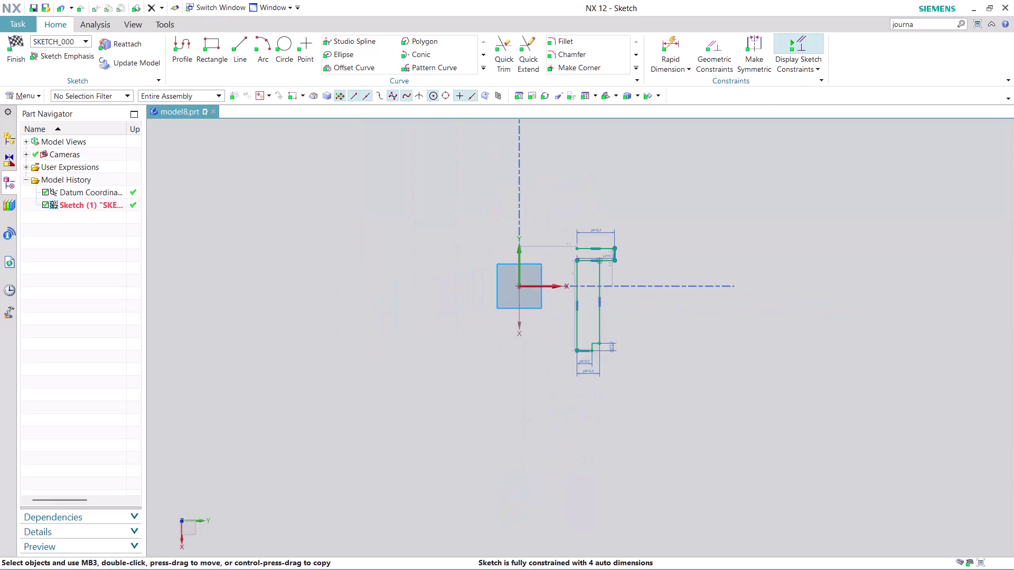
Start the Arc command from the Home tab's Curve group.
scroll(up, 3)
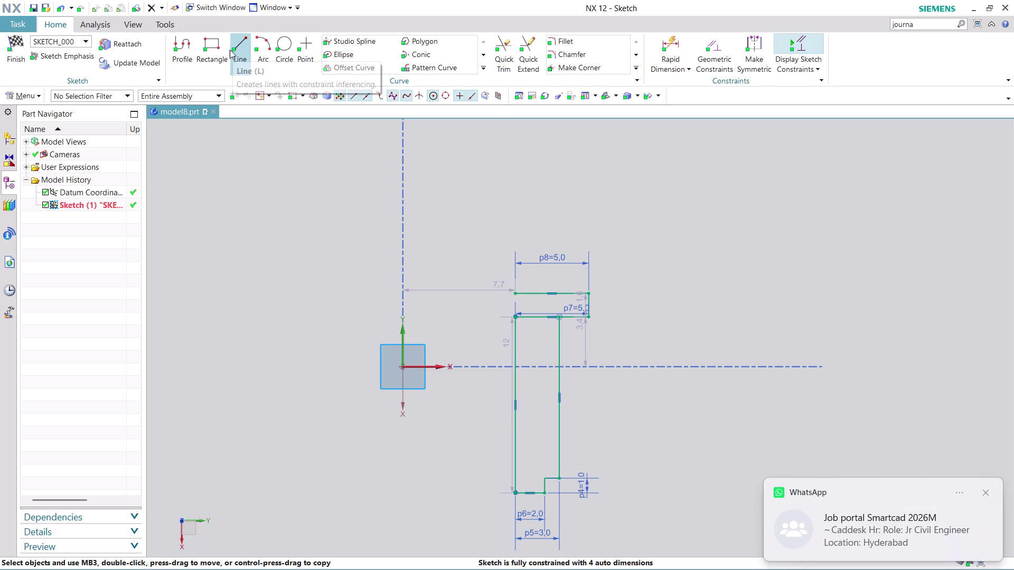
click(264, 38)
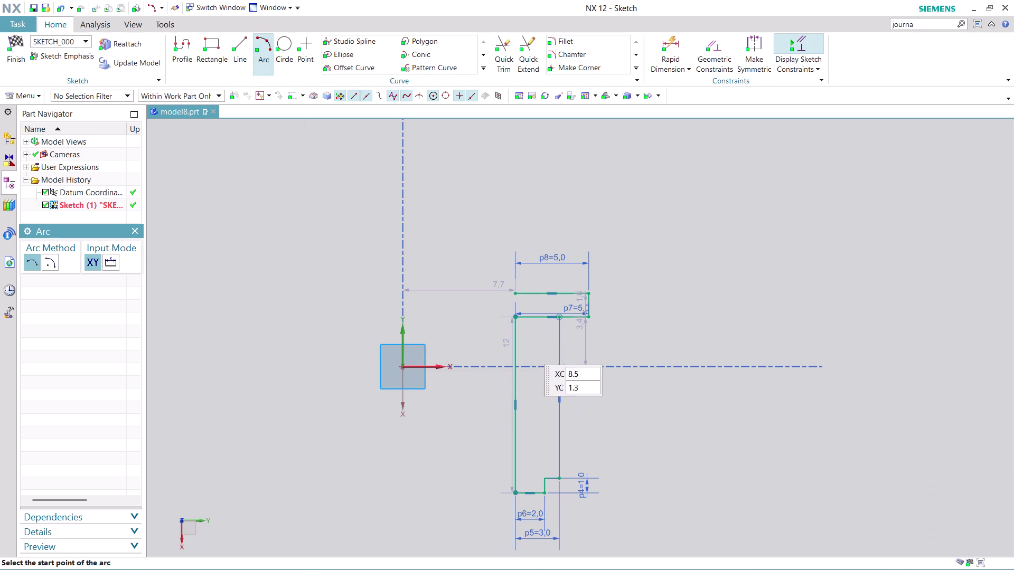
scroll(up, 3)
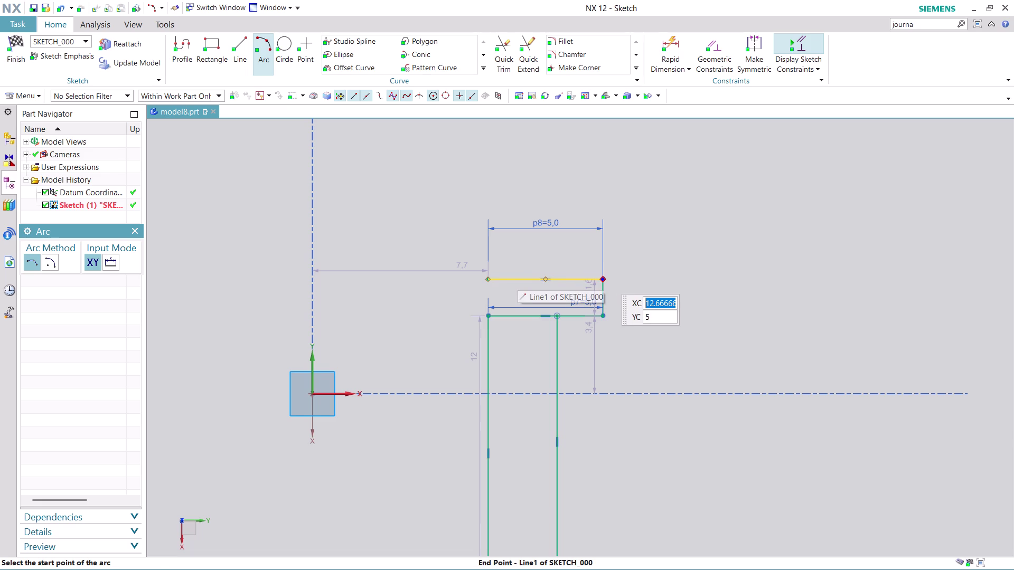
click(604, 276)
click(656, 291)
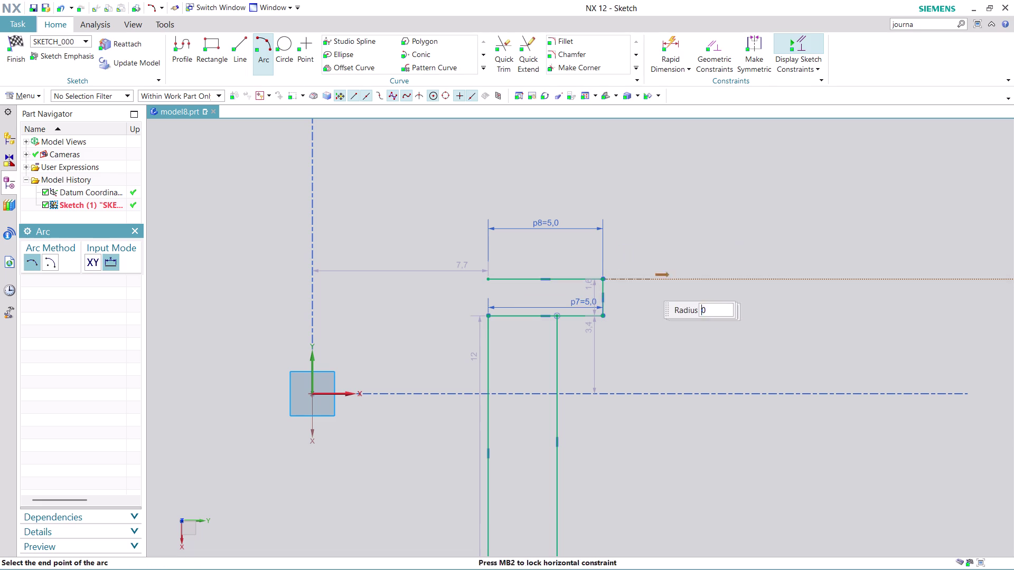
click(488, 278)
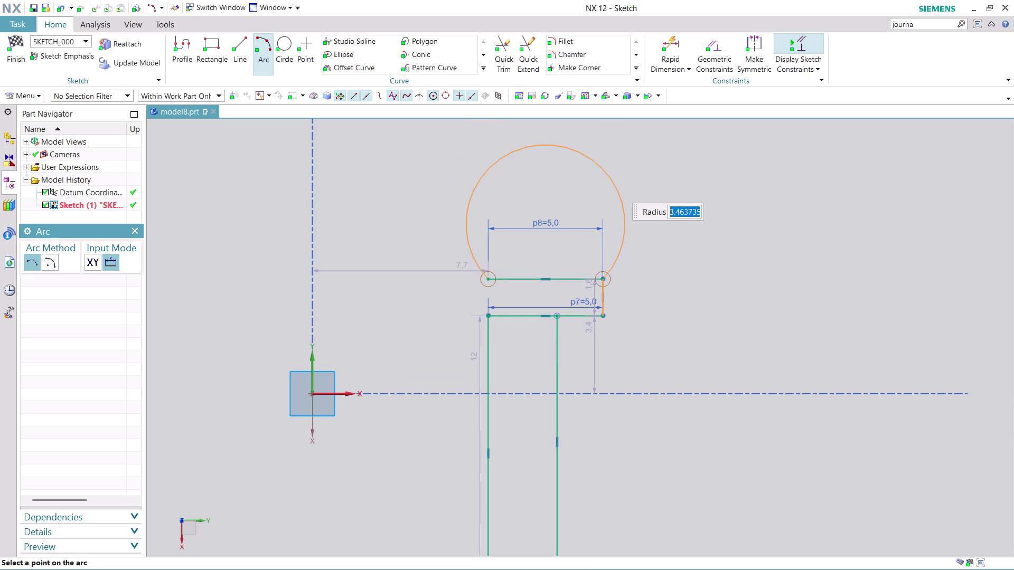
key(6)
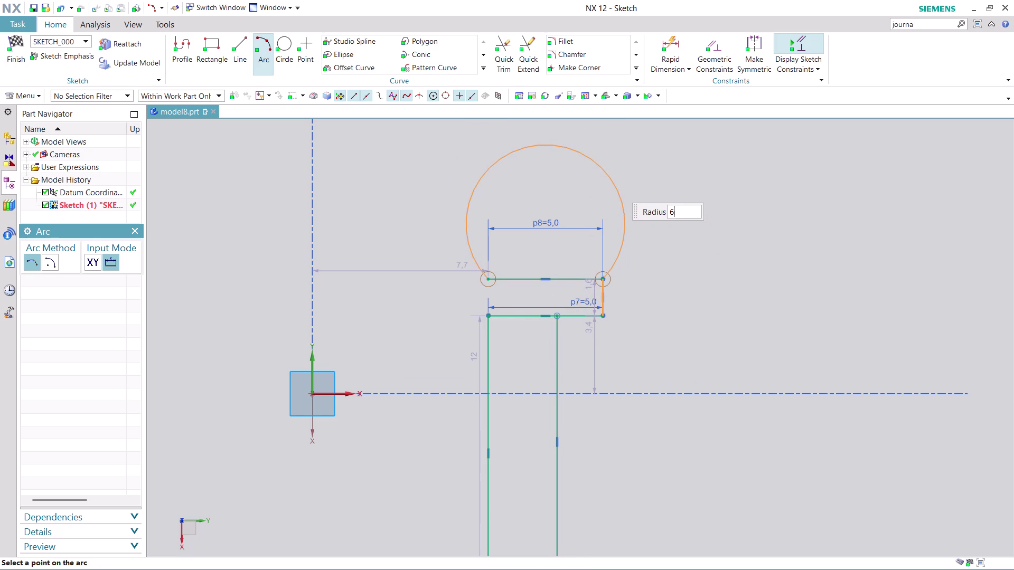
key(Return)
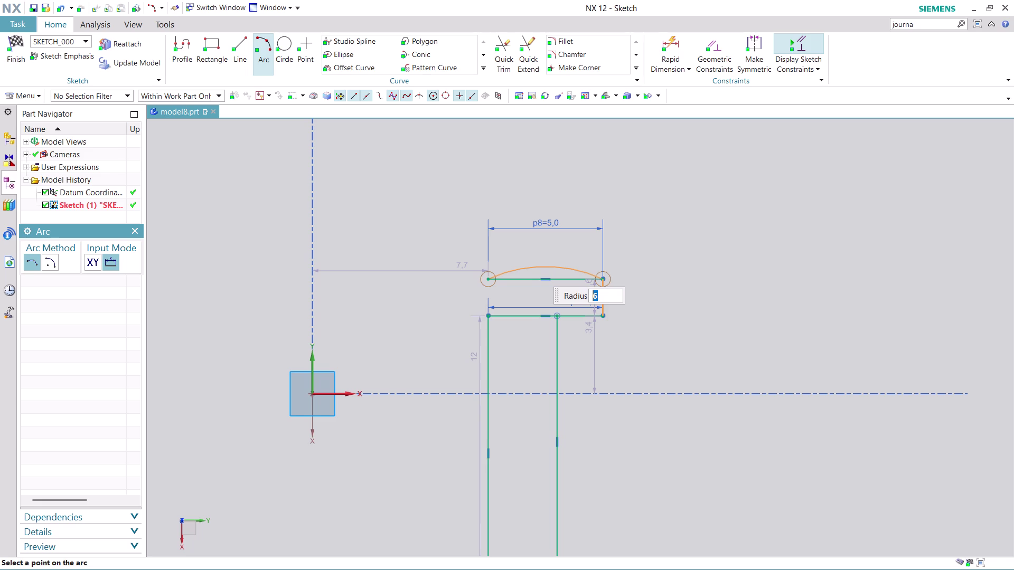
key(Escape)
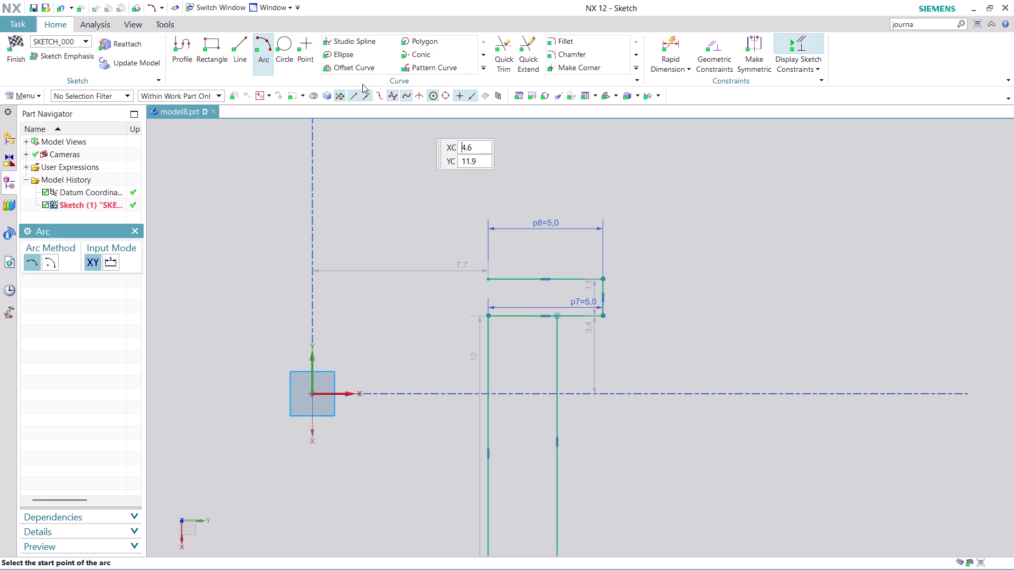
Place a 12 mm diameter circle to the right of the stepped profile.
click(280, 42)
click(769, 241)
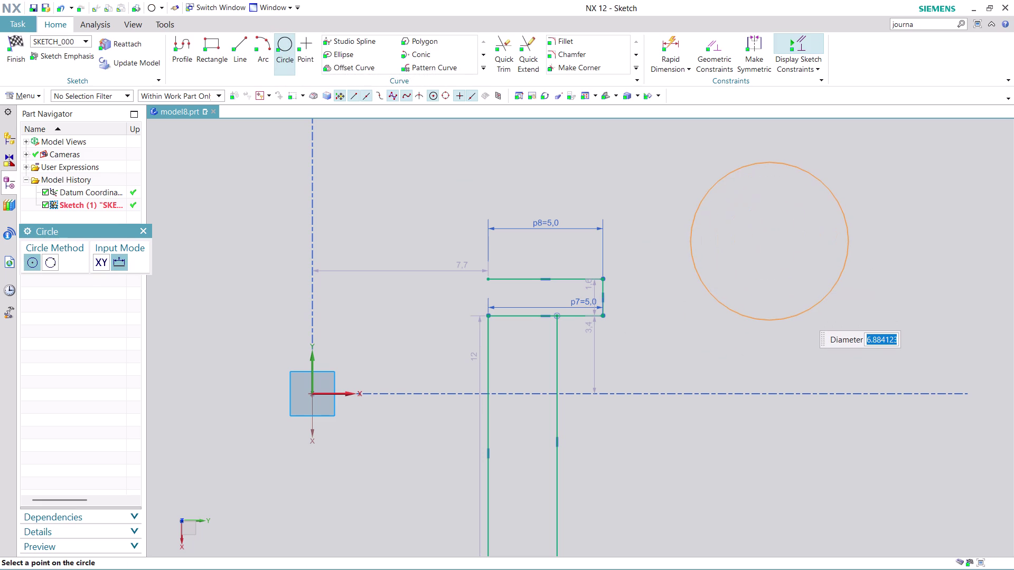
text(12)
key(Return)
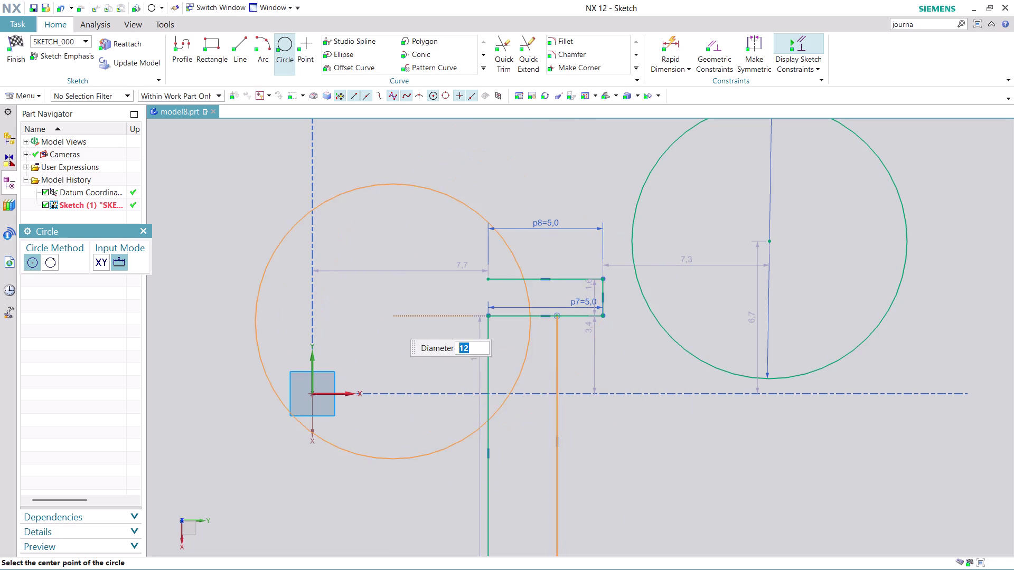
Exit the circle tool and undo the circle from the shortcut menu.
key(Escape)
right_click(681, 350)
key(Escape)
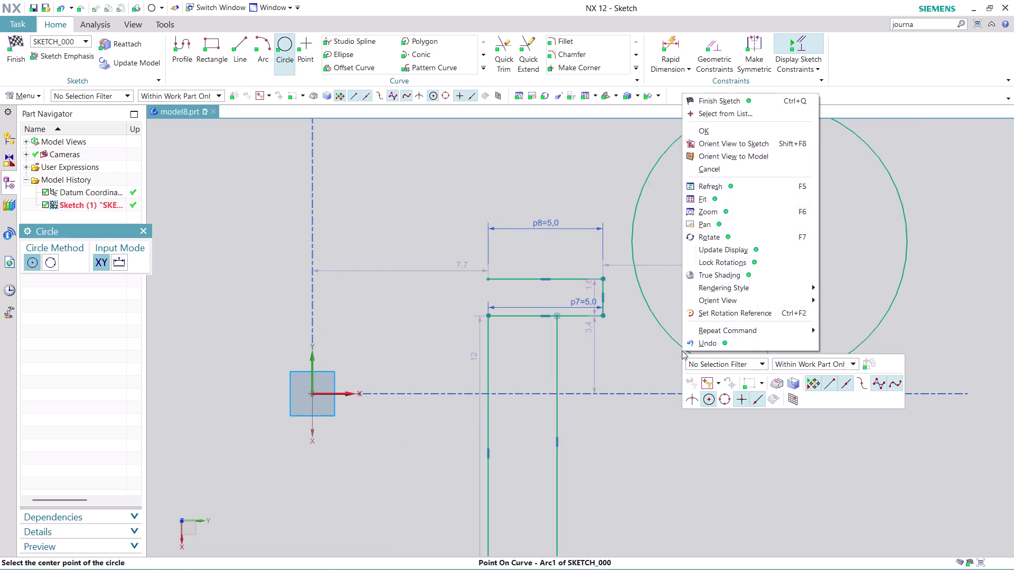
key(Escape)
right_click(681, 351)
click(709, 297)
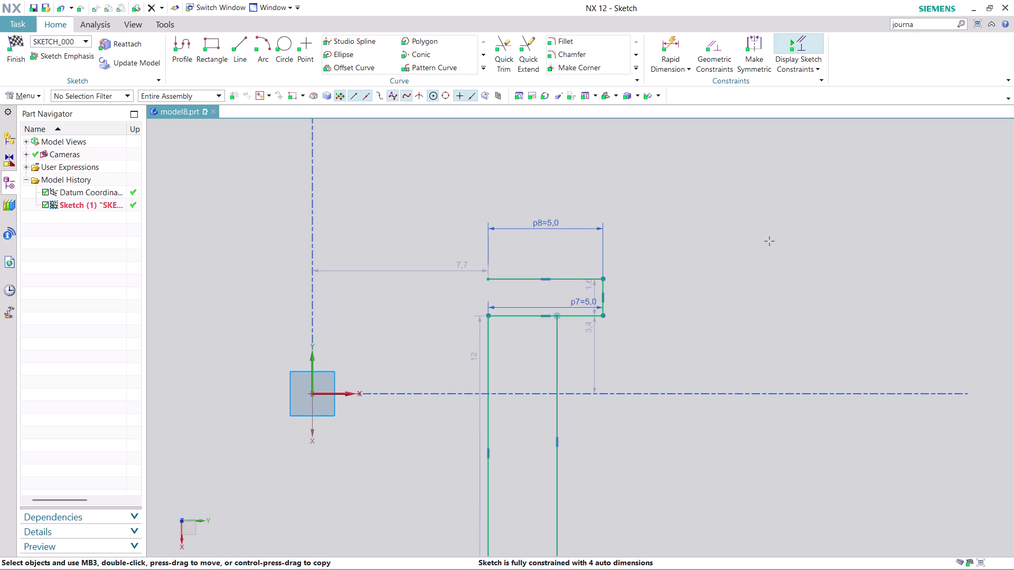
Add a Rapid Dimension between the two profile edges, placed to the right.
scroll(down, 3)
scroll(up, 3)
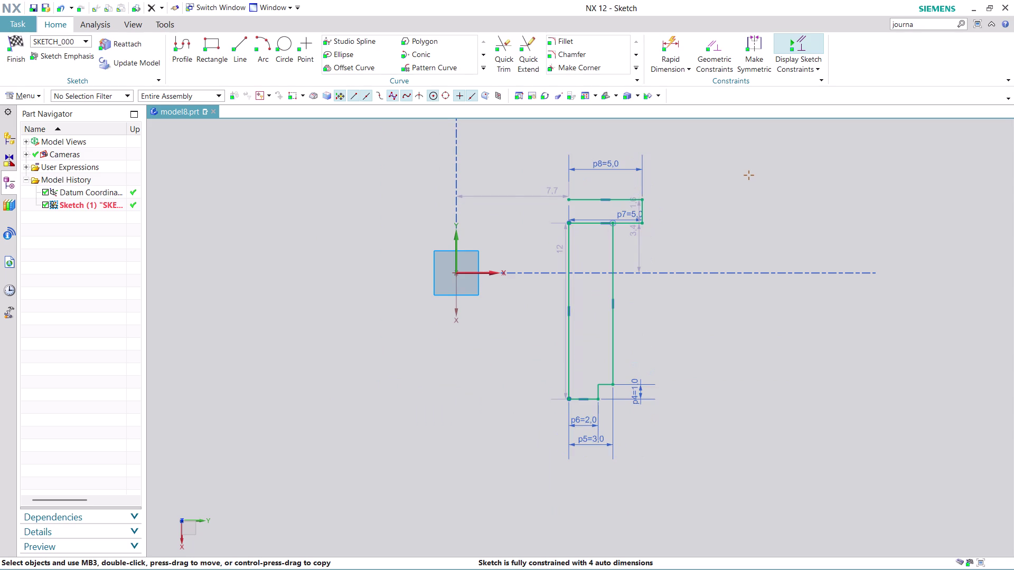
scroll(up, 3)
click(674, 39)
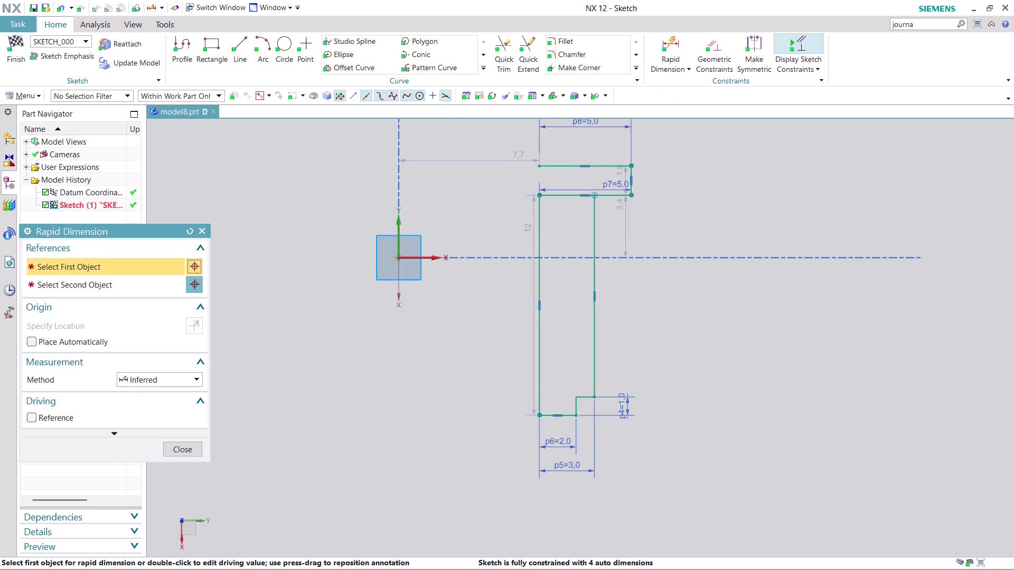
scroll(up, 3)
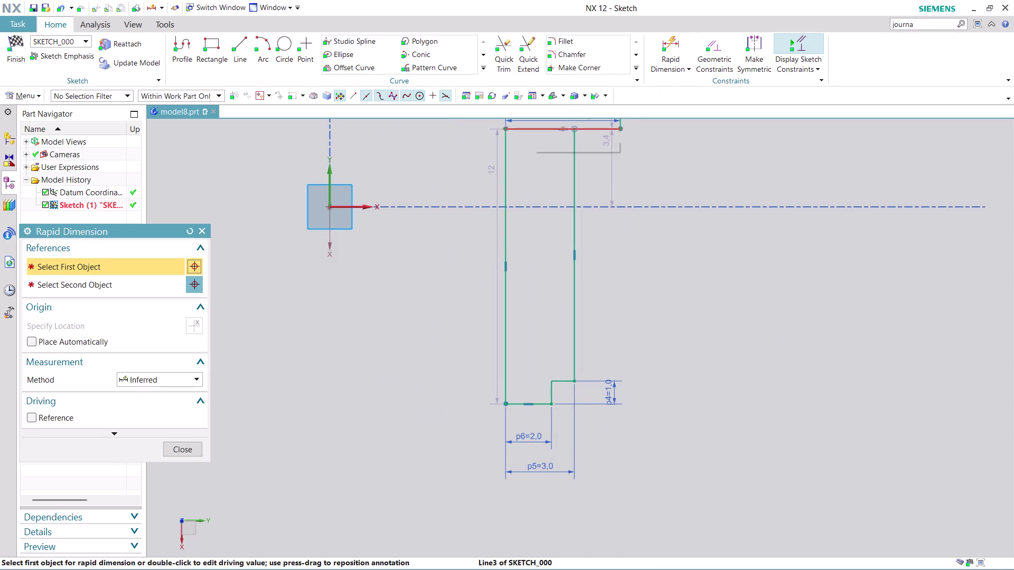
click(533, 125)
scroll(up, 3)
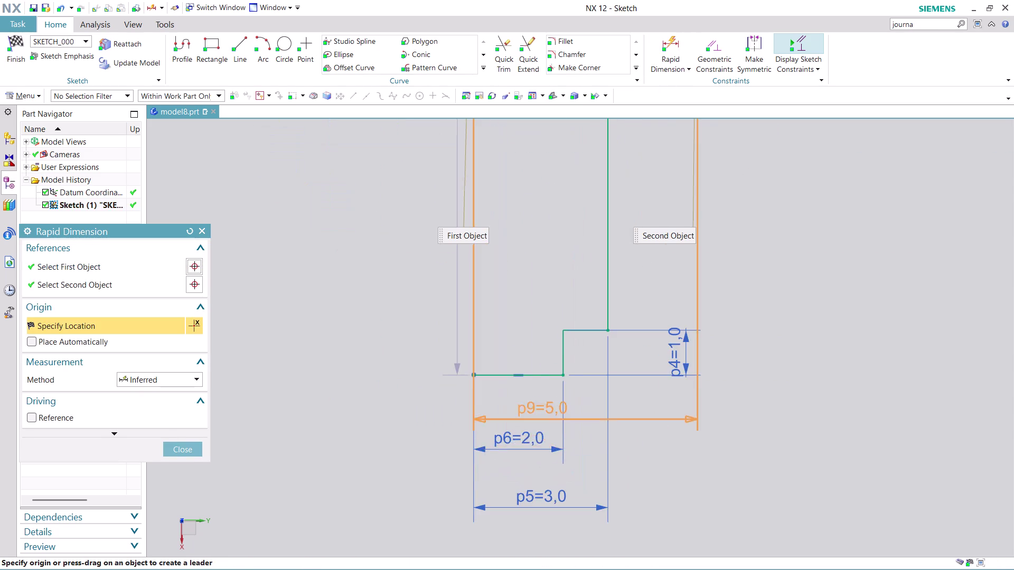
click(550, 376)
click(840, 291)
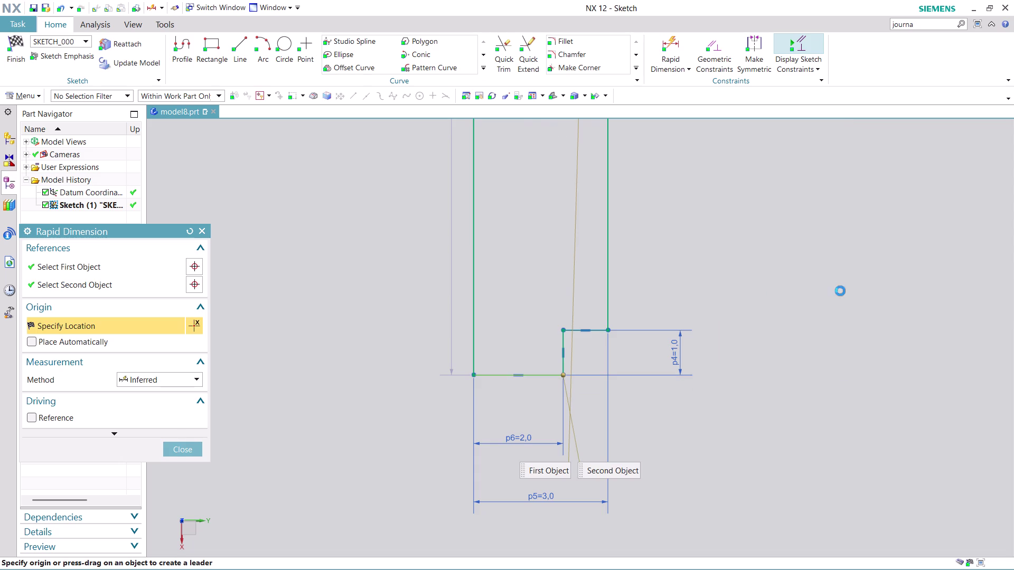
Accept 12 as the height value and bring up the new dimension's options.
scroll(down, 3)
scroll(down, 3)
scroll(up, 3)
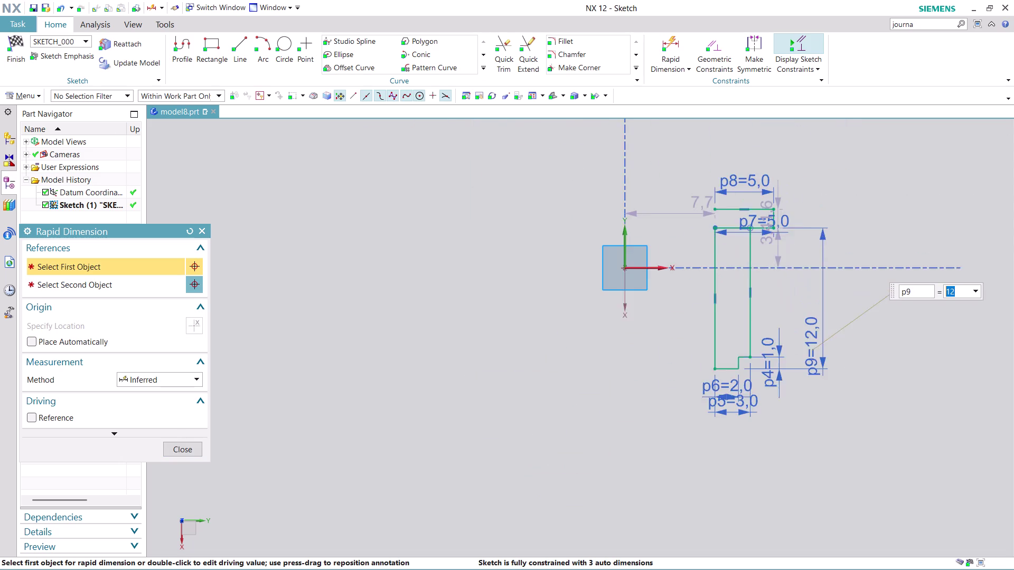
scroll(up, 3)
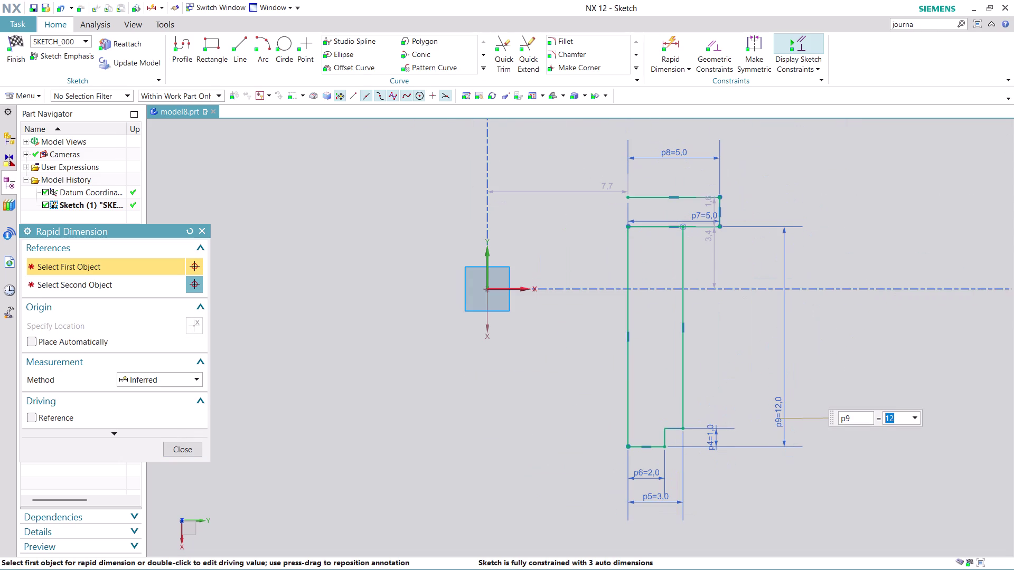
key(Escape)
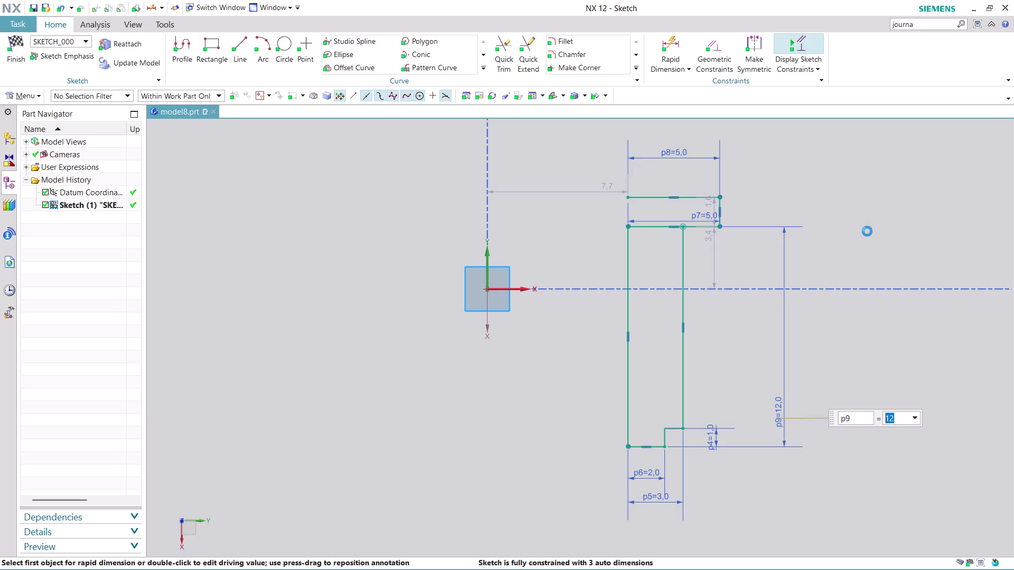
right_click(784, 415)
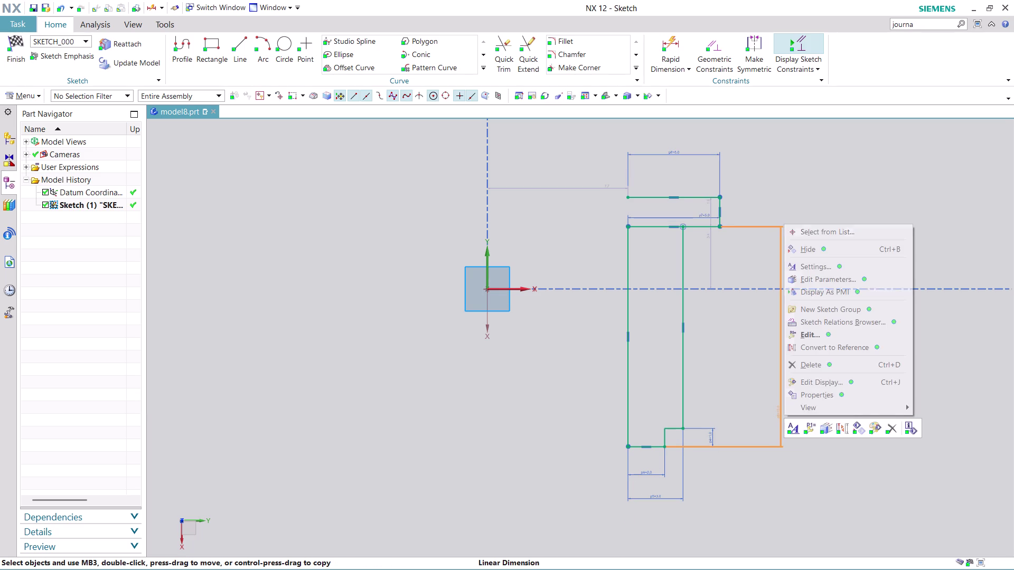
Replace the 12 height dimension with a 7 dimension to the short step line.
click(818, 366)
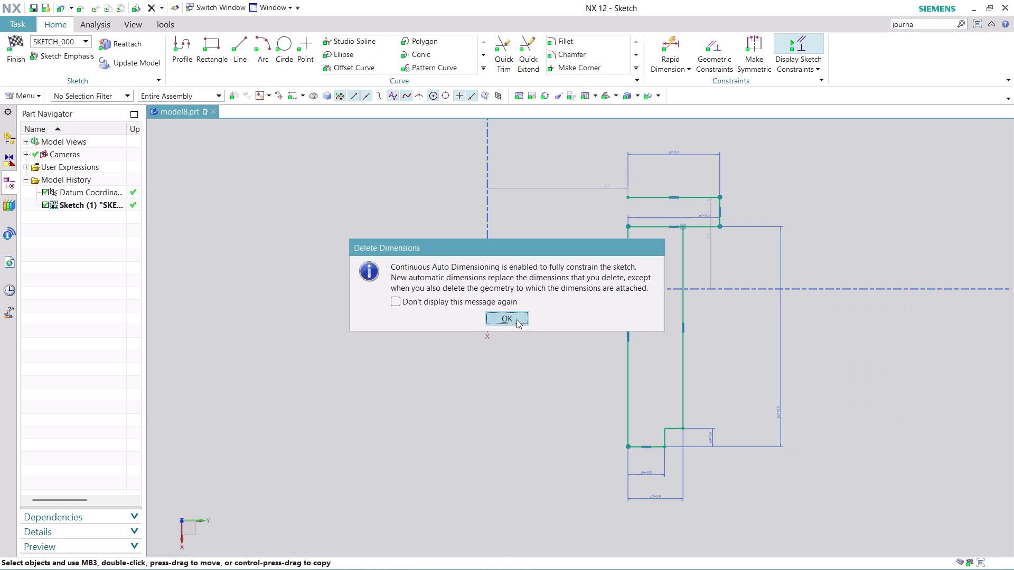
click(514, 315)
click(666, 44)
scroll(up, 3)
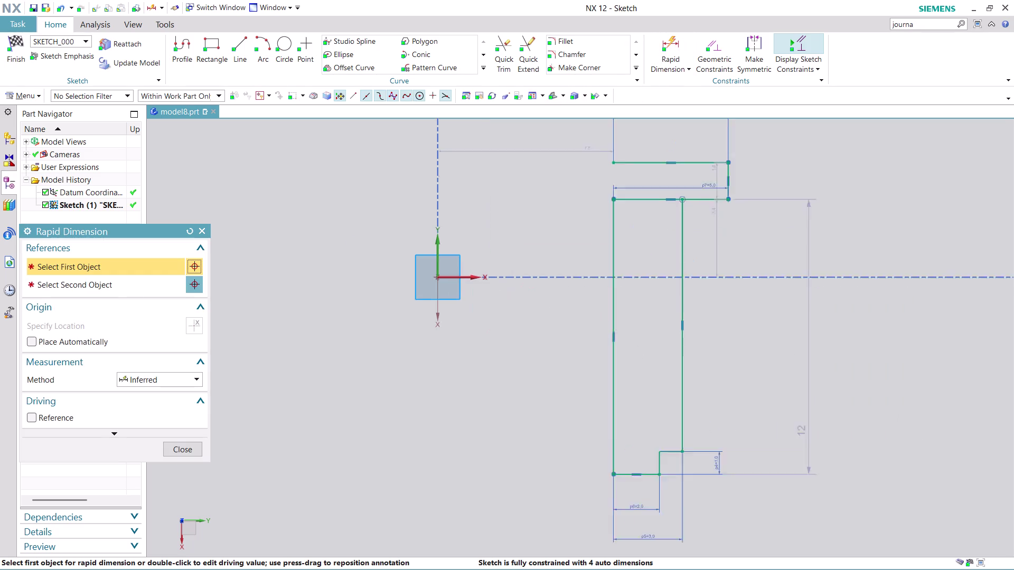
scroll(up, 3)
click(640, 165)
scroll(down, 3)
scroll(up, 3)
scroll(up, 3)
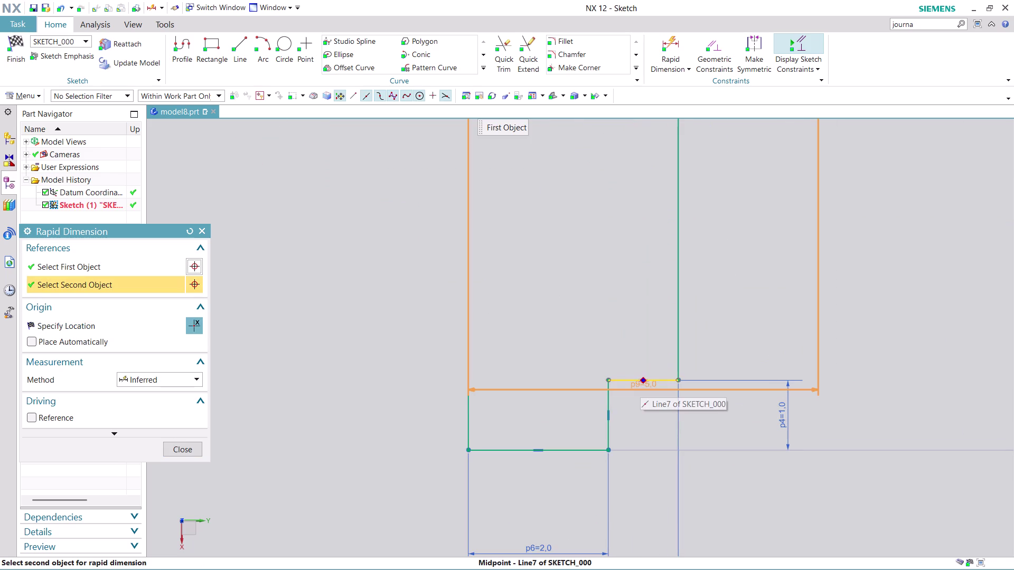
click(662, 380)
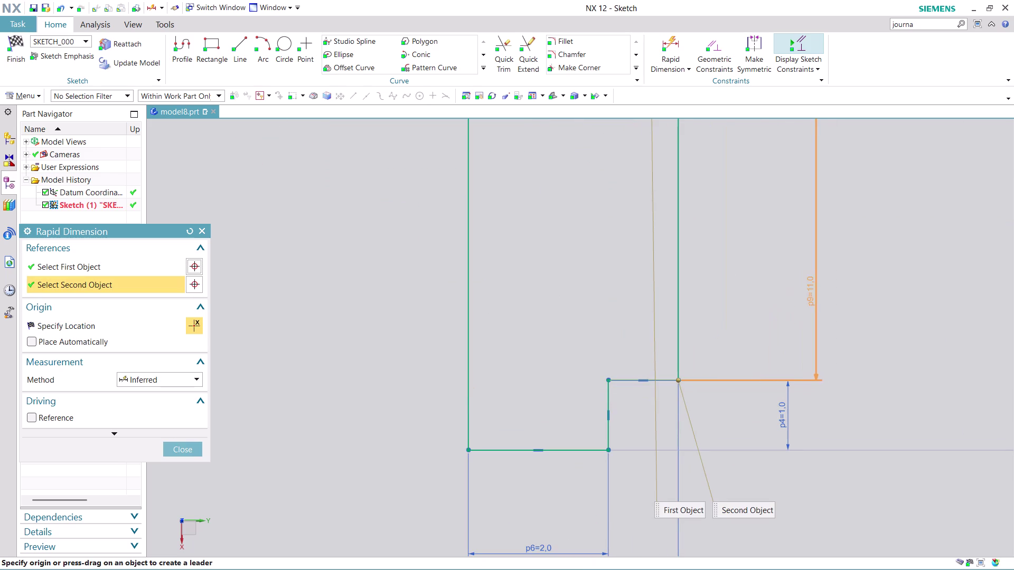
click(824, 236)
scroll(down, 3)
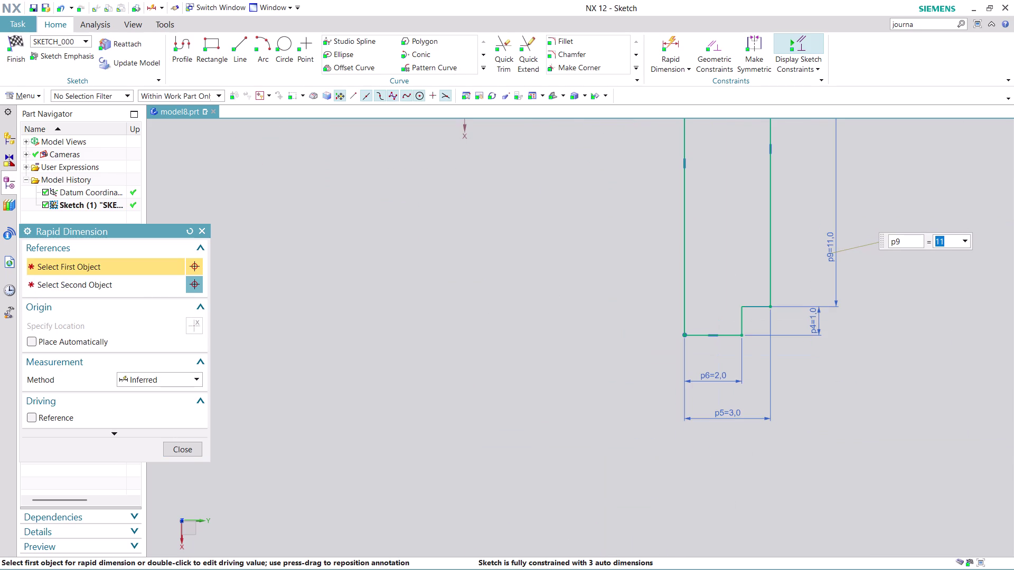
key(7)
key(Return)
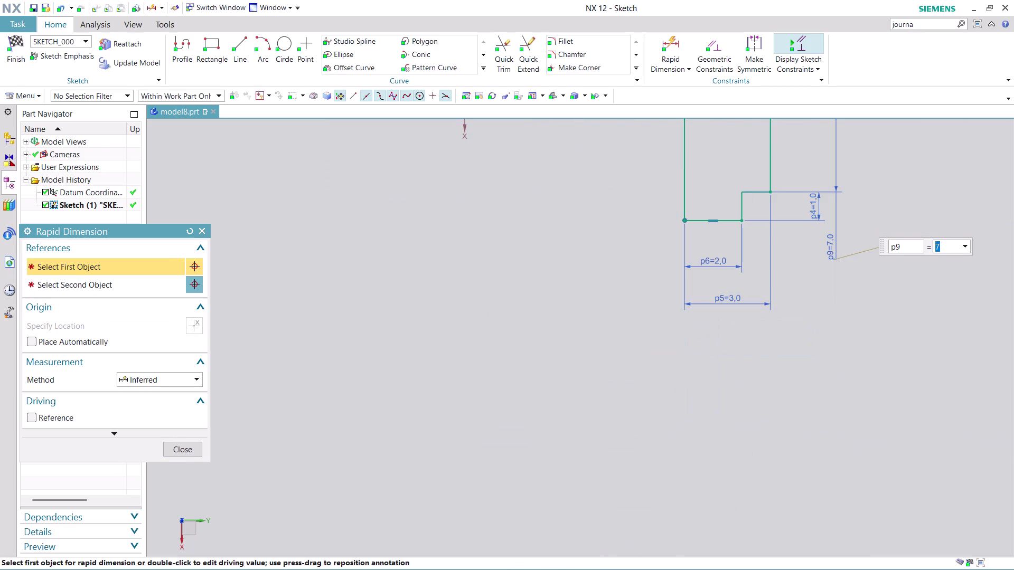
Zoom around to review the fully constrained, dimensioned profile.
scroll(down, 3)
scroll(up, 3)
scroll(up, 3)
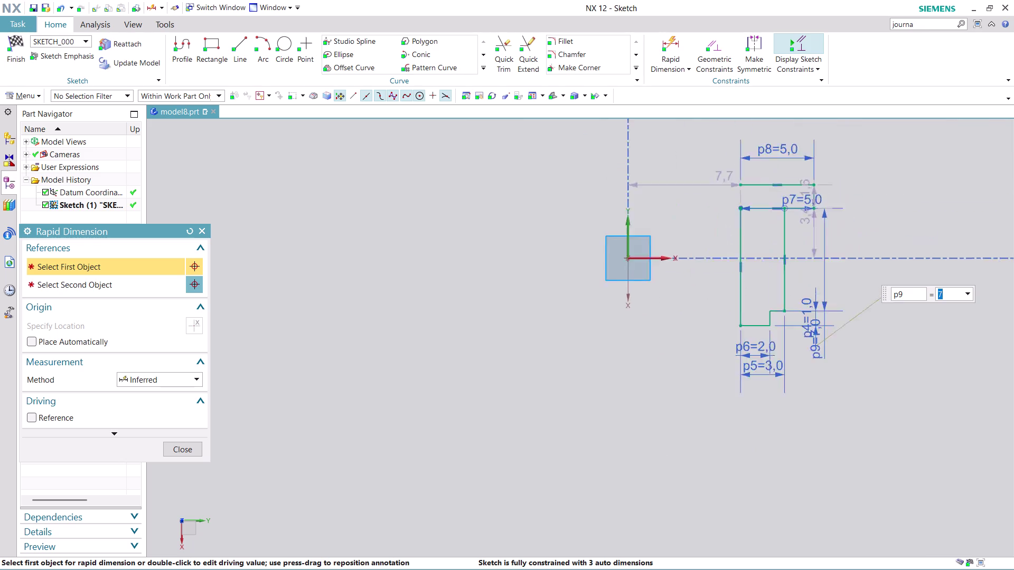
scroll(up, 3)
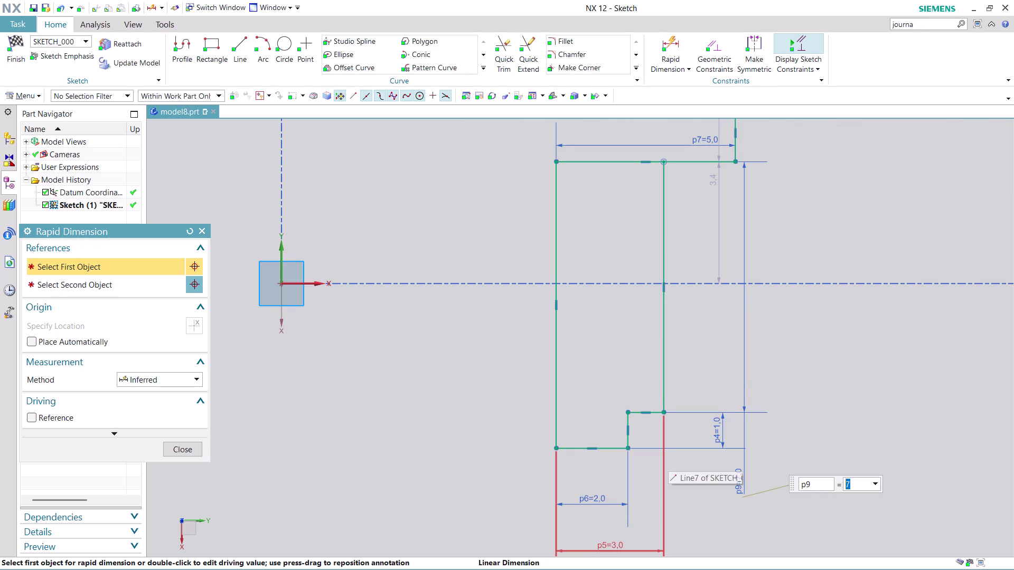
scroll(down, 3)
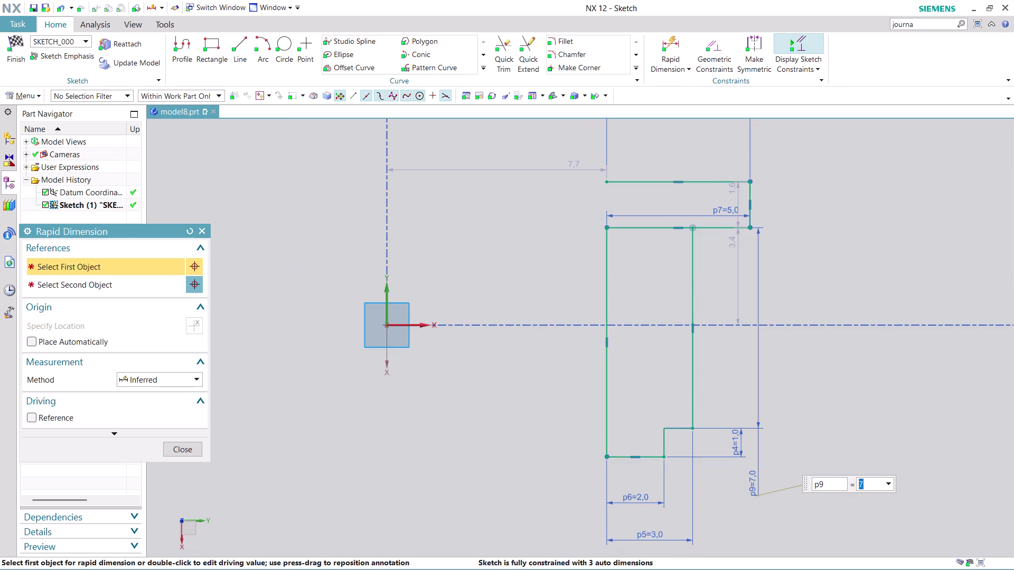
click(191, 451)
scroll(down, 3)
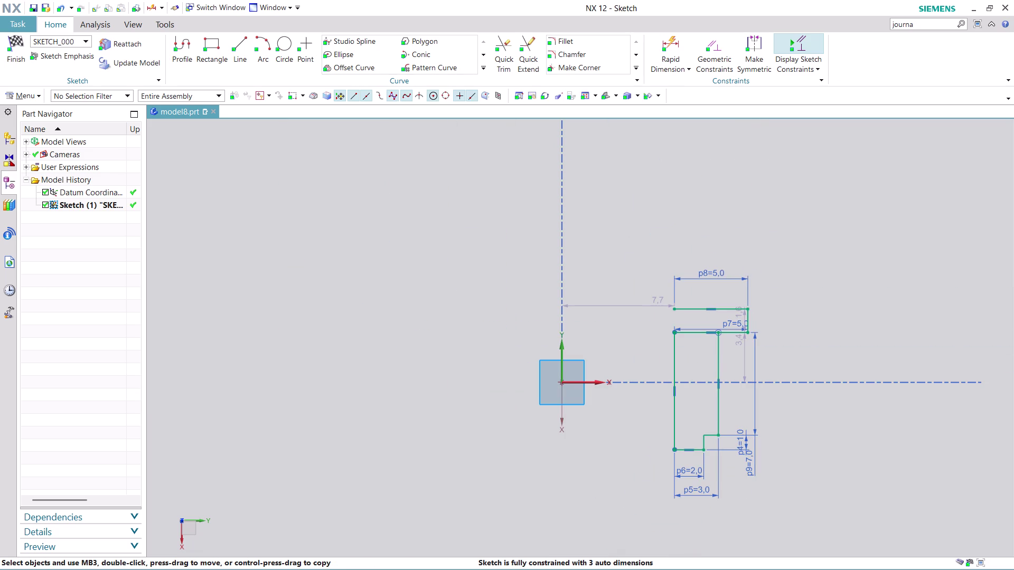
Keep the 1.0 bottom step height as driving dimension p4 with value 1.
scroll(up, 3)
double_click(770, 382)
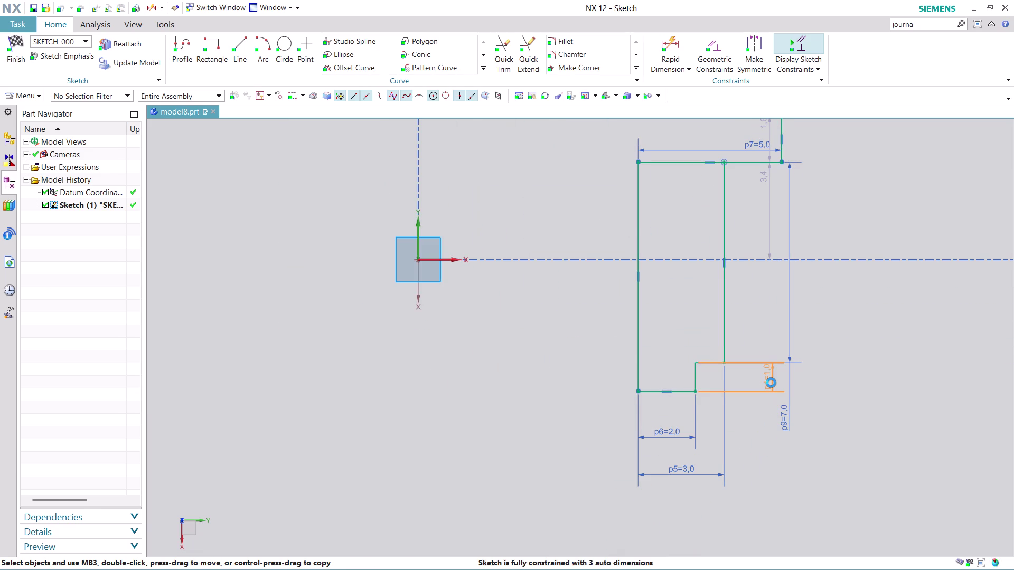
key(1)
key(Return)
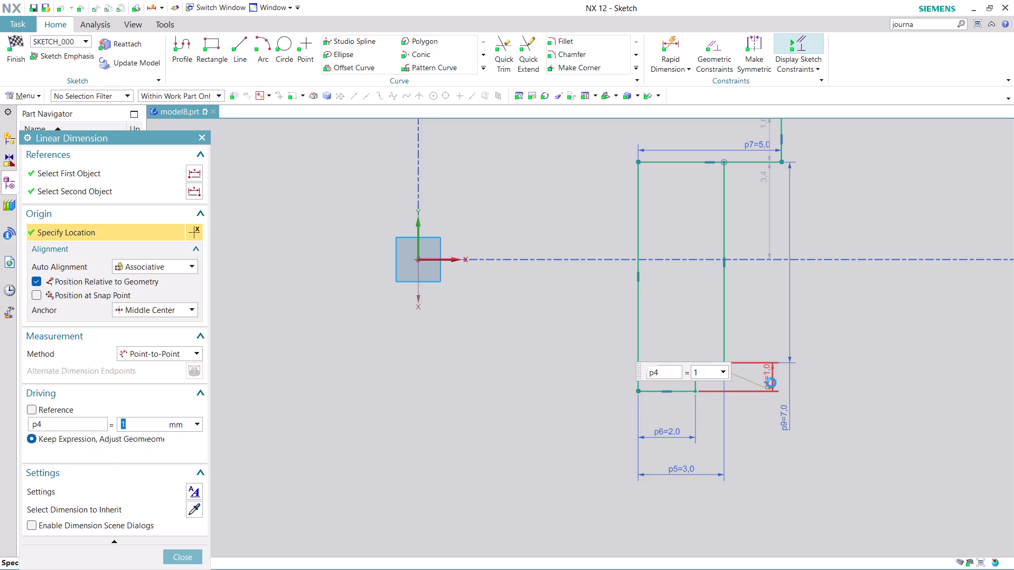
click(184, 563)
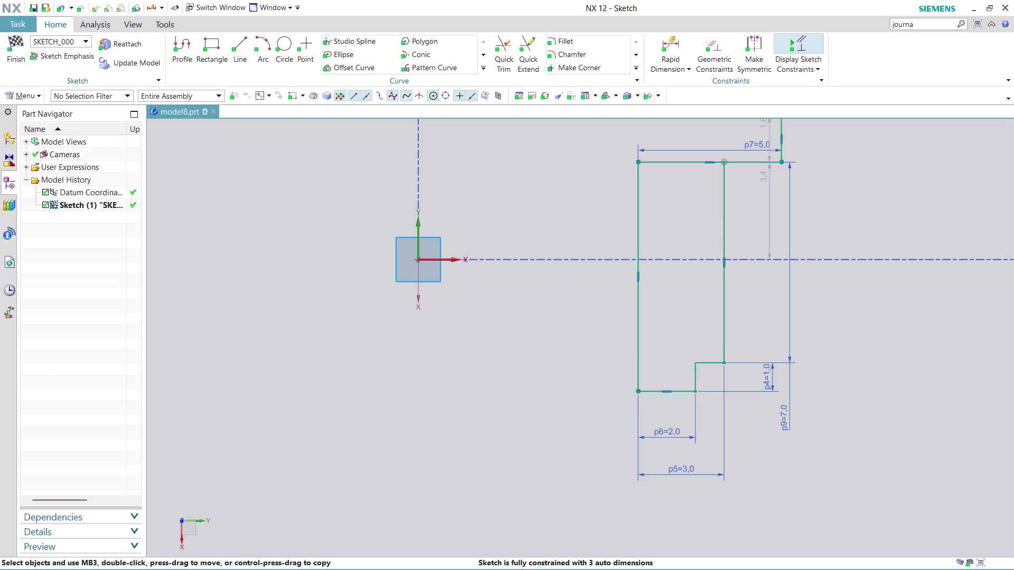
scroll(down, 3)
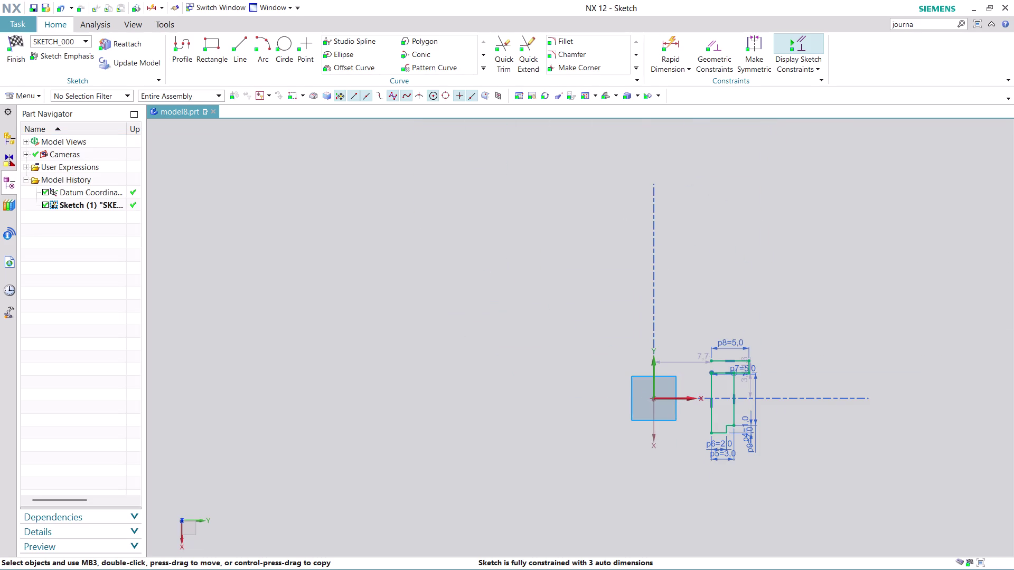
scroll(up, 3)
scroll(up, 3)
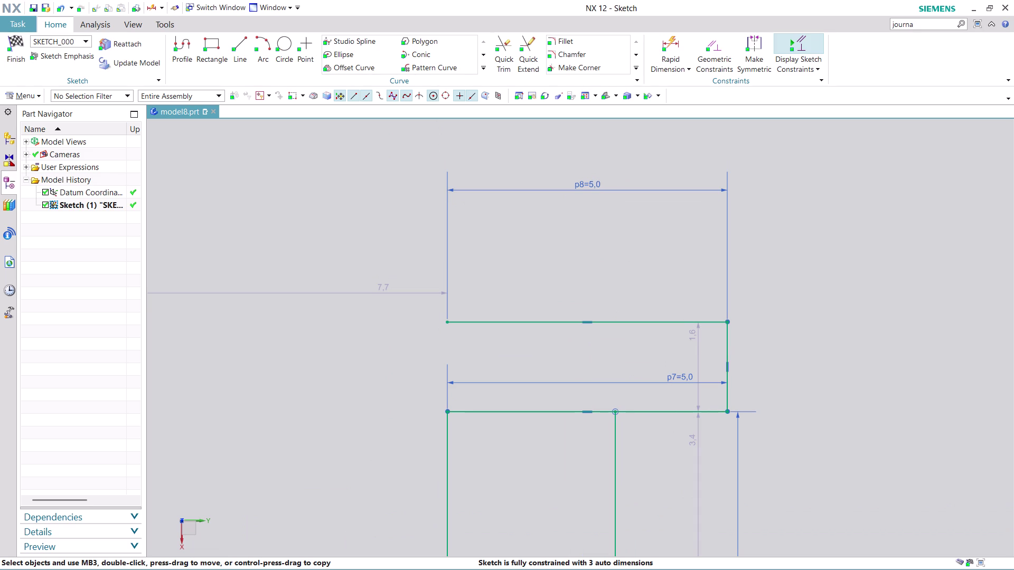
Turn the 1.6 top step height into a driving dimension of 2.
drag(699, 351, 800, 363)
double_click(805, 370)
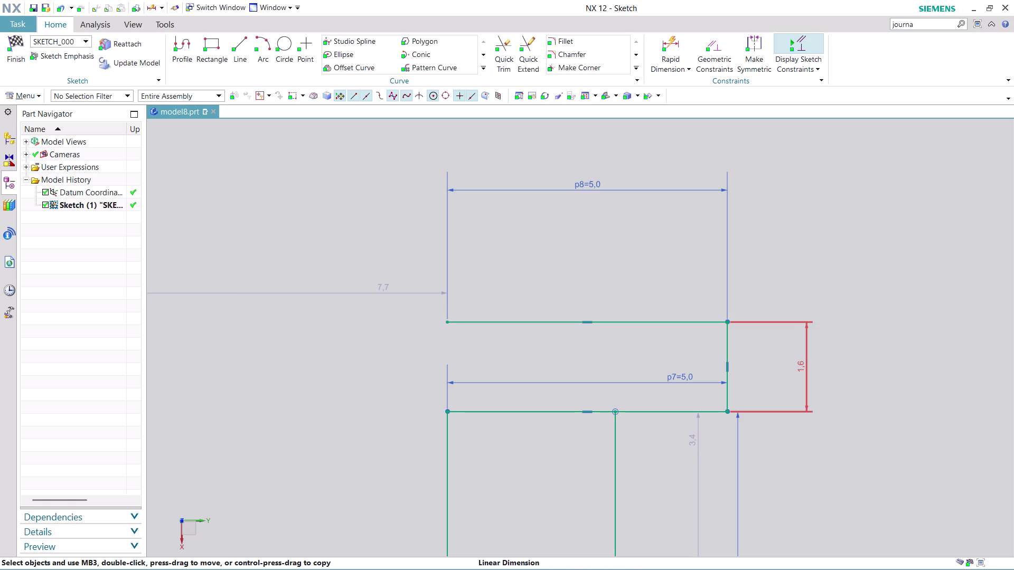
key(2)
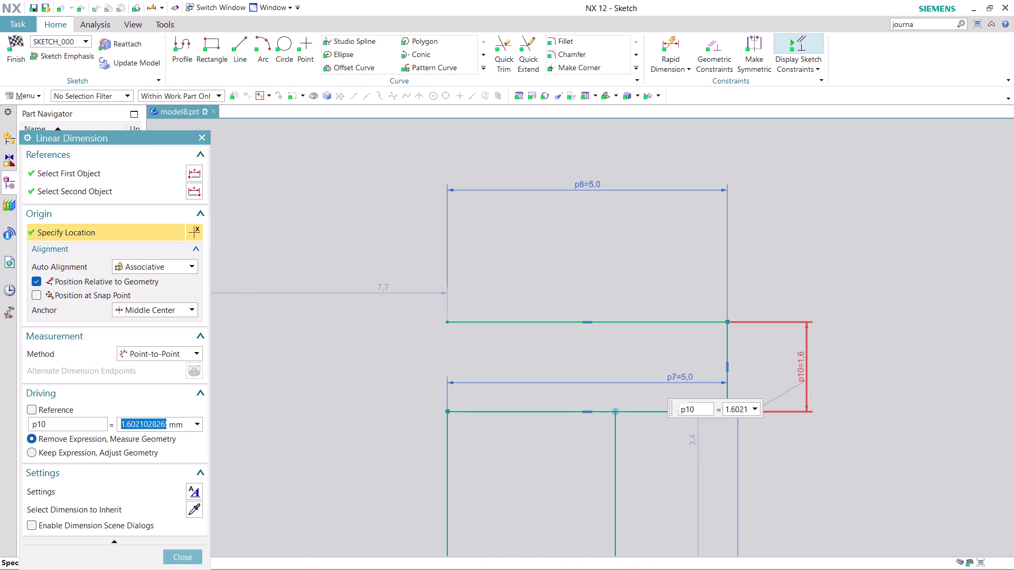
key(Return)
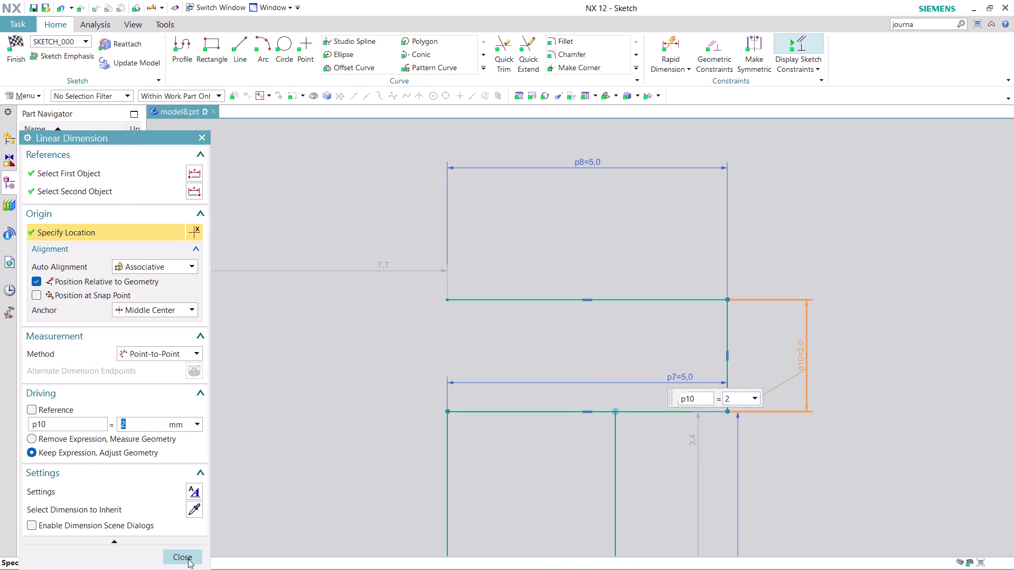
click(186, 559)
Zoom and pan to inspect the top step and center the profile.
scroll(down, 3)
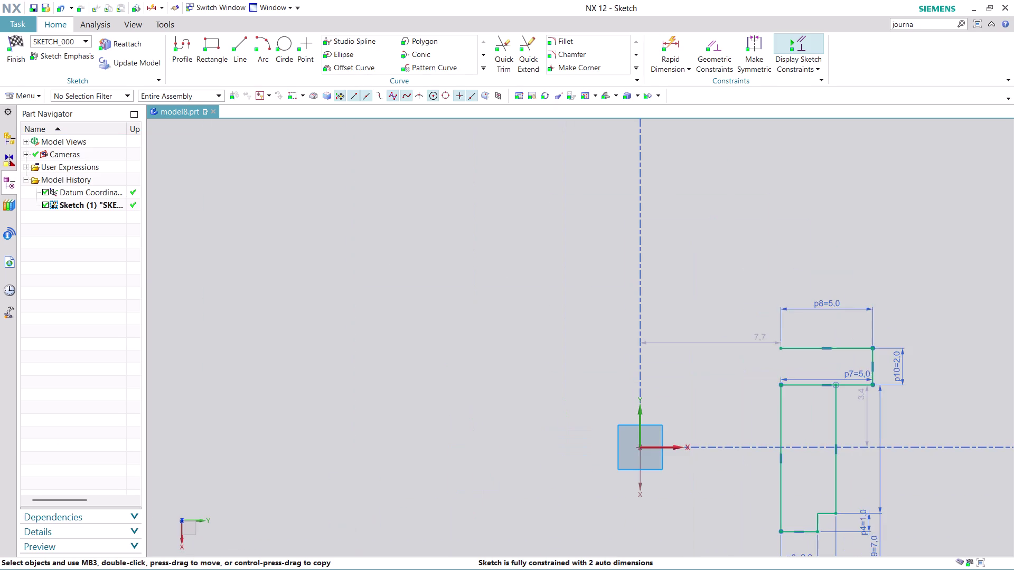
scroll(up, 3)
scroll(down, 3)
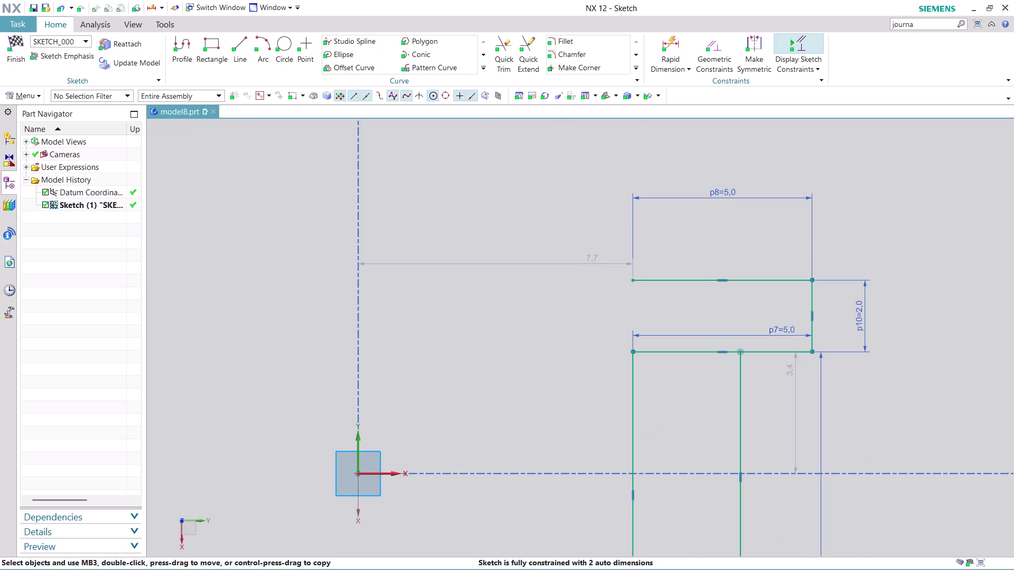
scroll(up, 3)
scroll(down, 3)
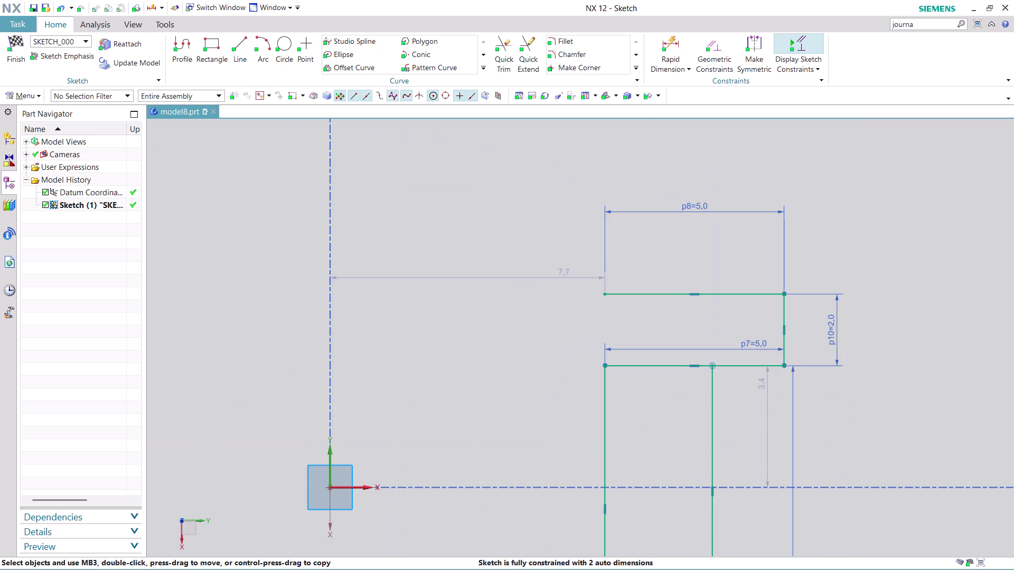
middle_drag(859, 257, 753, 312)
scroll(up, 3)
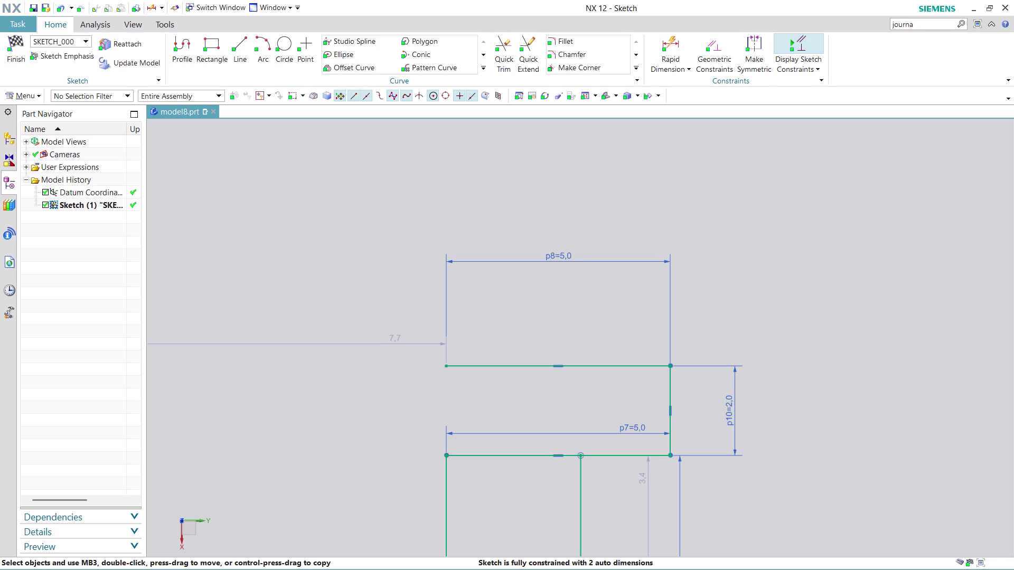
scroll(down, 3)
scroll(down, 3)
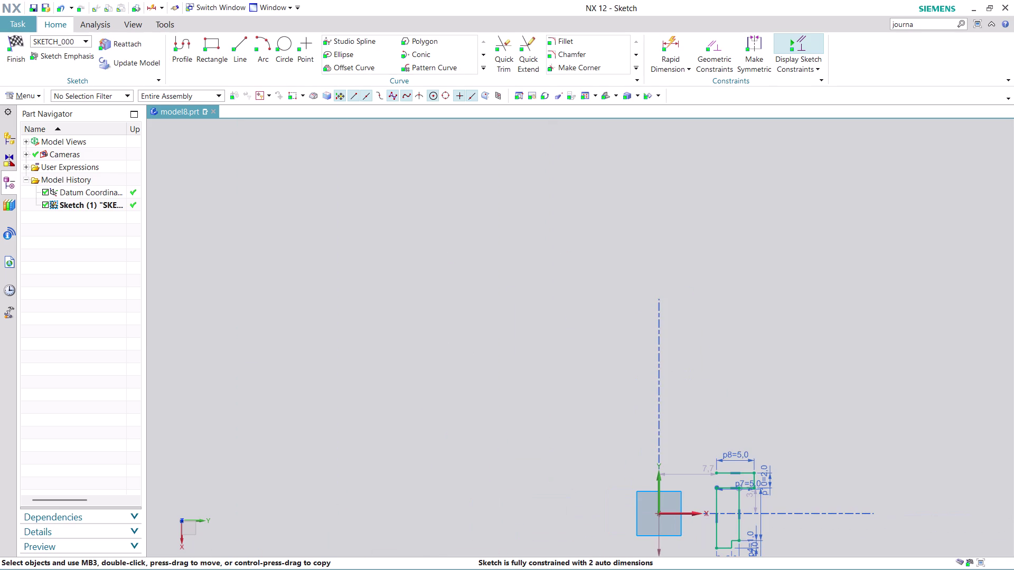
middle_drag(853, 436, 713, 255)
scroll(up, 3)
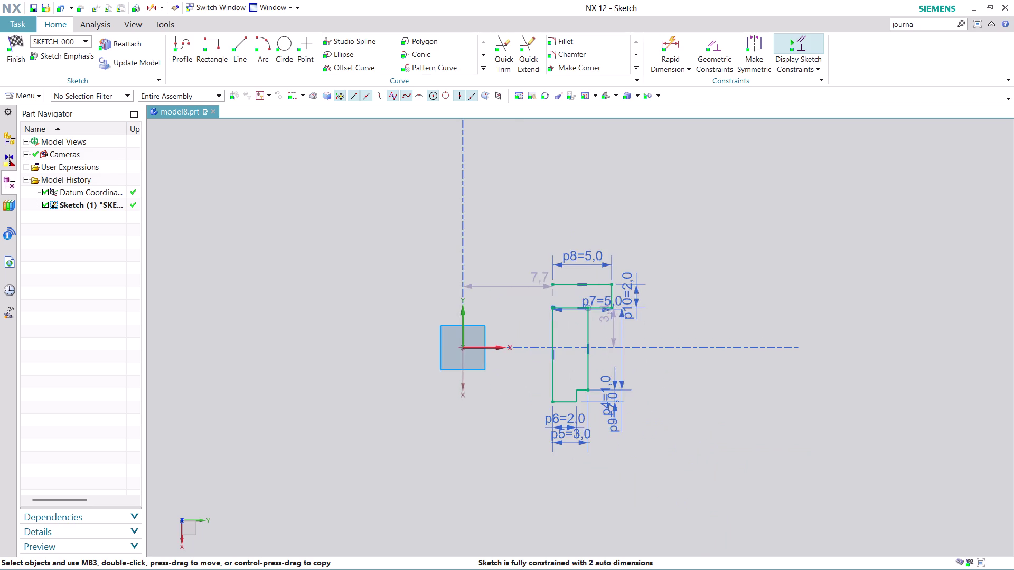
scroll(up, 3)
Draw a vertical line closing the top rectangle's left side.
scroll(up, 3)
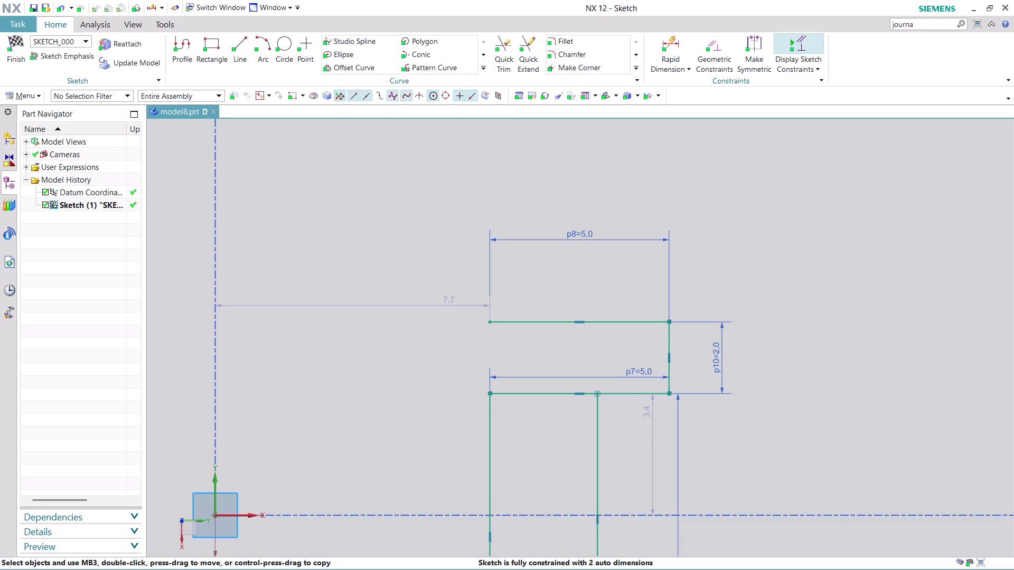
click(243, 34)
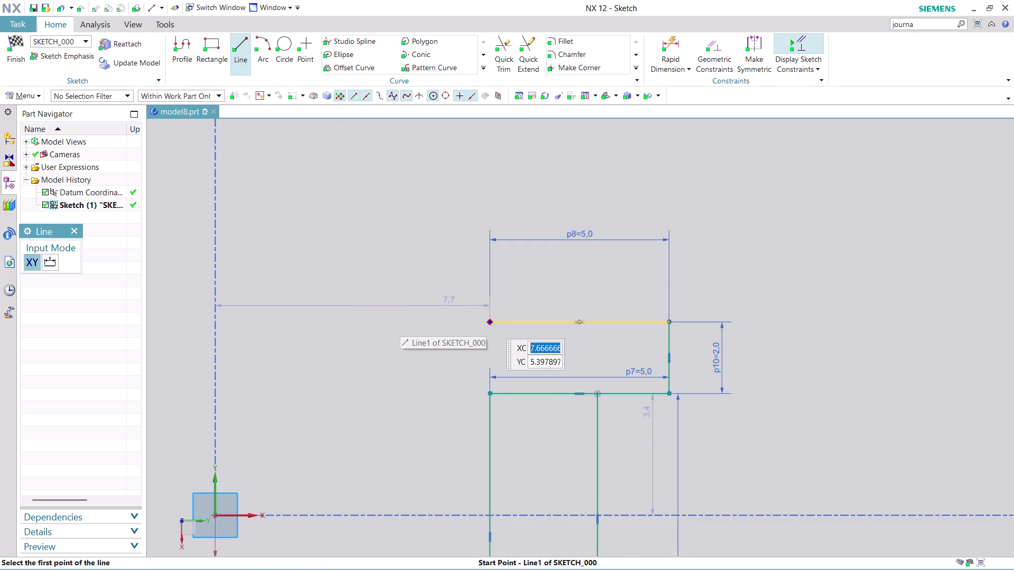
click(489, 321)
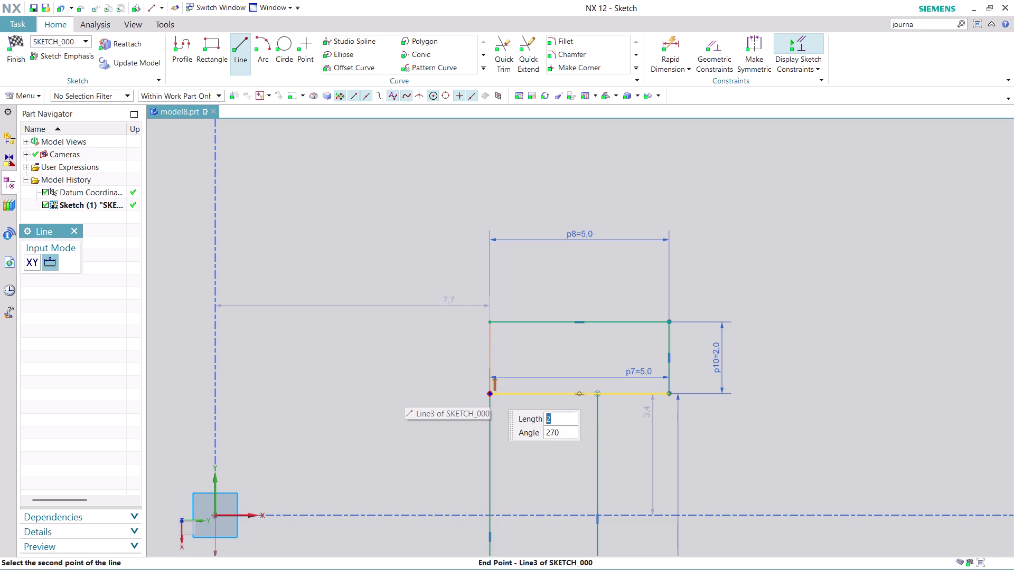
click(490, 393)
key(Escape)
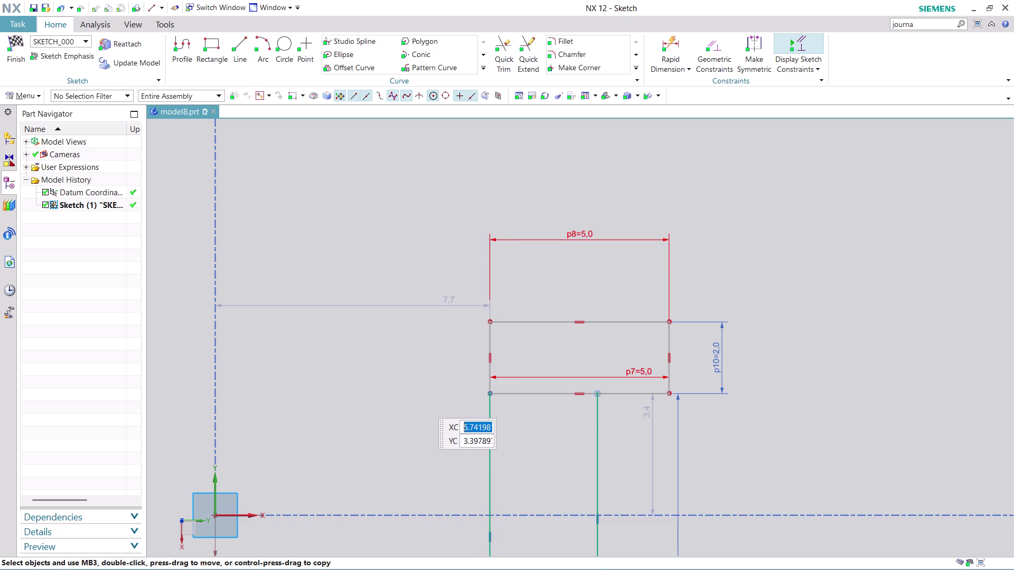
Delete the redundant p7 = 5.0 dimension.
right_click(598, 377)
click(626, 517)
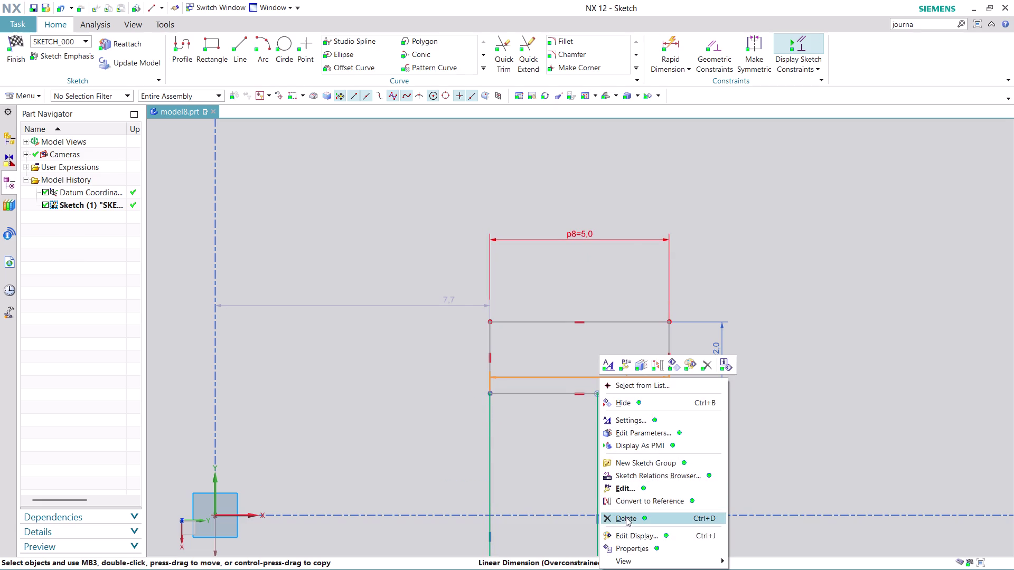
click(520, 318)
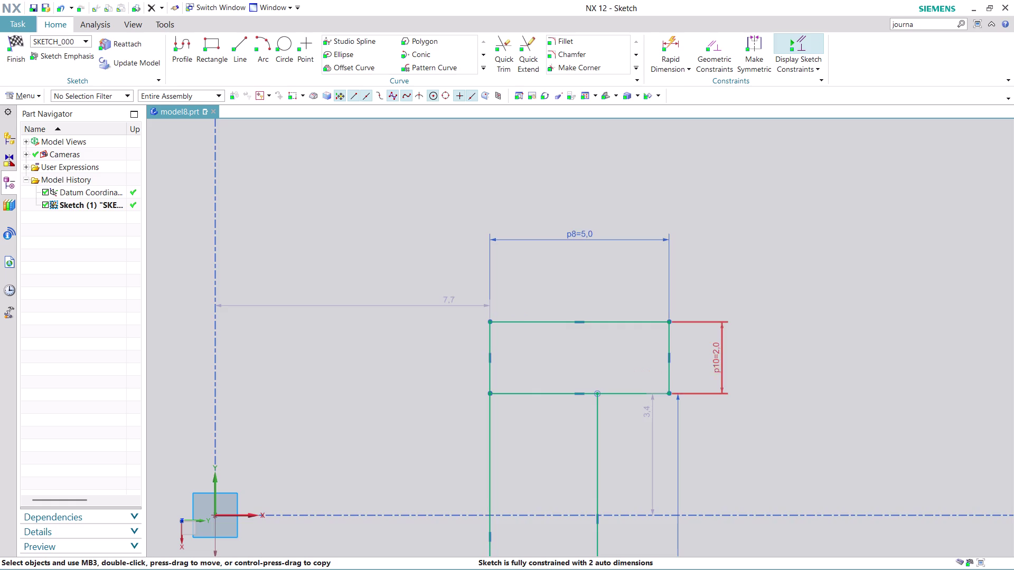
scroll(down, 3)
scroll(down, 3)
Constrain the bottom step corner onto the horizontal sketch axis, undoing a parallel attempt.
middle_drag(775, 396, 710, 291)
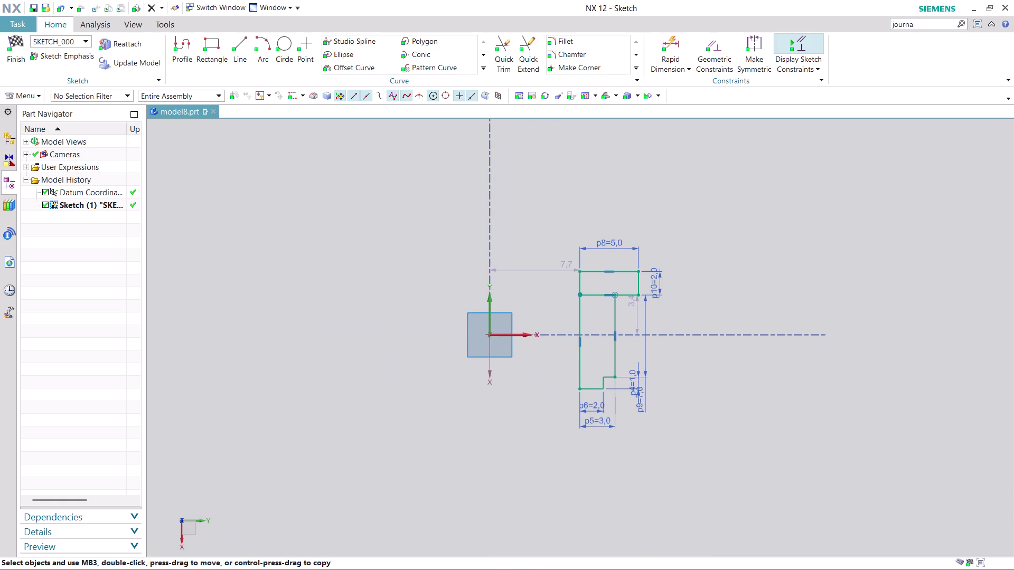
scroll(up, 3)
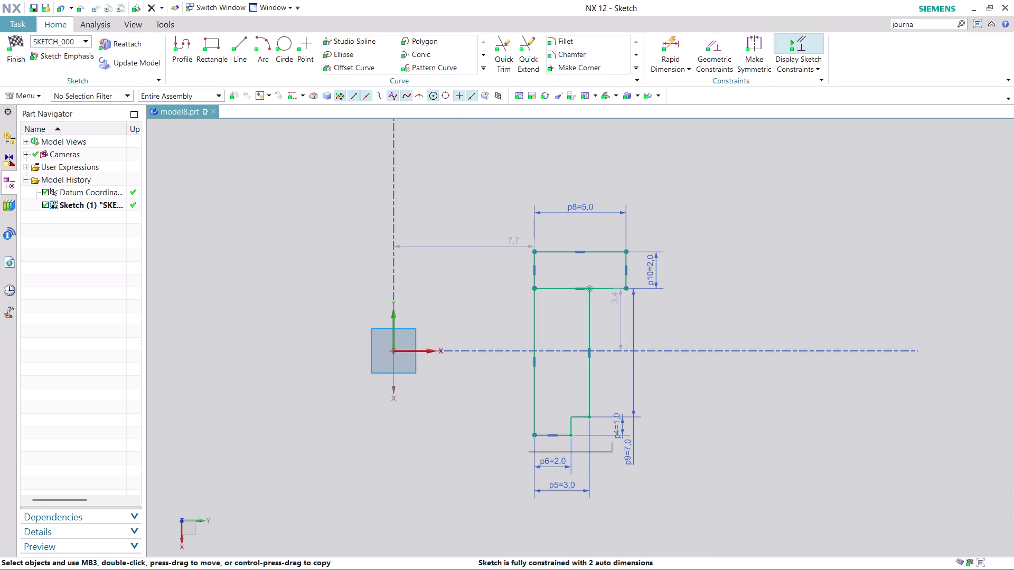
click(561, 438)
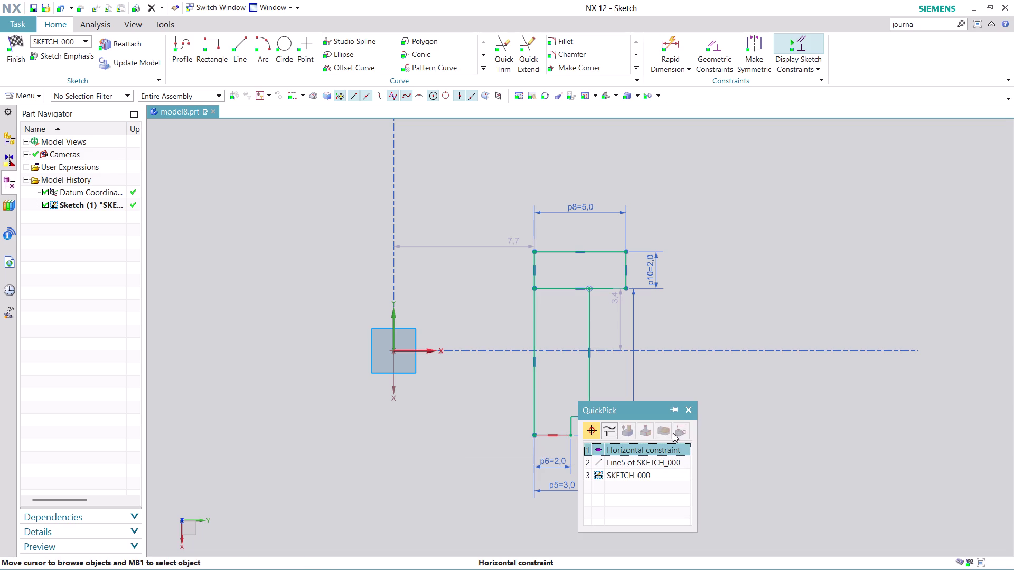
key(Escape)
click(565, 434)
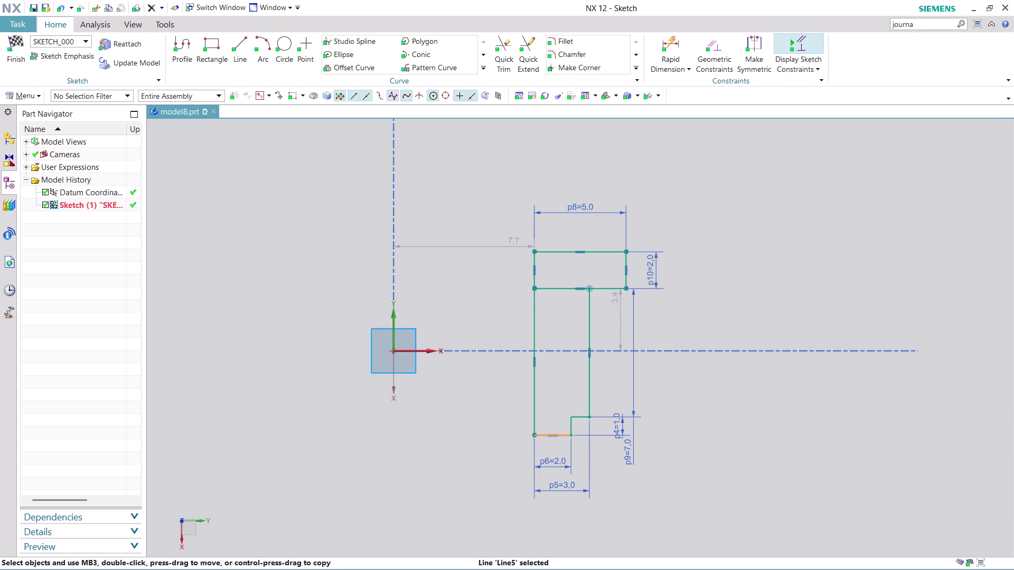
click(426, 351)
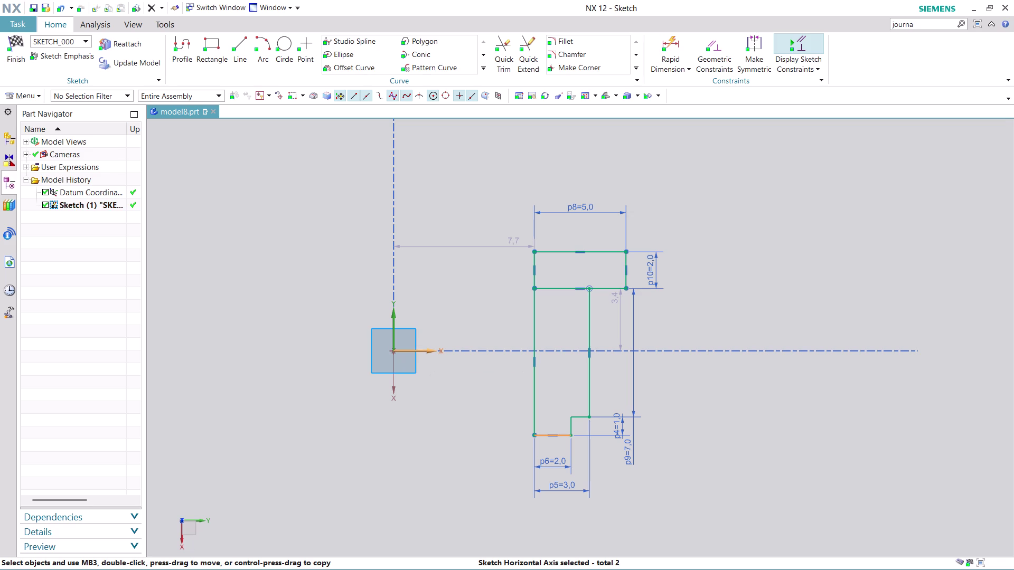
click(484, 334)
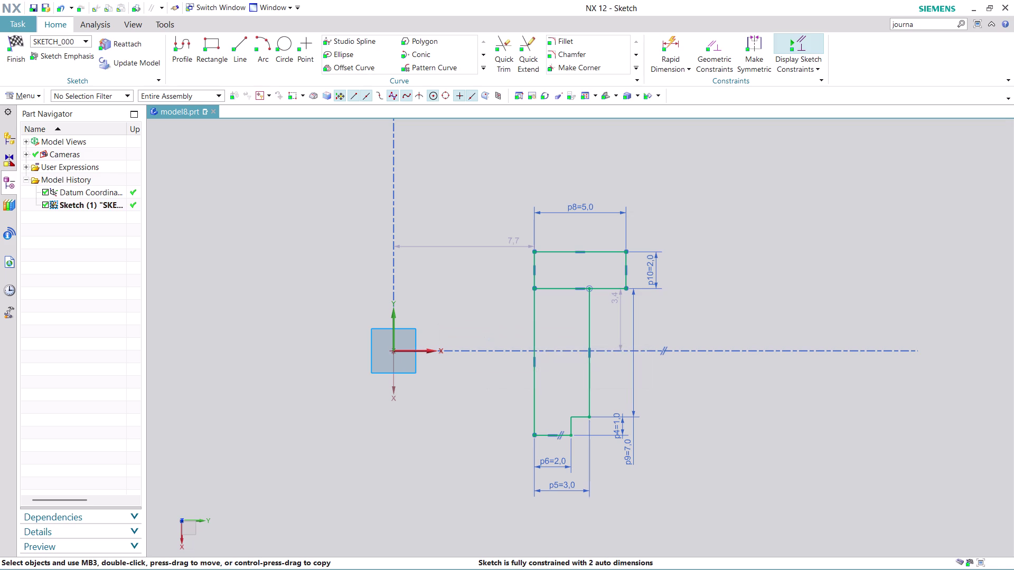
key(ctrl+z)
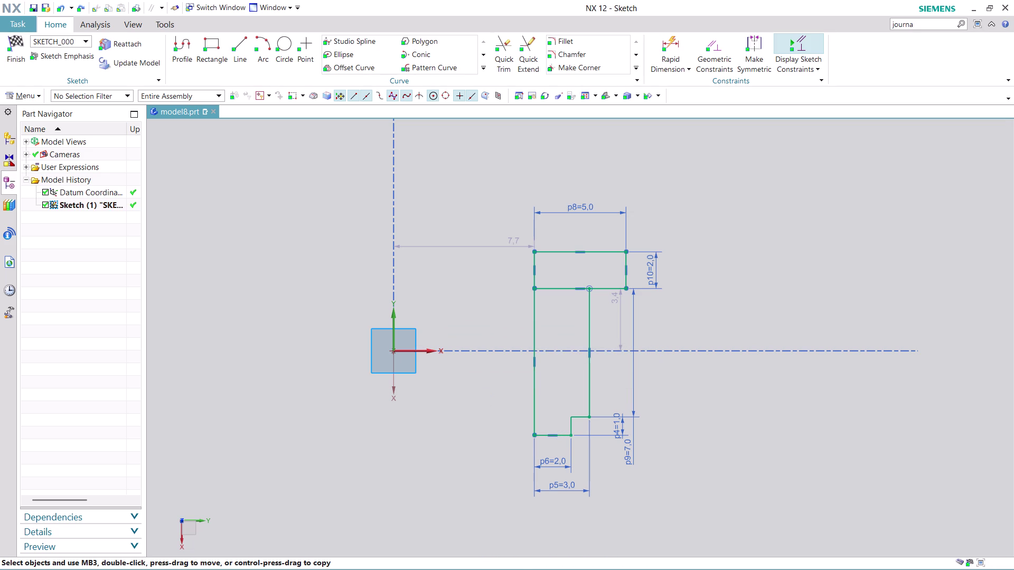
click(565, 434)
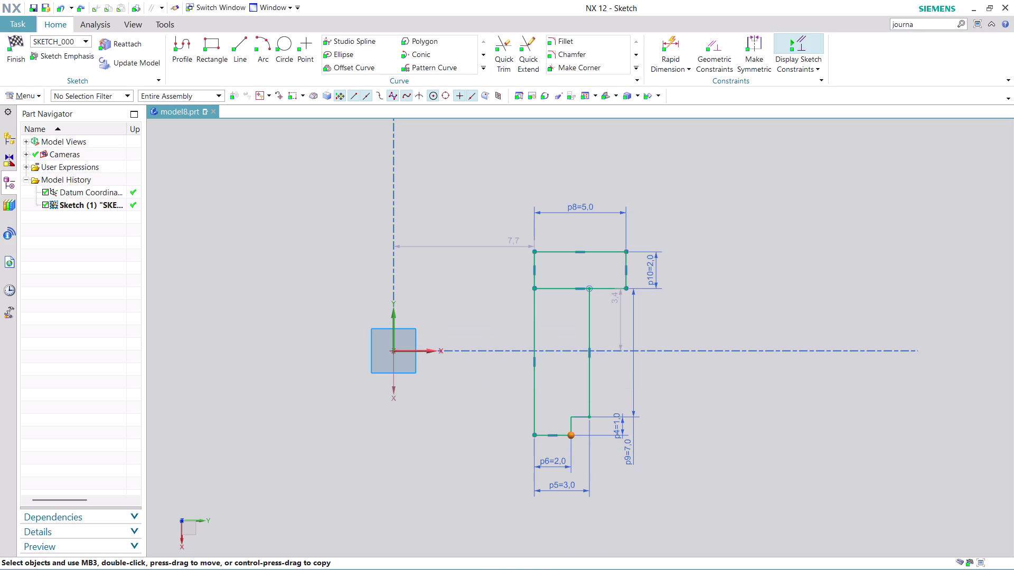
click(427, 351)
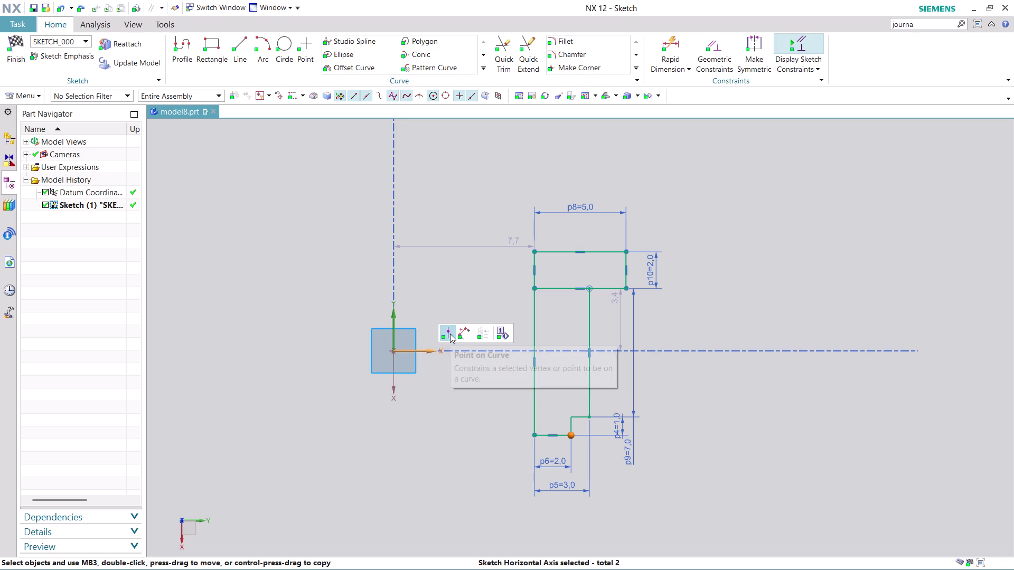
click(450, 334)
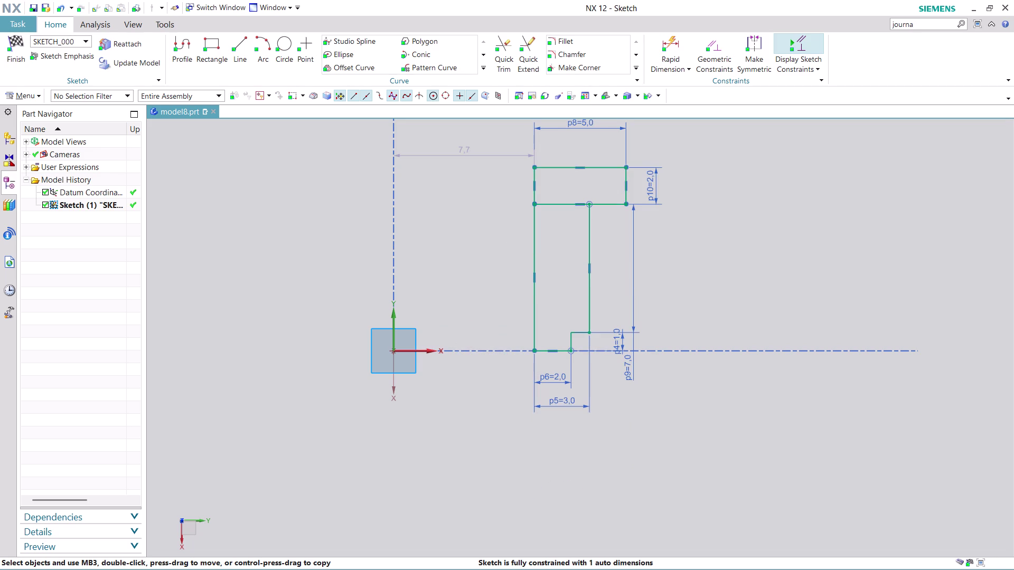
Make the left edge collinear with the vertical sketch axis and finish the sketch.
click(536, 234)
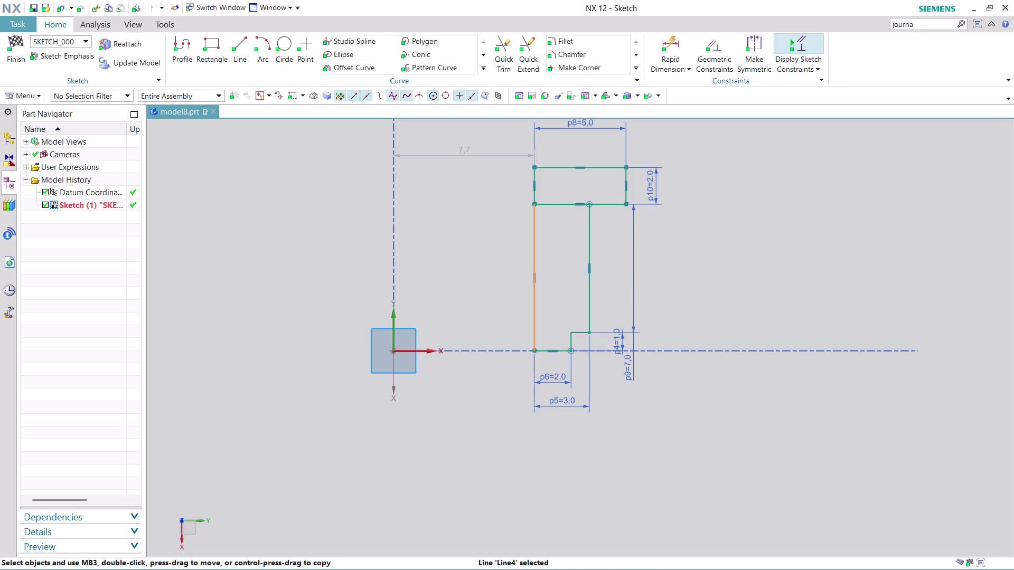
click(396, 319)
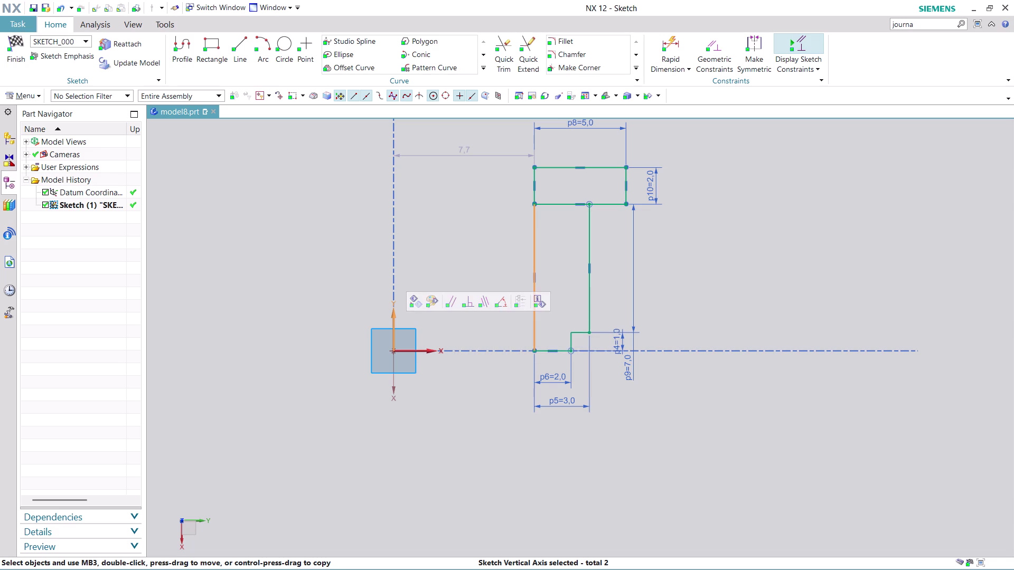
key(Escape)
click(534, 290)
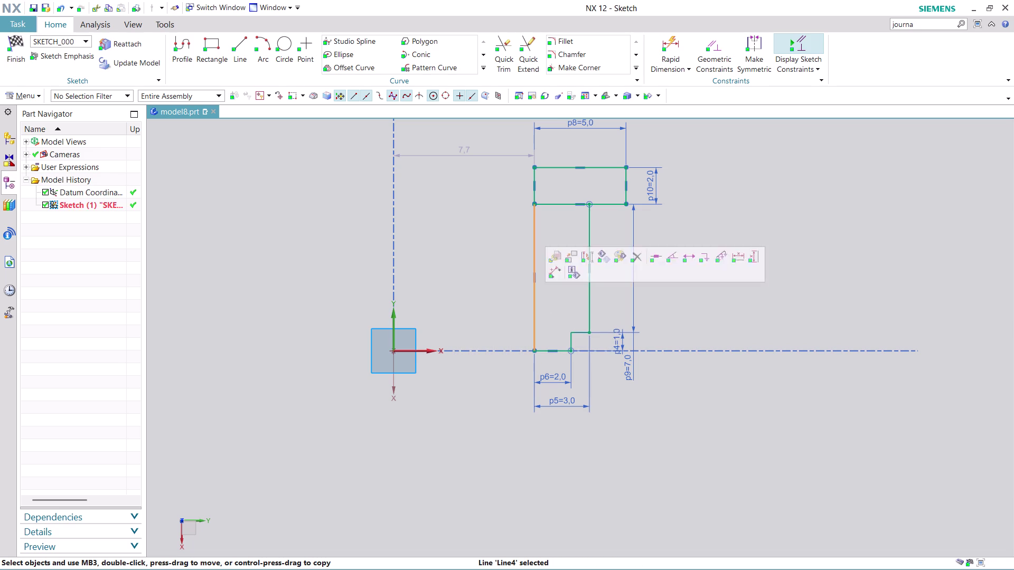
click(394, 350)
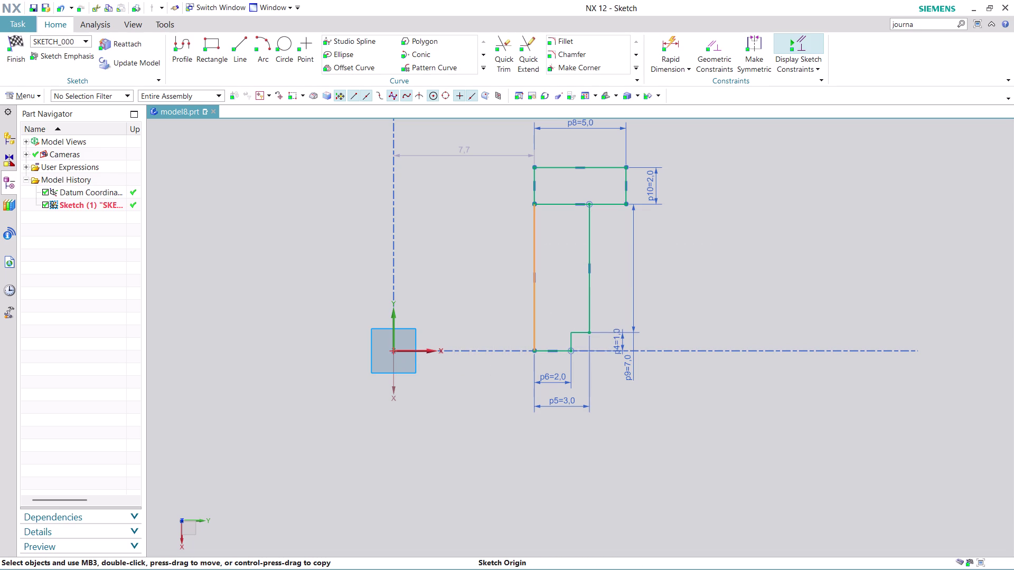
click(450, 333)
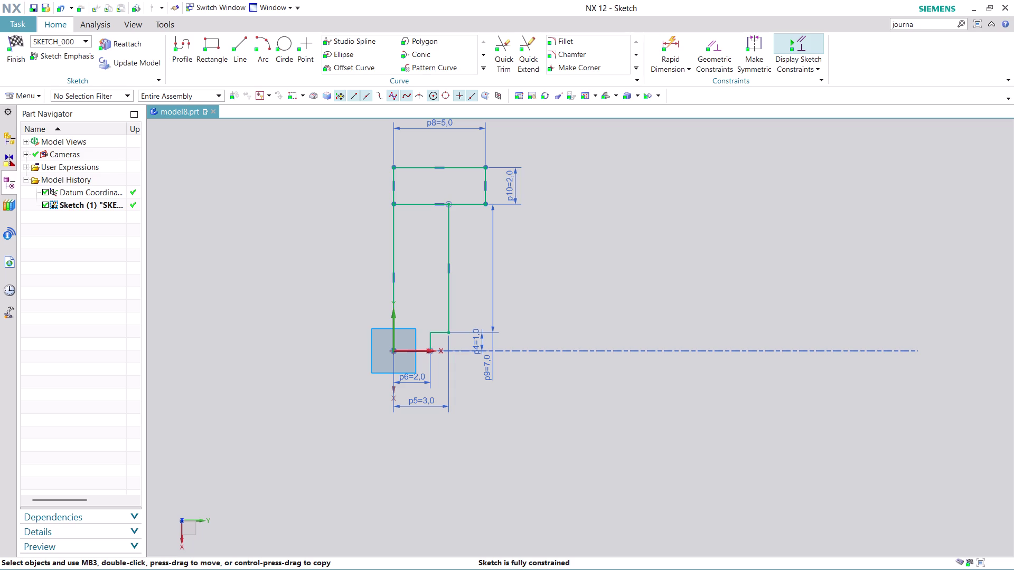
click(22, 52)
Fit the view, start and cancel Revolve, then bring up Sketch (1)'s shortcut menu.
scroll(up, 3)
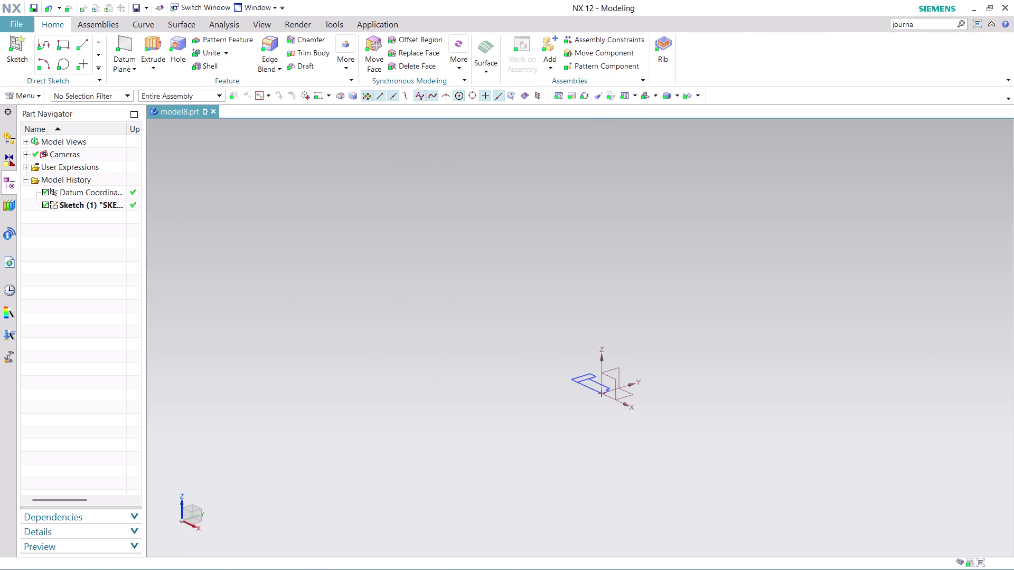
scroll(up, 3)
scroll(up, 3)
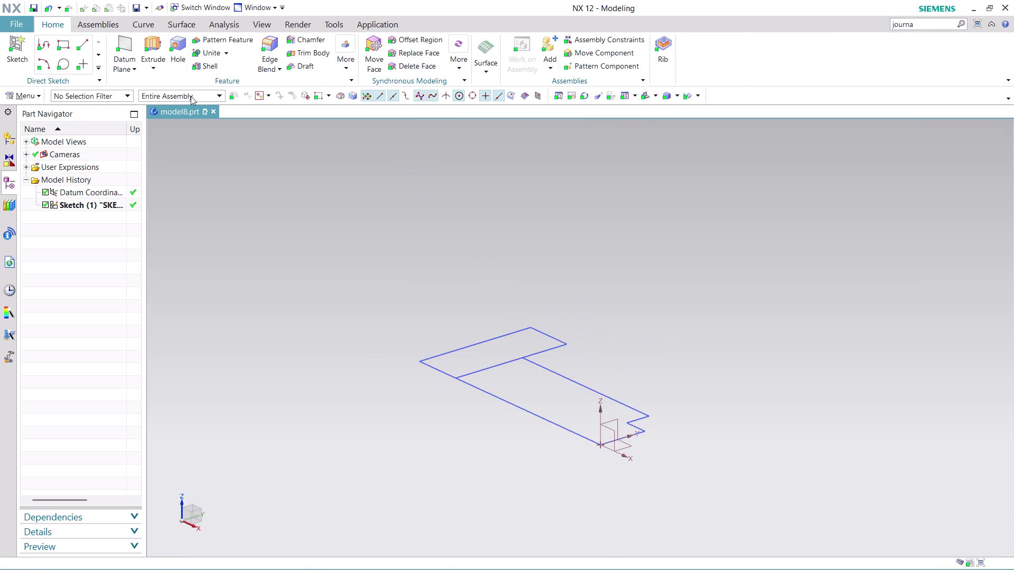
click(162, 70)
click(169, 93)
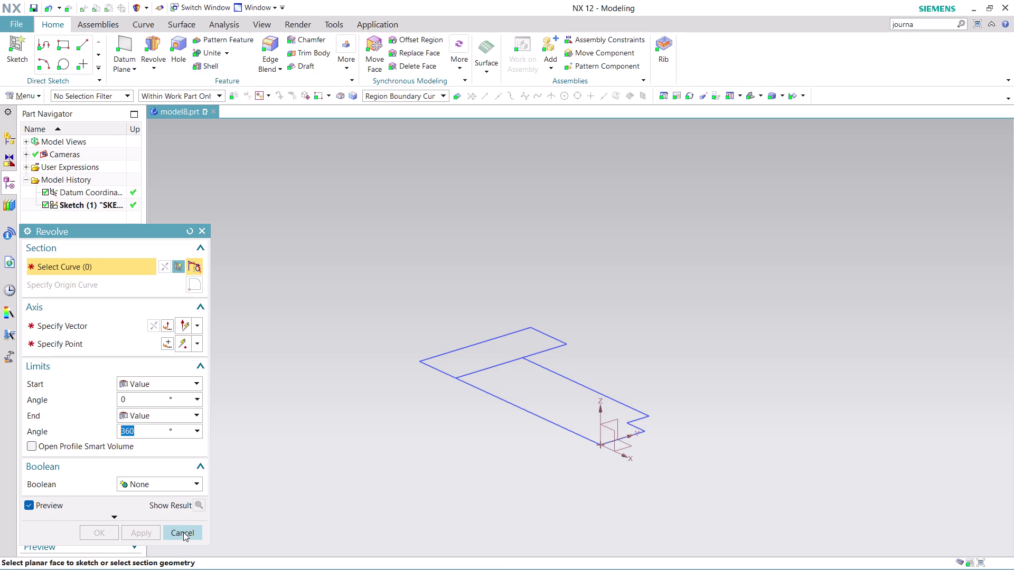
click(177, 528)
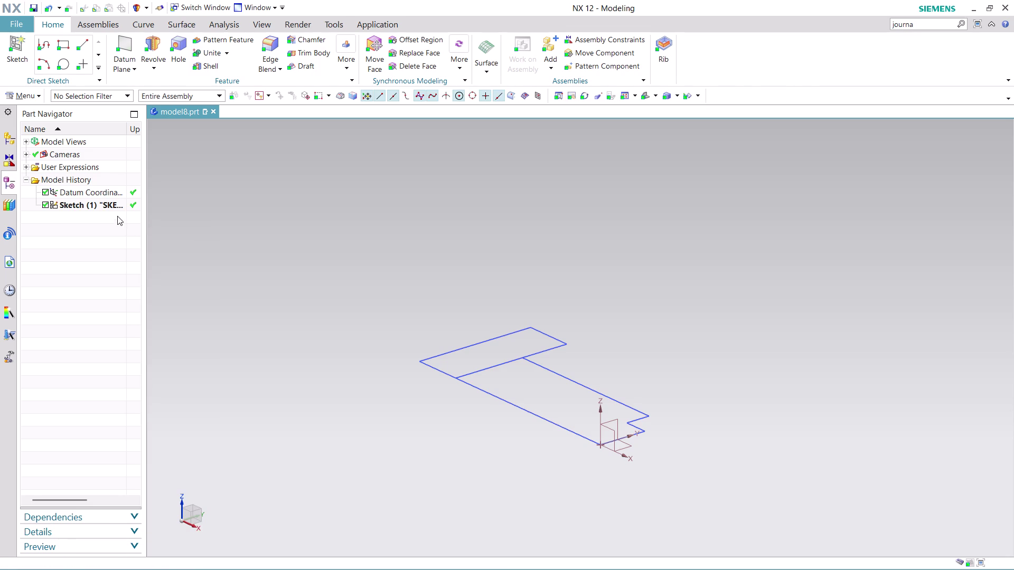
right_click(108, 203)
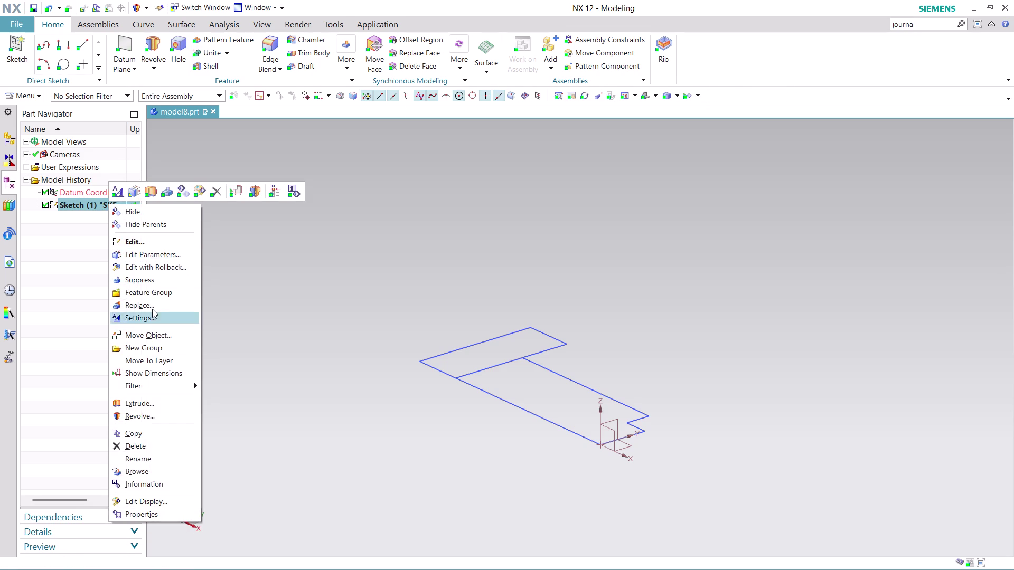
Edit the sketch, Quick Trim the inner horizontal line at the head, and finish.
click(174, 269)
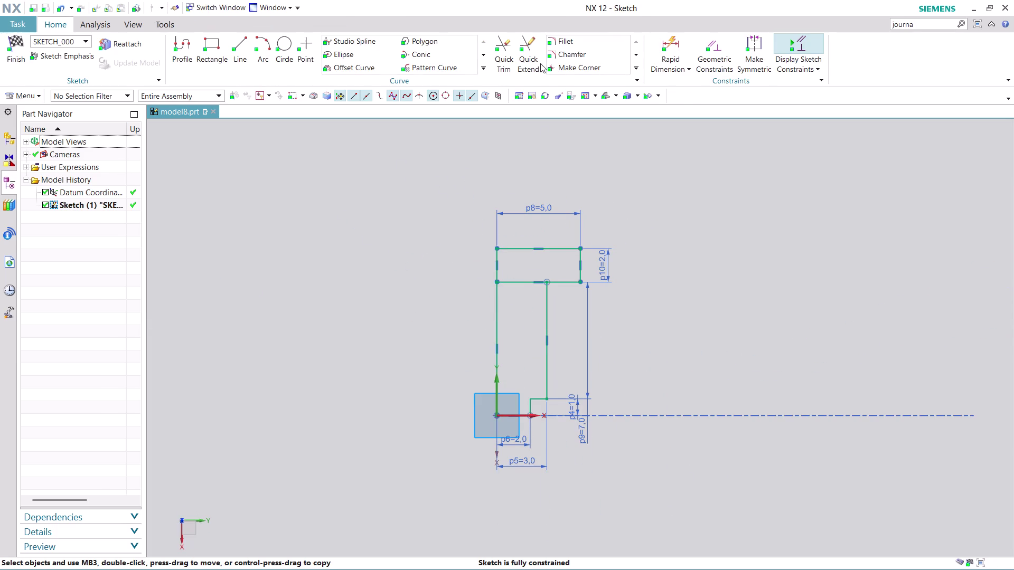
click(505, 48)
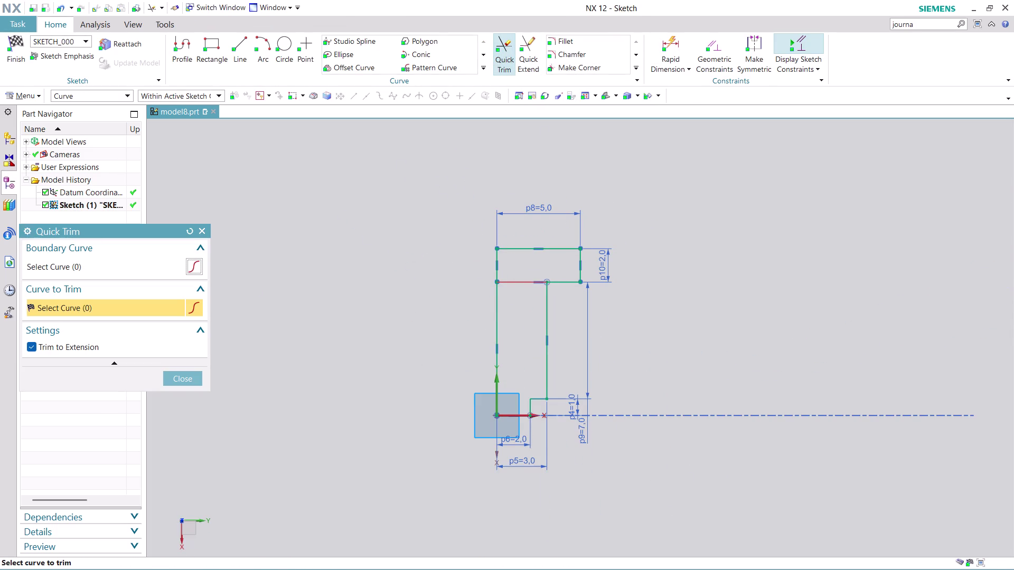
click(515, 287)
click(179, 377)
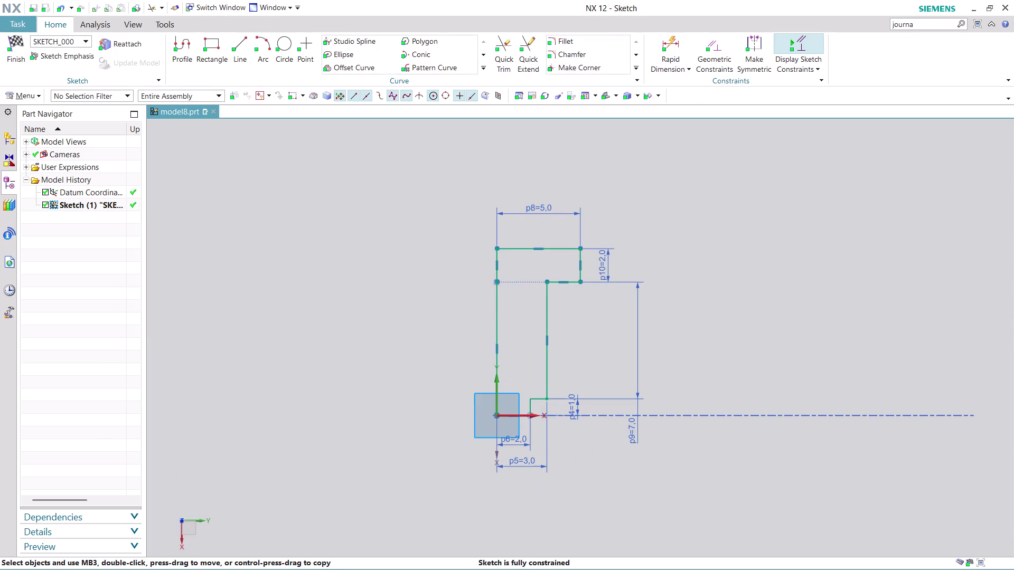
click(14, 53)
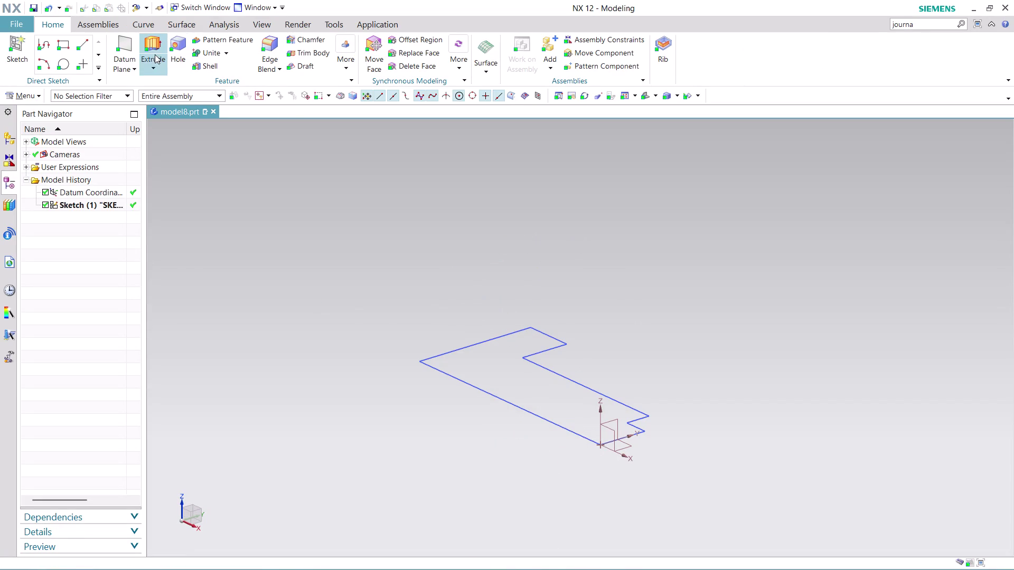
Revolve the whole pin outline 360° about its left edge, with the axis point at the edge's endpoint.
click(149, 62)
click(167, 98)
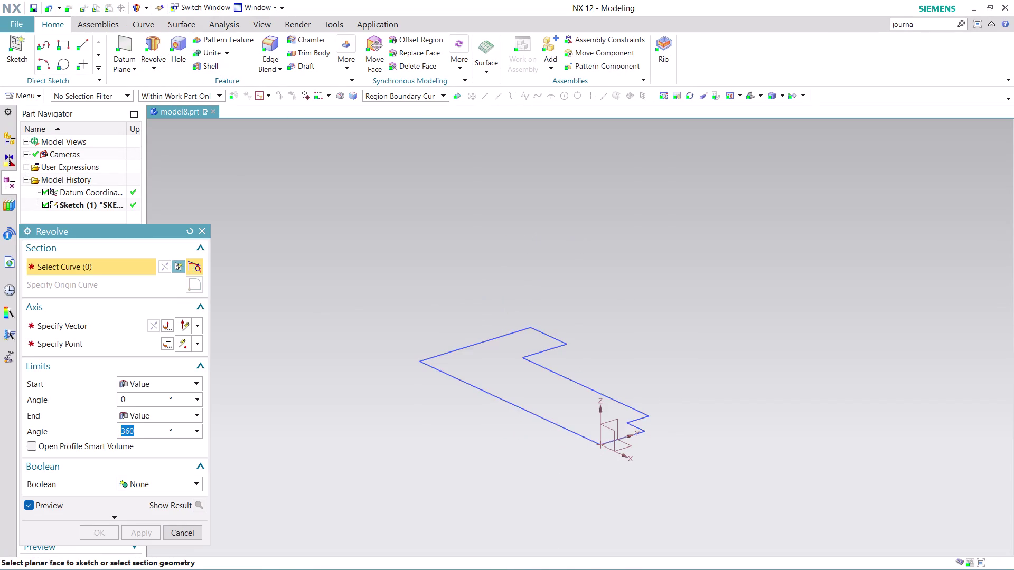
click(547, 400)
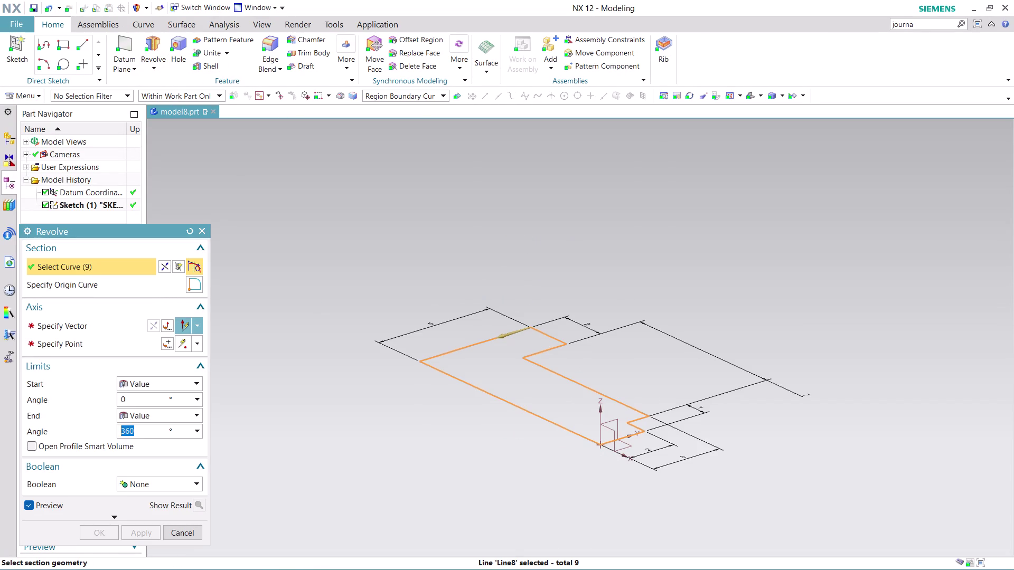
click(112, 328)
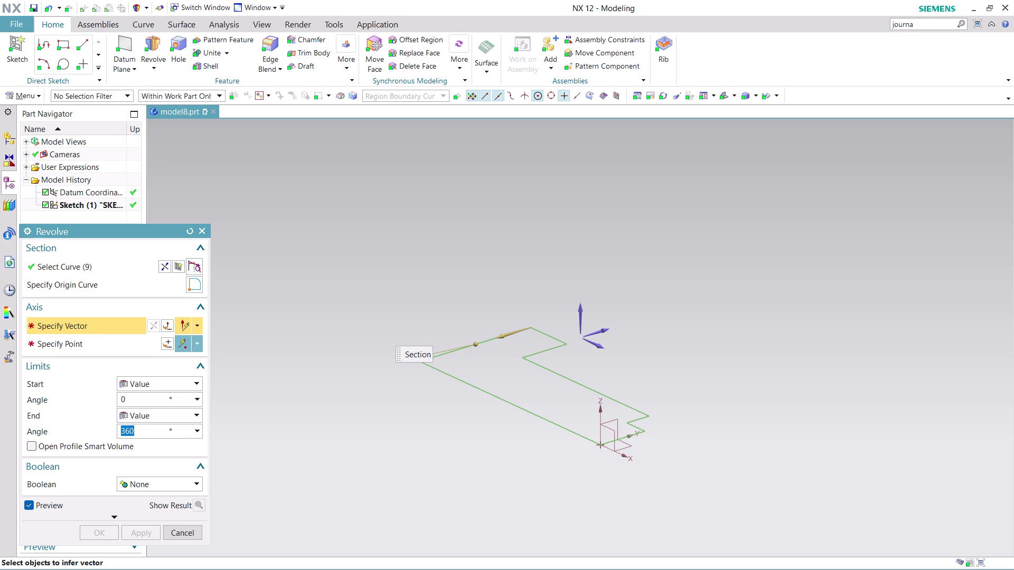
middle_drag(677, 363, 711, 391)
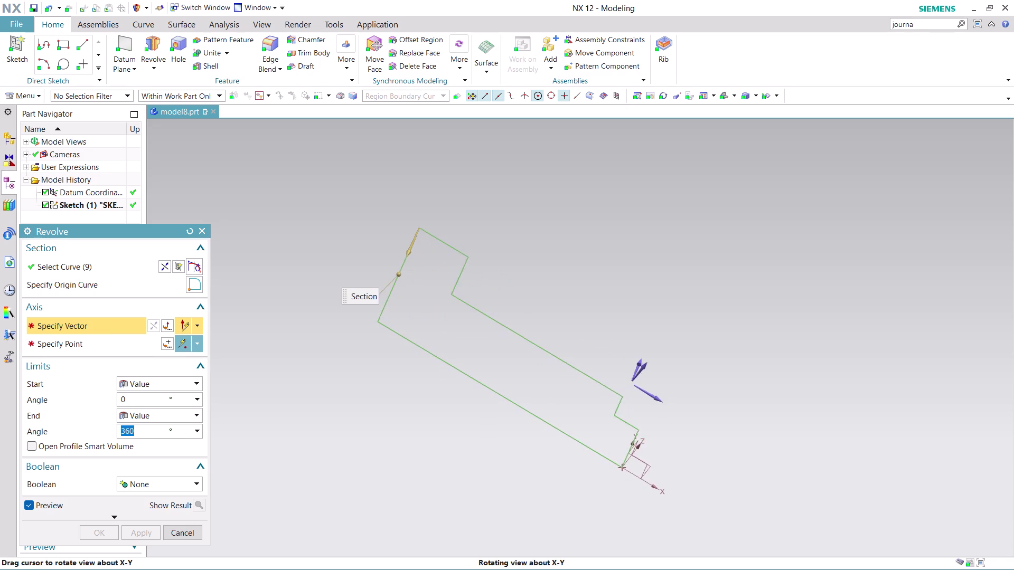
middle_drag(711, 392, 718, 395)
click(661, 399)
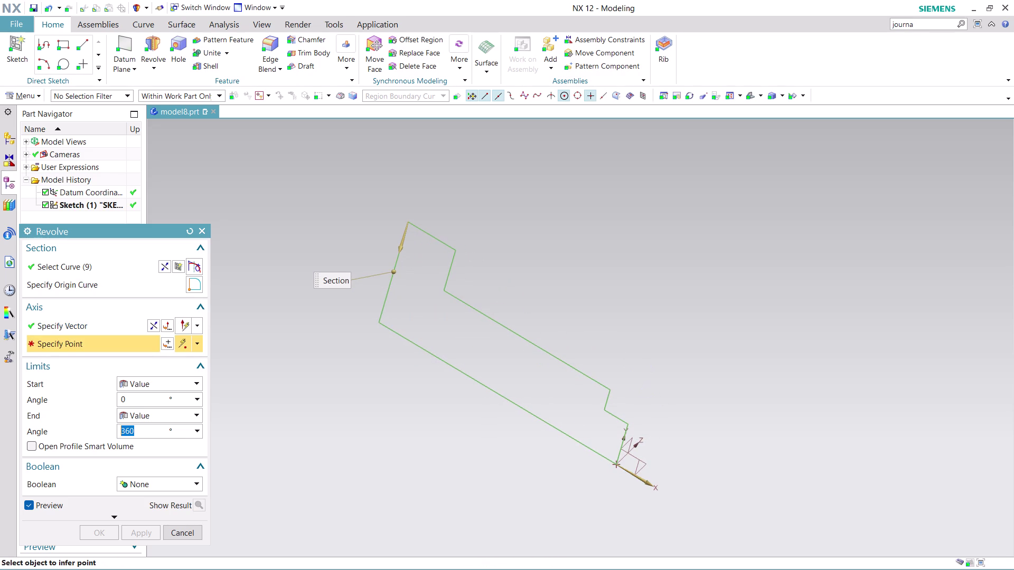
click(153, 321)
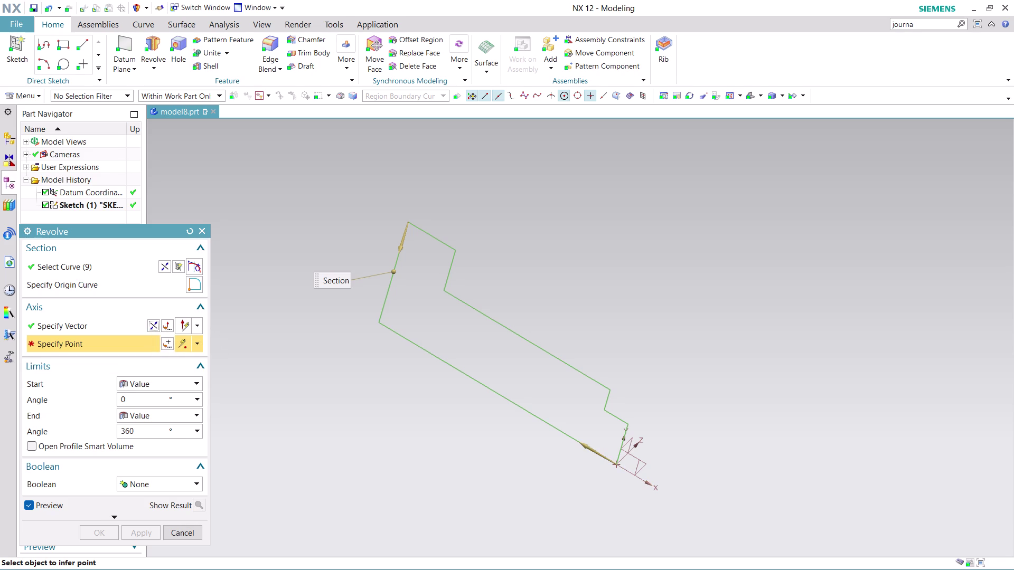
click(616, 468)
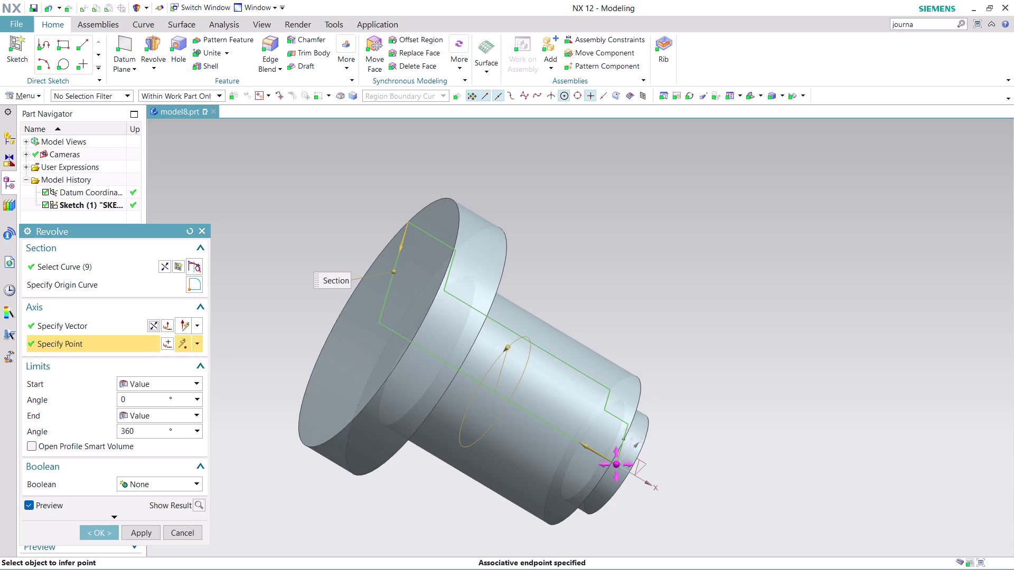
middle_drag(717, 406, 635, 428)
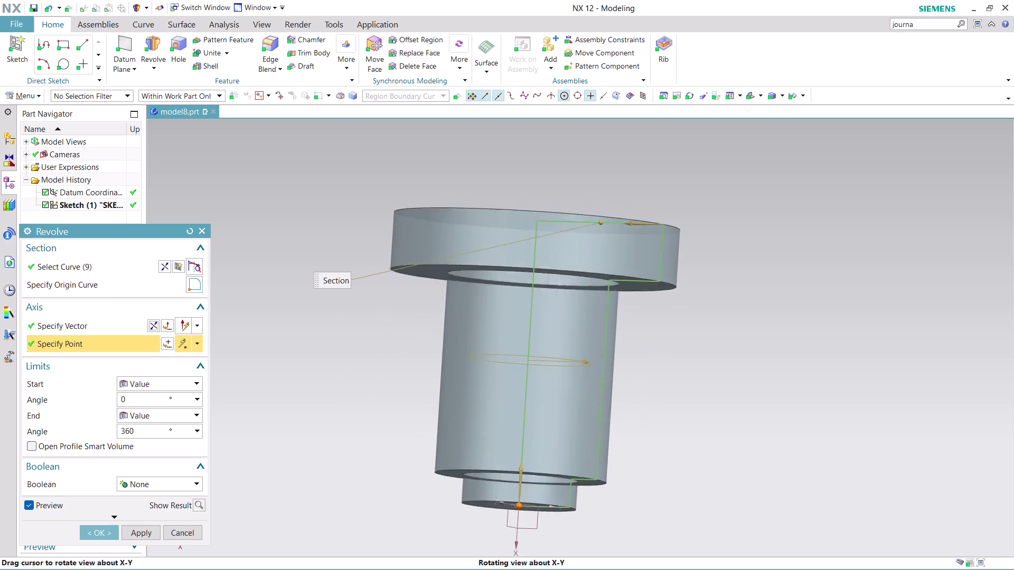
middle_drag(635, 428, 637, 447)
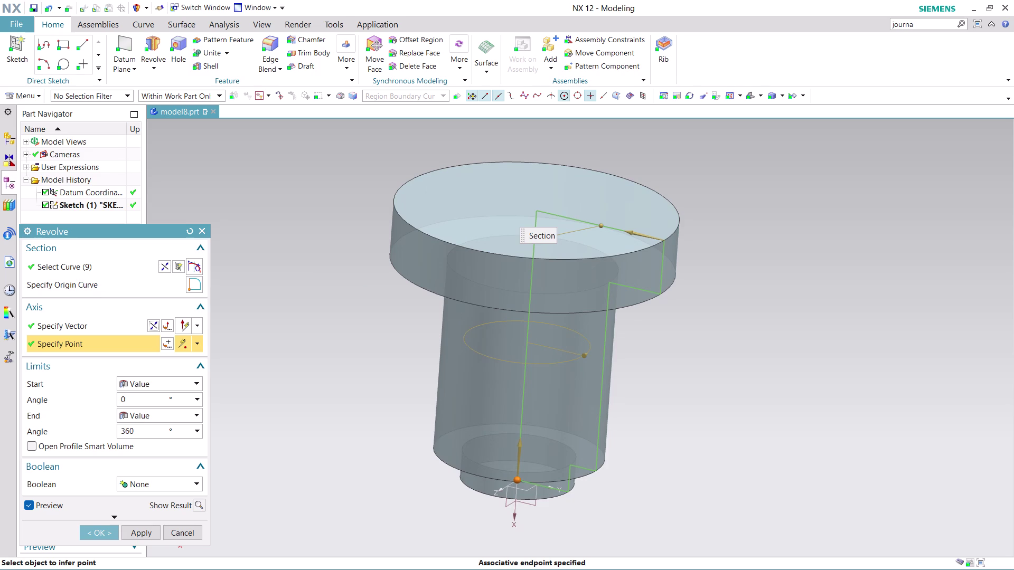
click(98, 530)
Hide the original sketch curves of the pin outline.
scroll(down, 3)
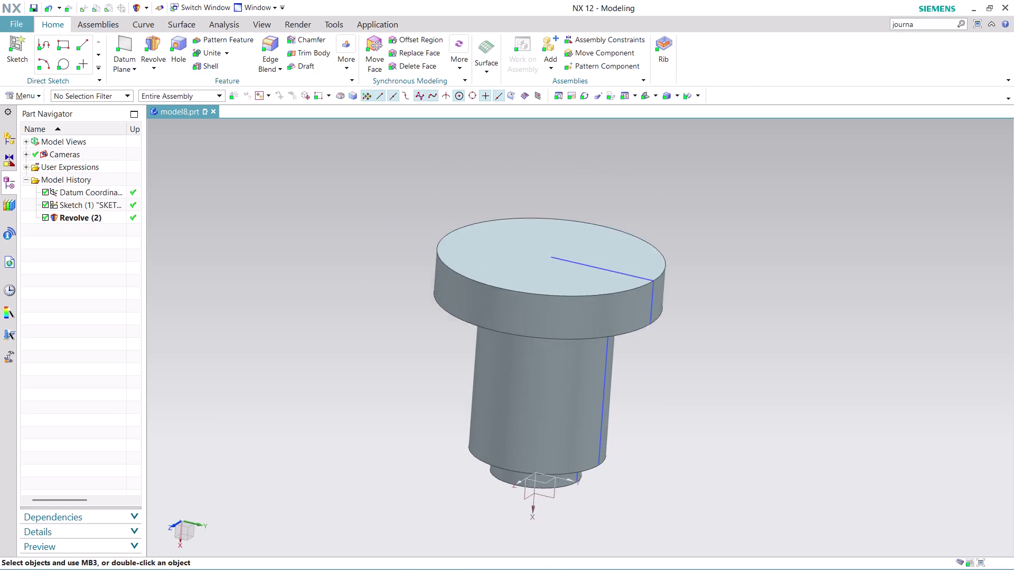
scroll(down, 3)
scroll(down, 3)
scroll(up, 3)
scroll(up, 3)
right_click(641, 299)
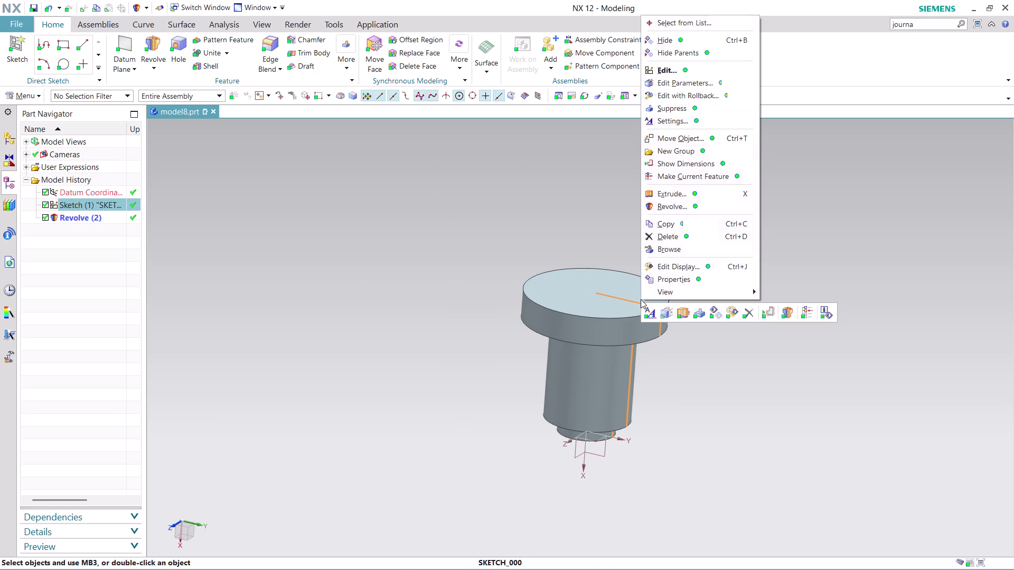
click(672, 36)
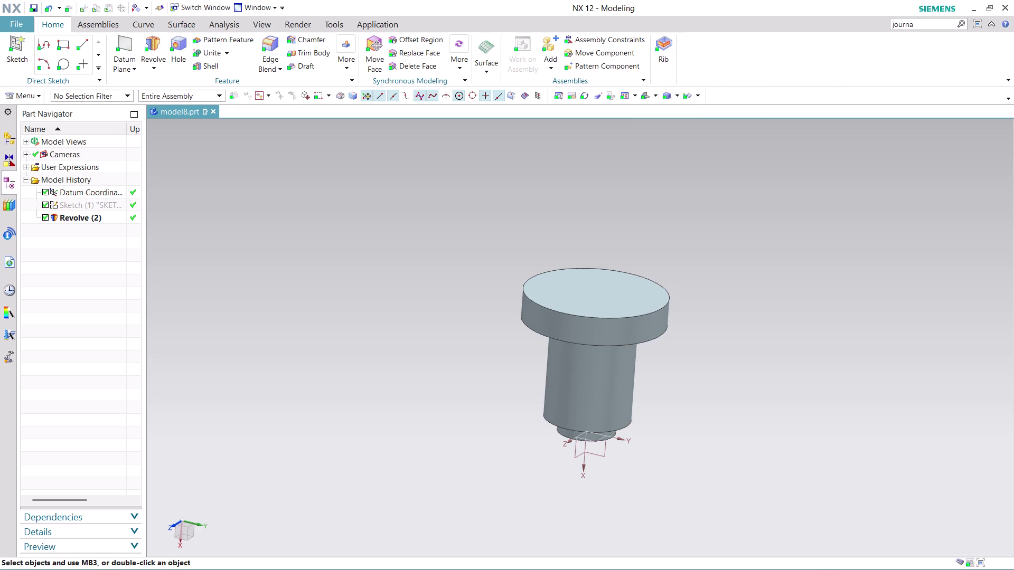
Start a new sketch, SKETCH_001, from the main Menu.
scroll(up, 3)
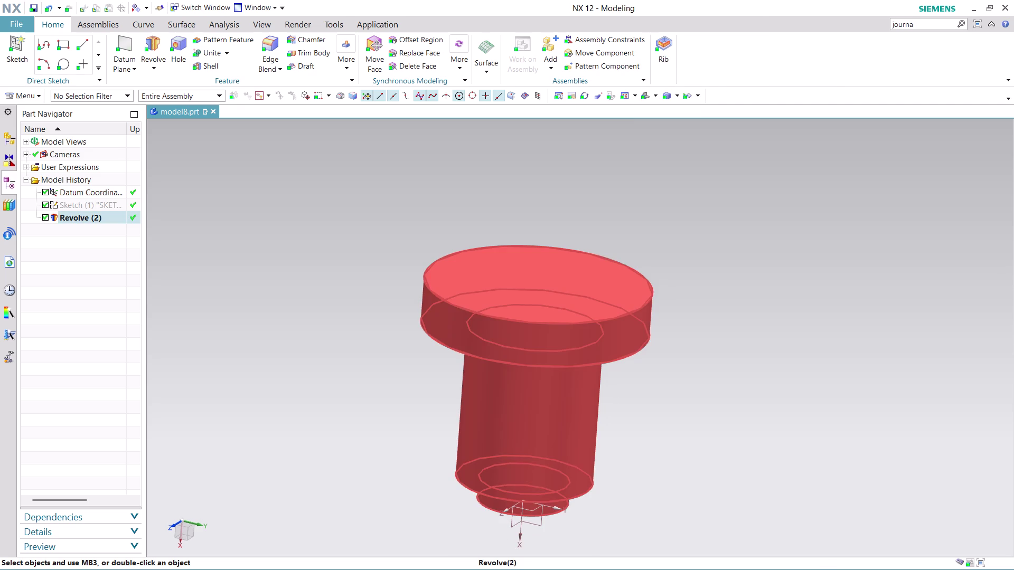
click(27, 96)
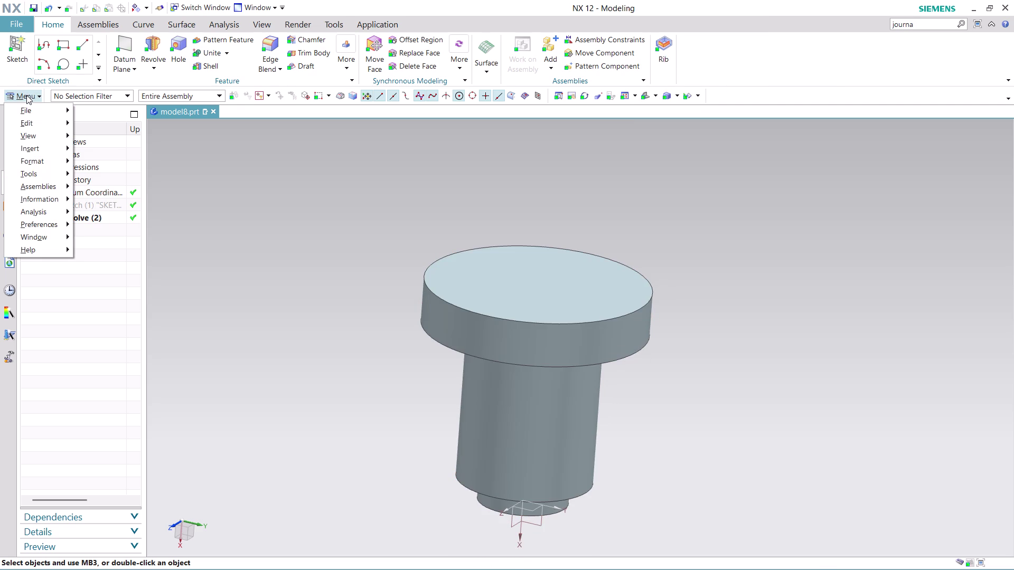
click(156, 166)
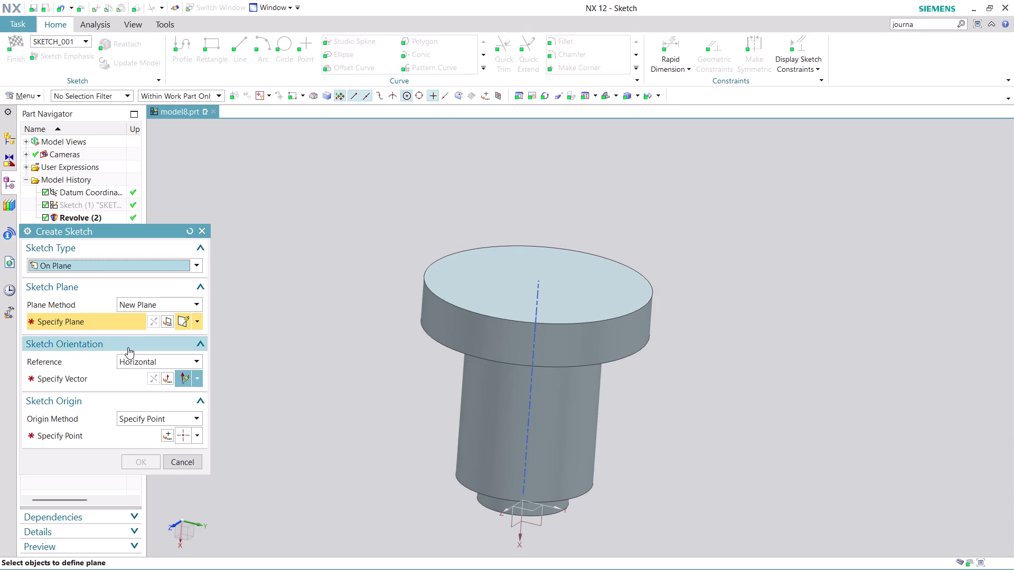
Place SKETCH_001 on a new plane with a horizontal direction and origin at zero coordinates.
click(198, 319)
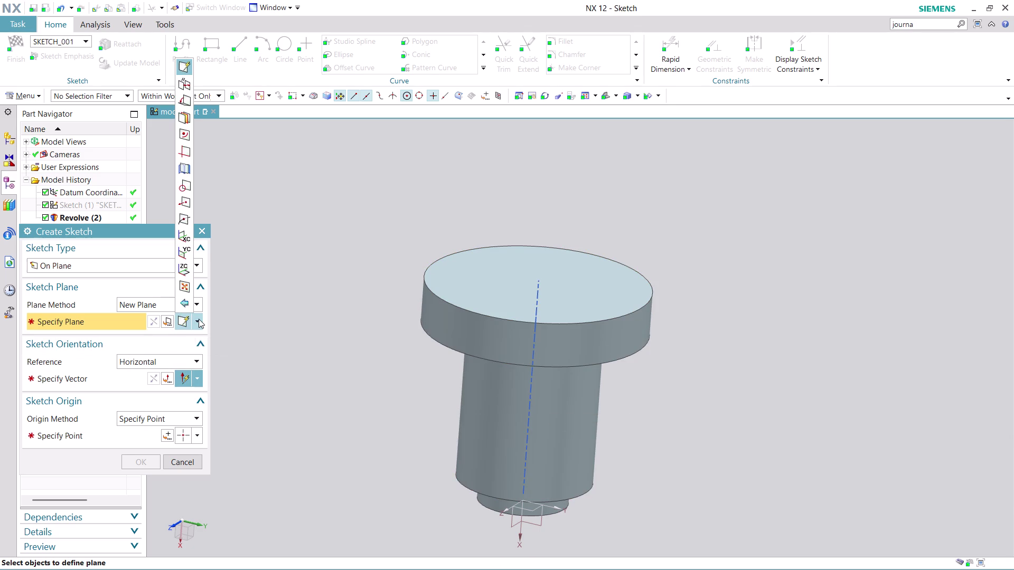
click(182, 270)
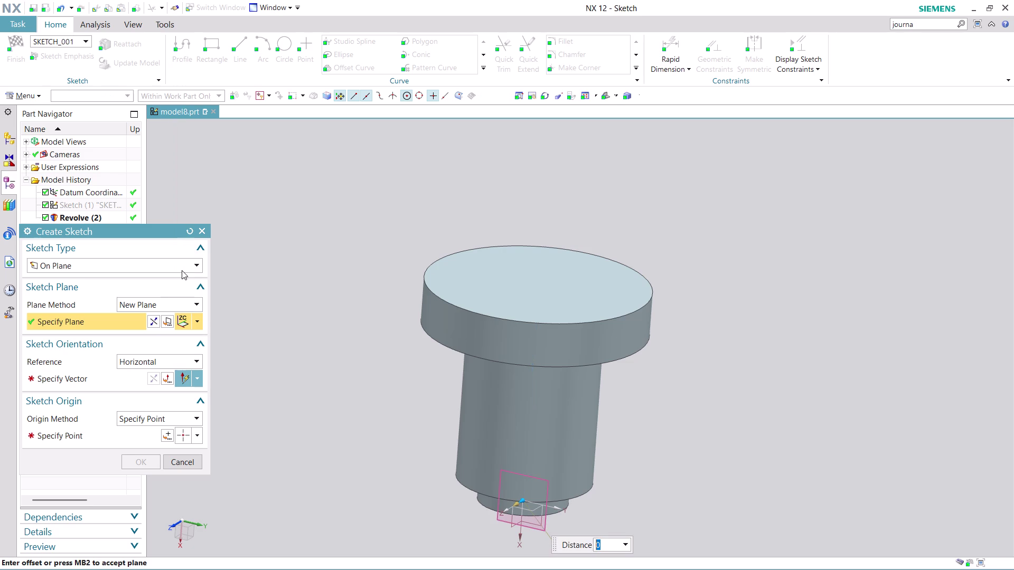
middle_drag(624, 407, 660, 339)
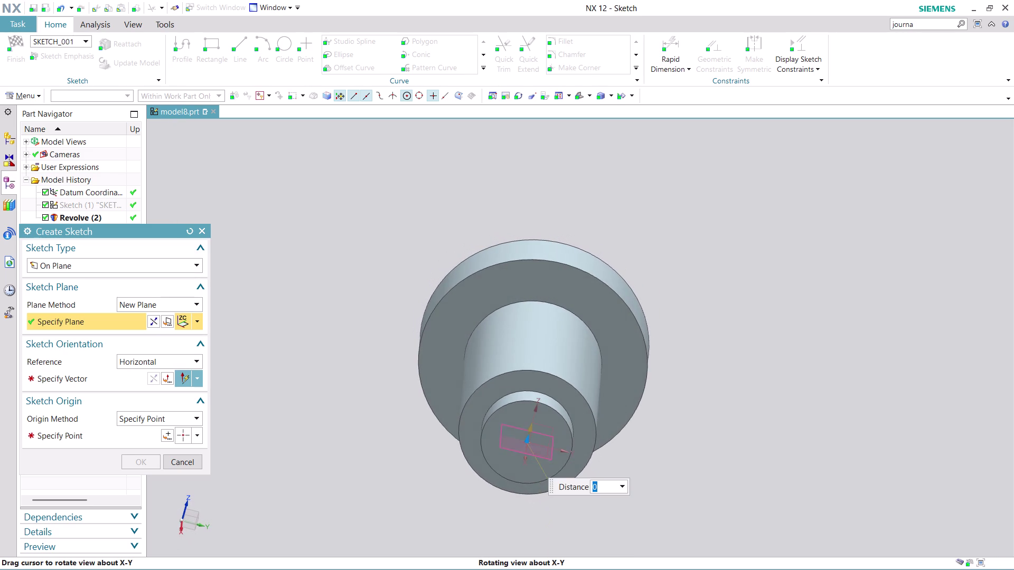
middle_drag(660, 339, 651, 402)
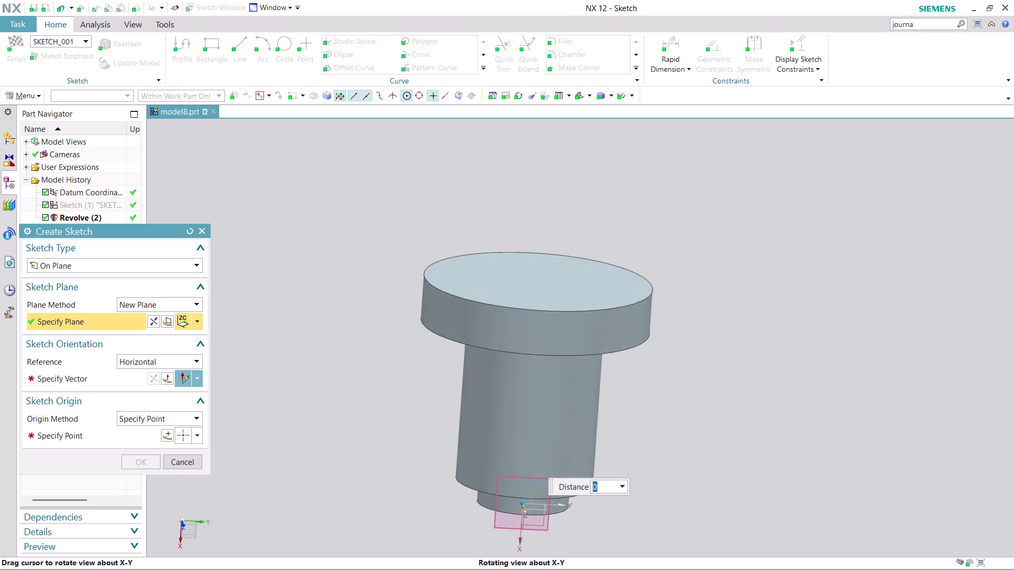
middle_drag(651, 402, 648, 409)
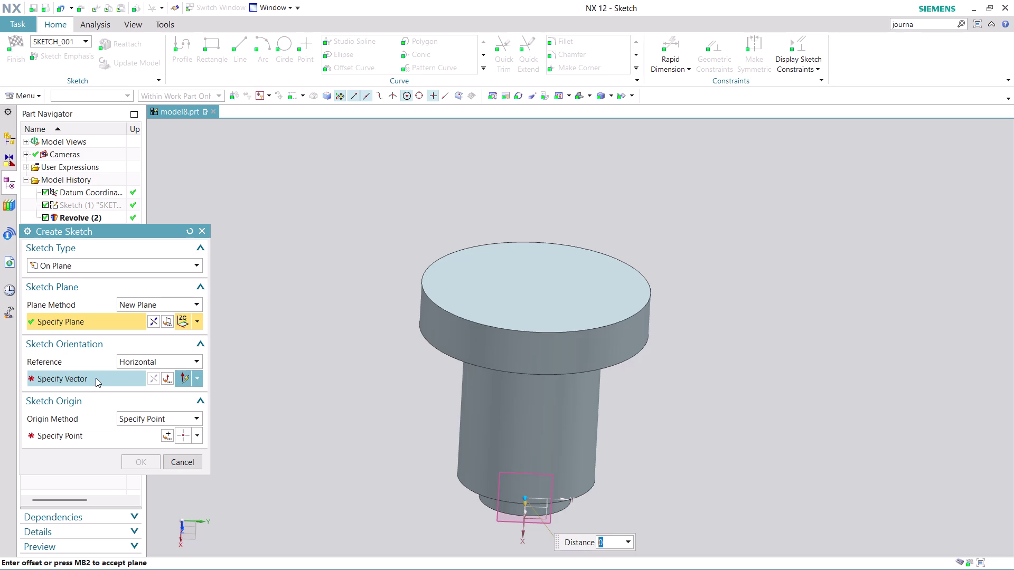
click(95, 378)
click(613, 343)
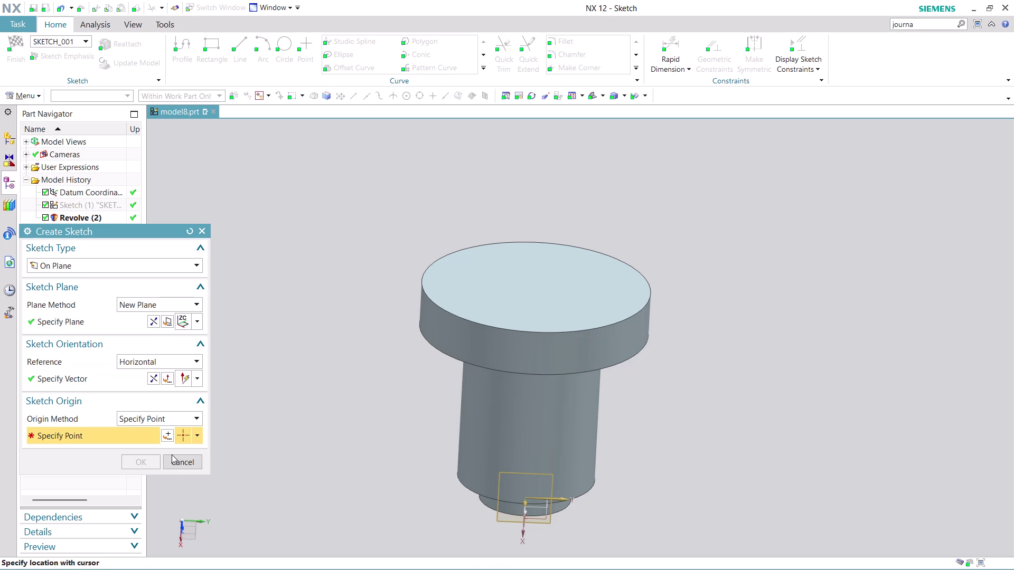
click(169, 431)
click(137, 451)
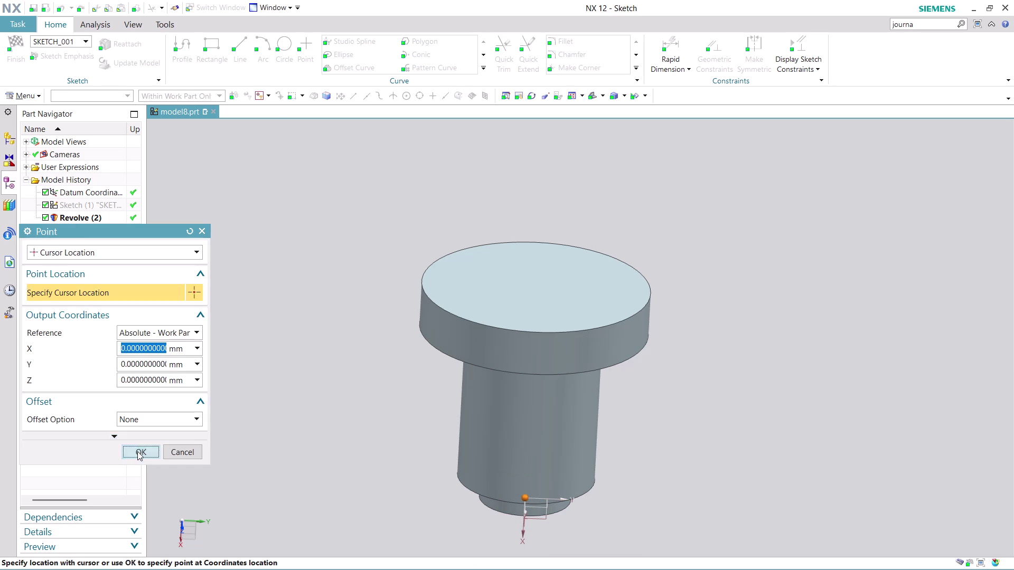
click(142, 461)
scroll(down, 3)
scroll(up, 3)
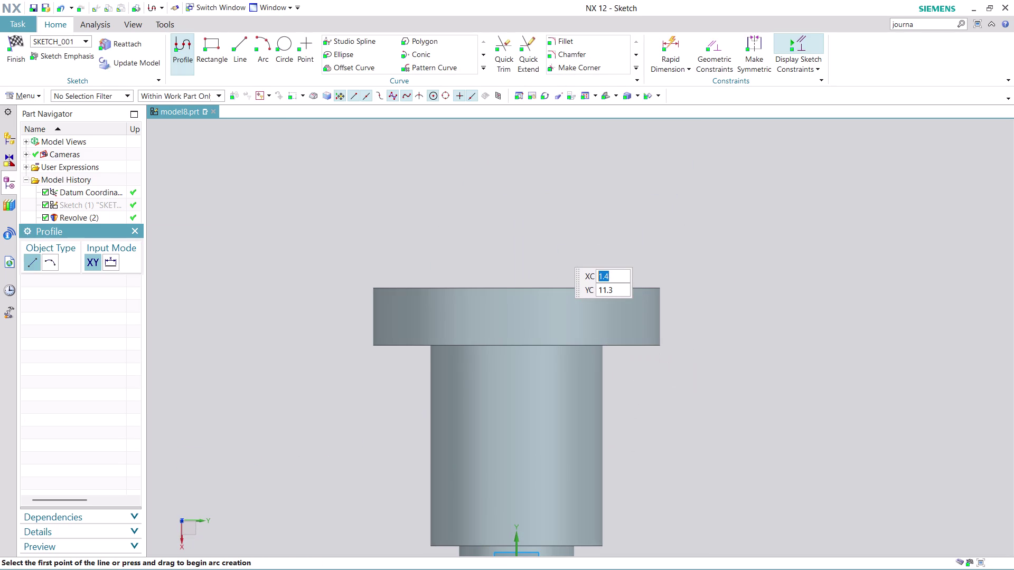
Close Profile and project the pin head's top edge into SKETCH_001 with Project Curve.
scroll(up, 3)
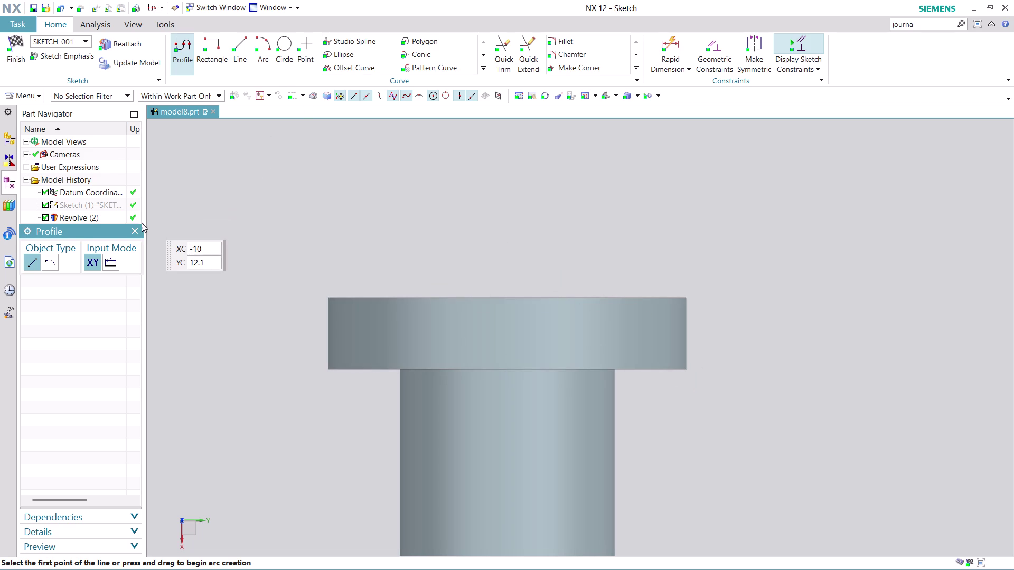
click(130, 228)
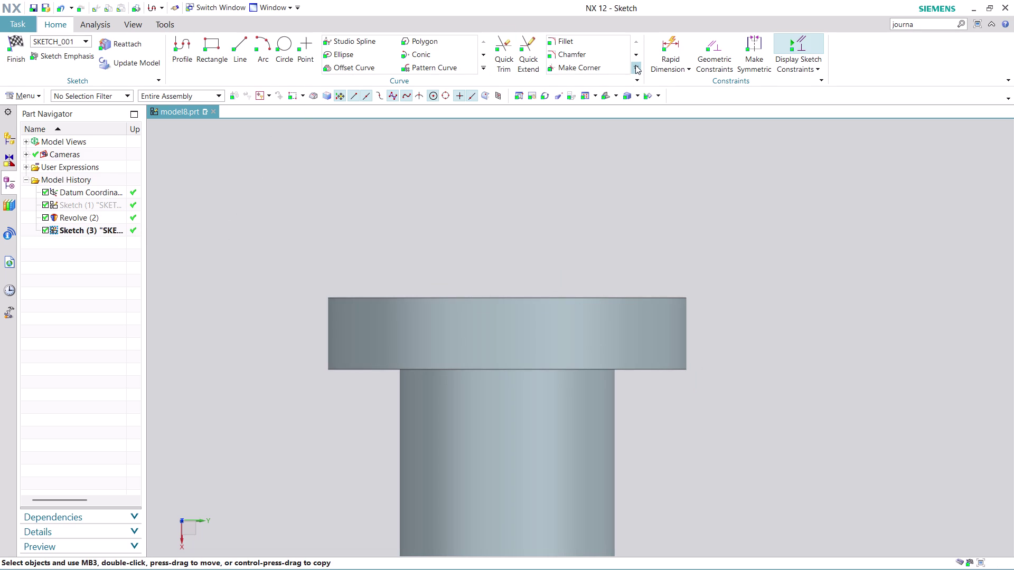
click(479, 66)
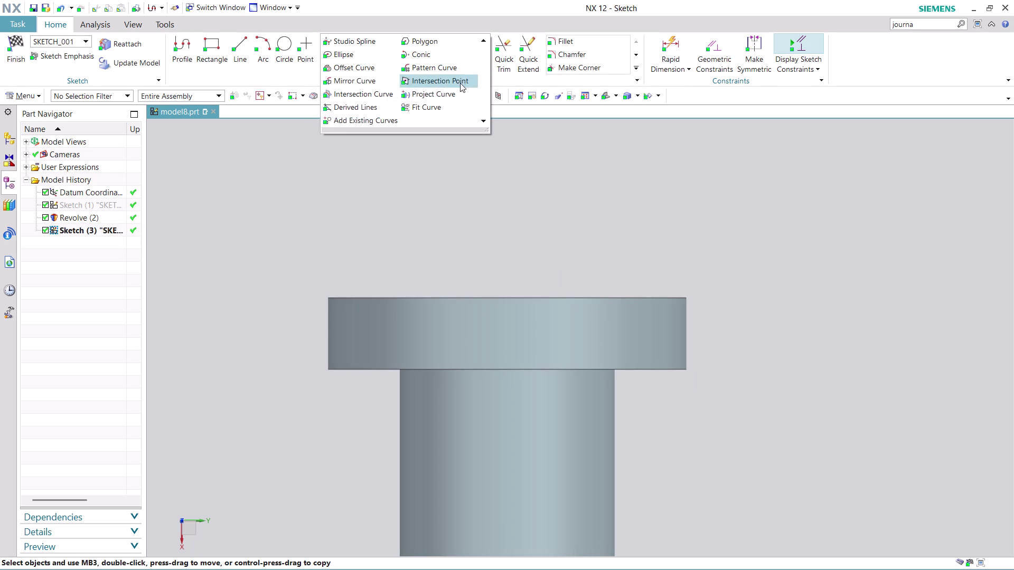
click(442, 90)
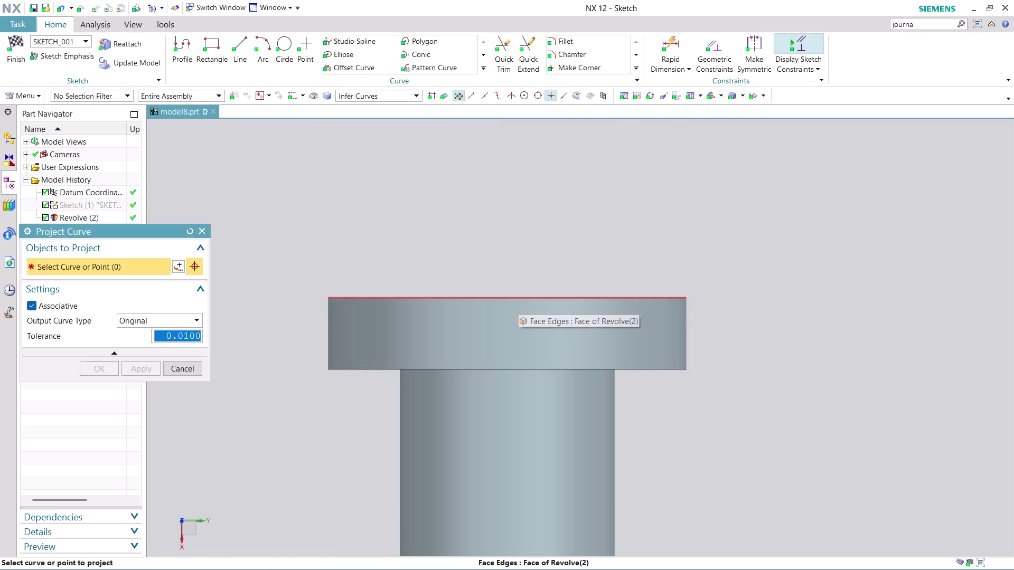
click(518, 296)
click(130, 367)
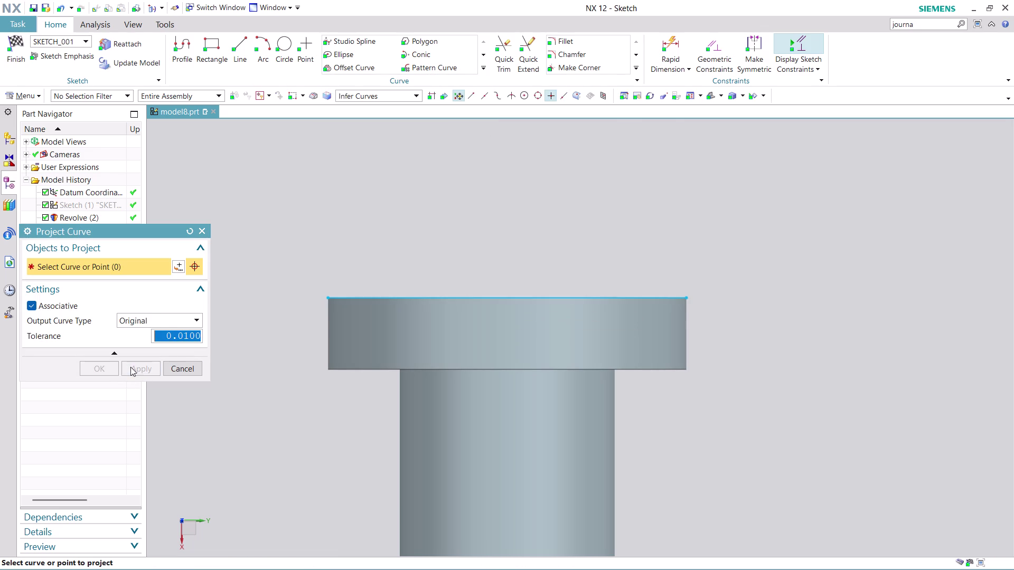
click(183, 368)
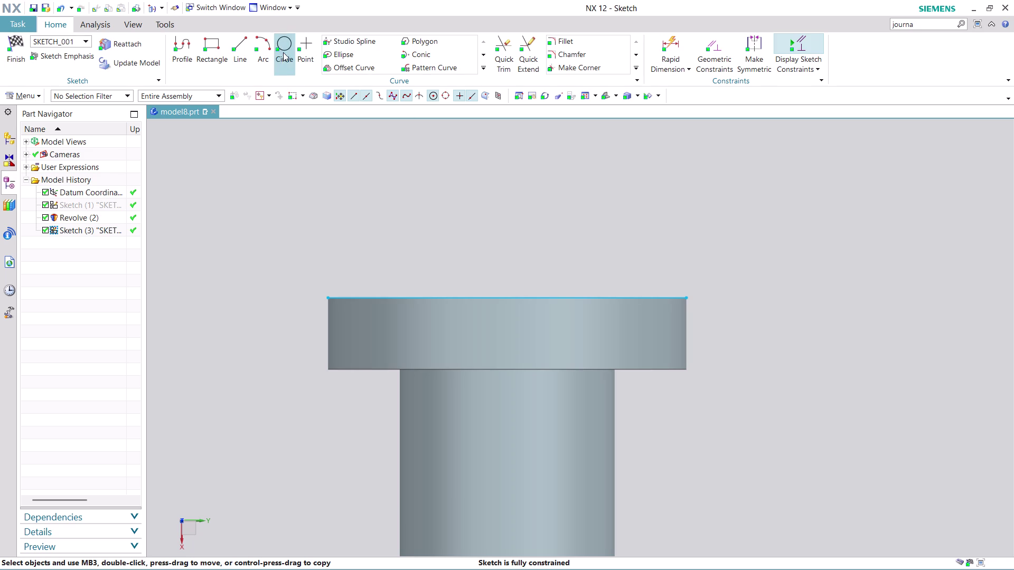
Draw a radius 6 arc between the head edge's endpoints, bulging upward.
click(262, 39)
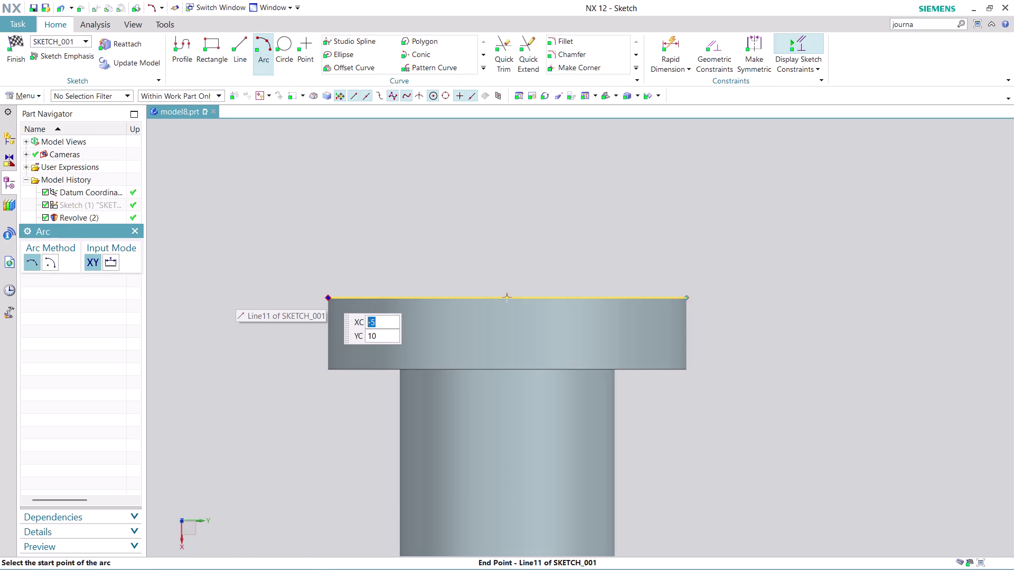
click(684, 297)
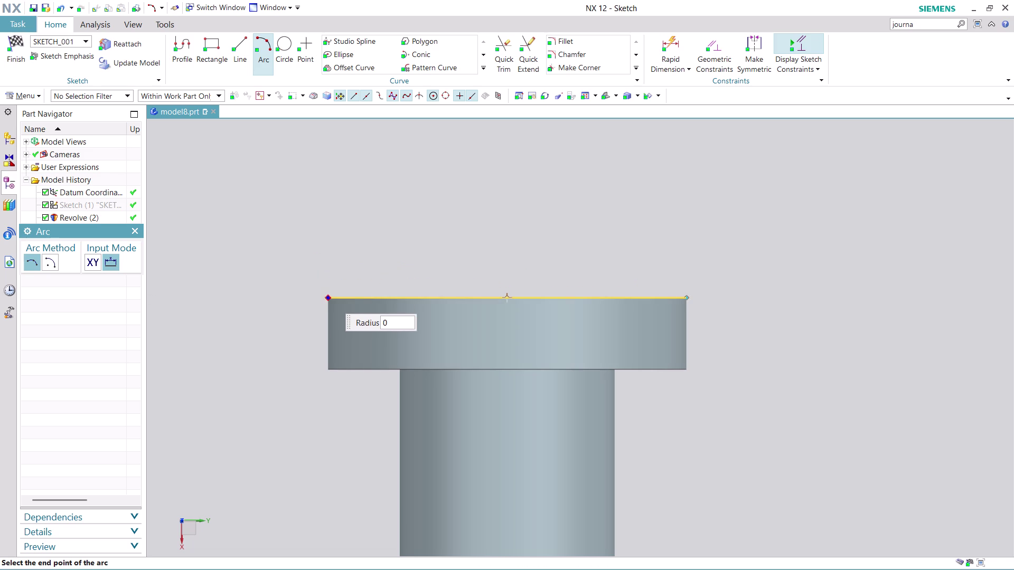
click(328, 296)
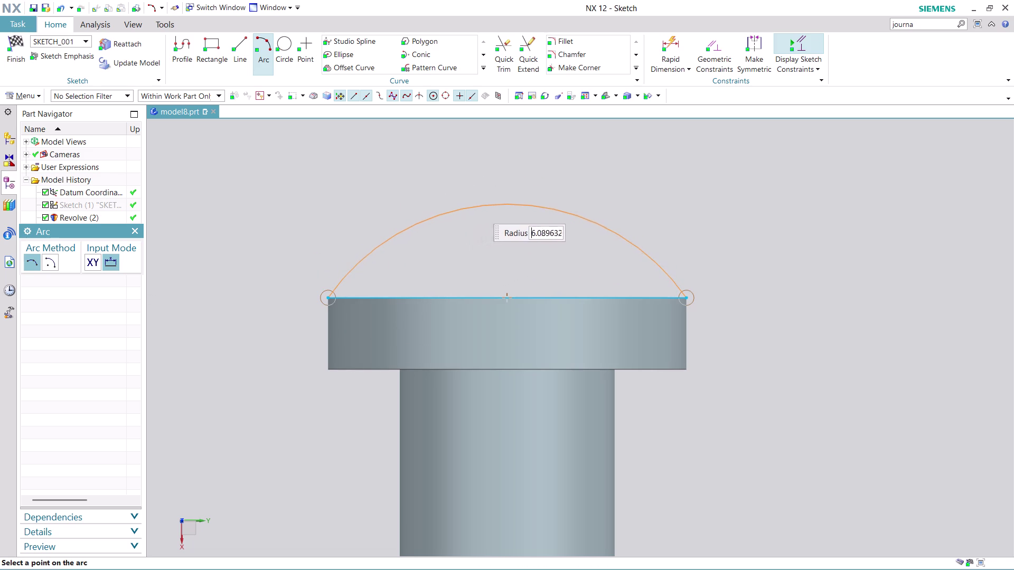
key(6)
key(Return)
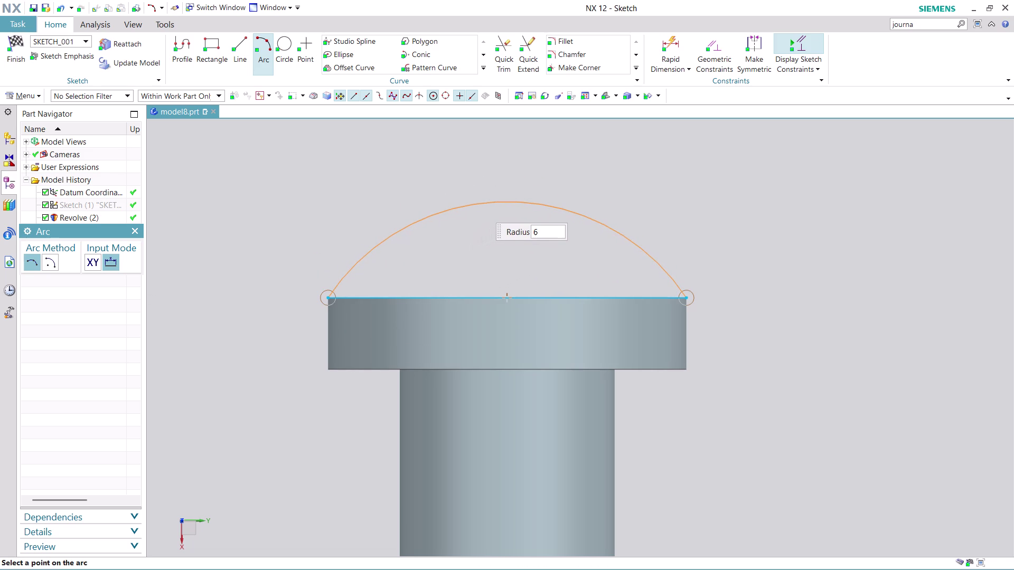
click(508, 223)
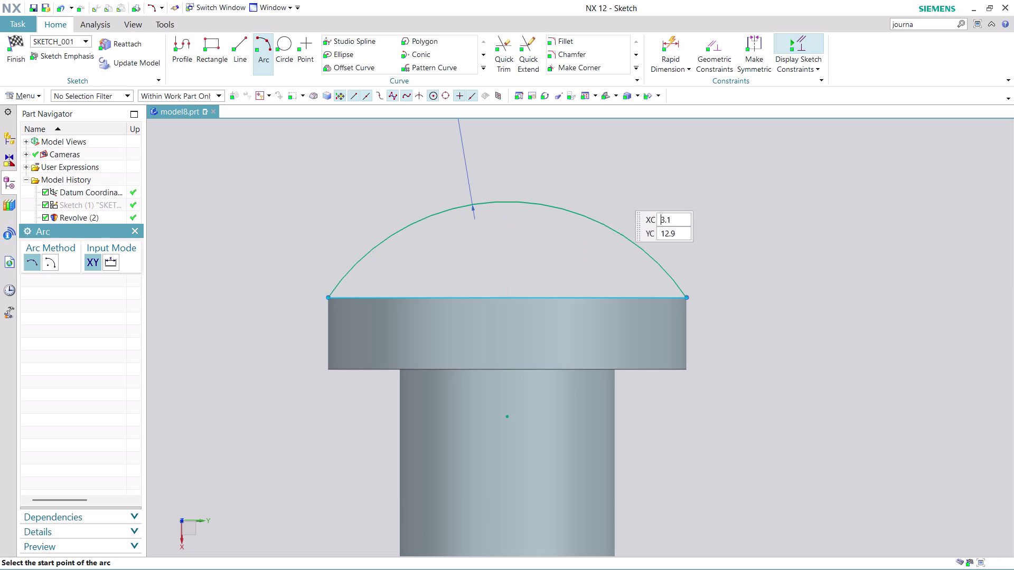
key(Escape)
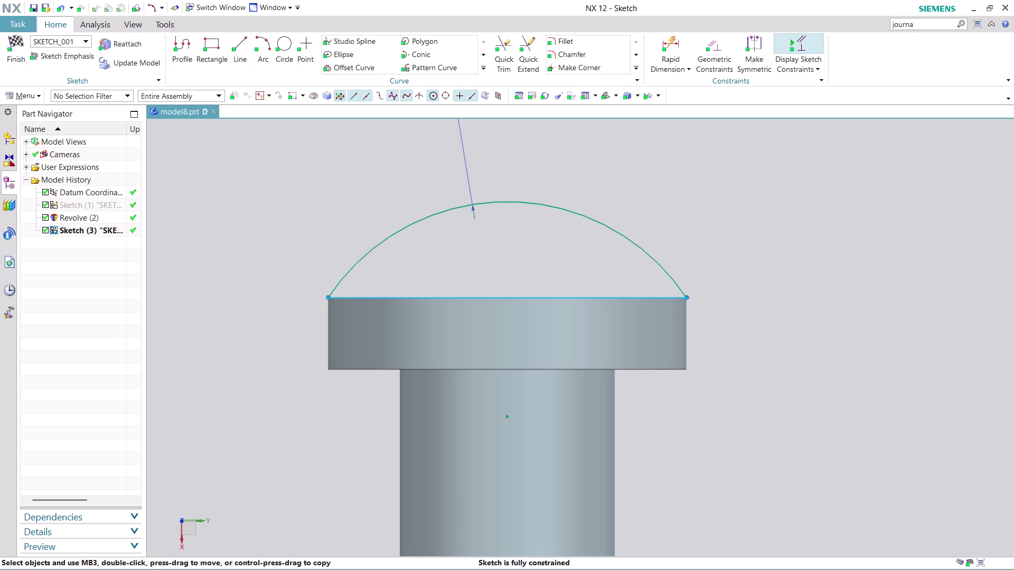
Draw a vertical line from the arc's apex to the top edge's midpoint.
click(240, 42)
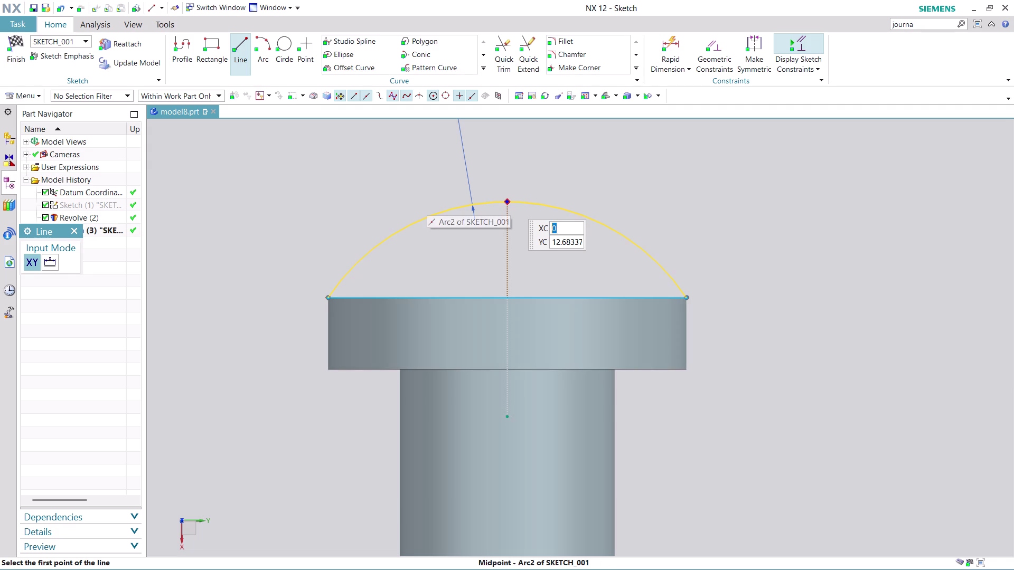
click(507, 202)
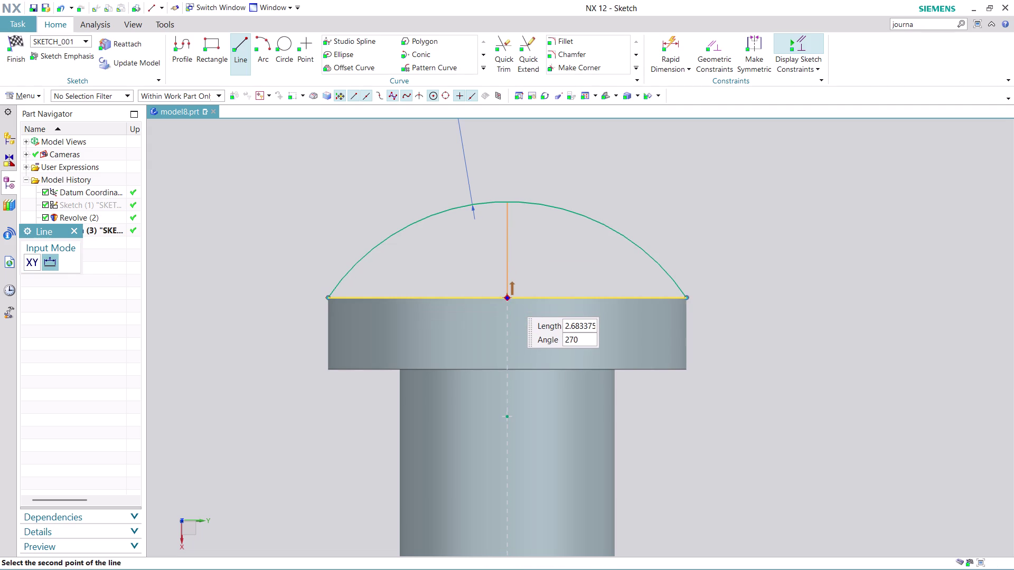
click(509, 300)
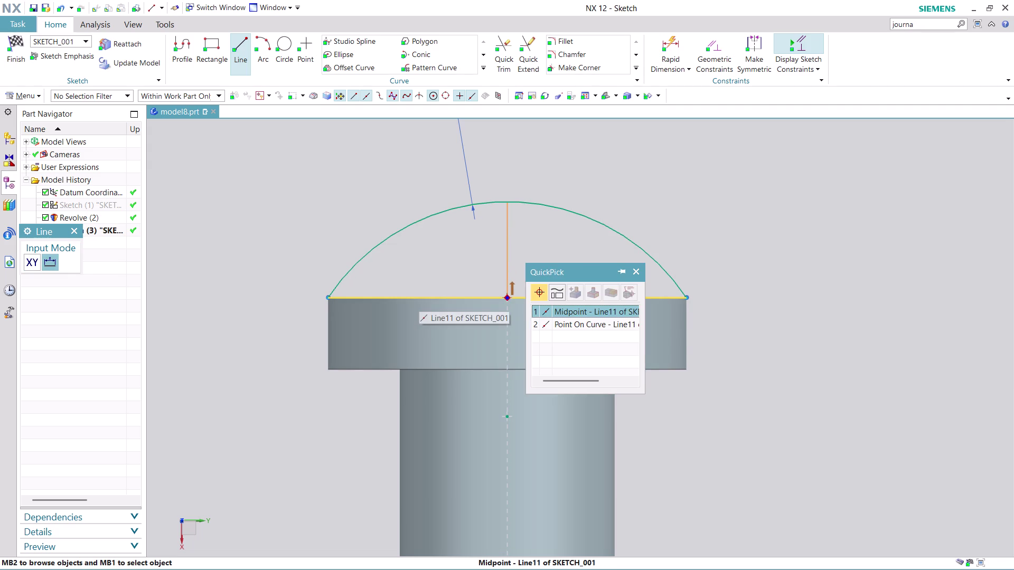
click(597, 317)
key(Escape)
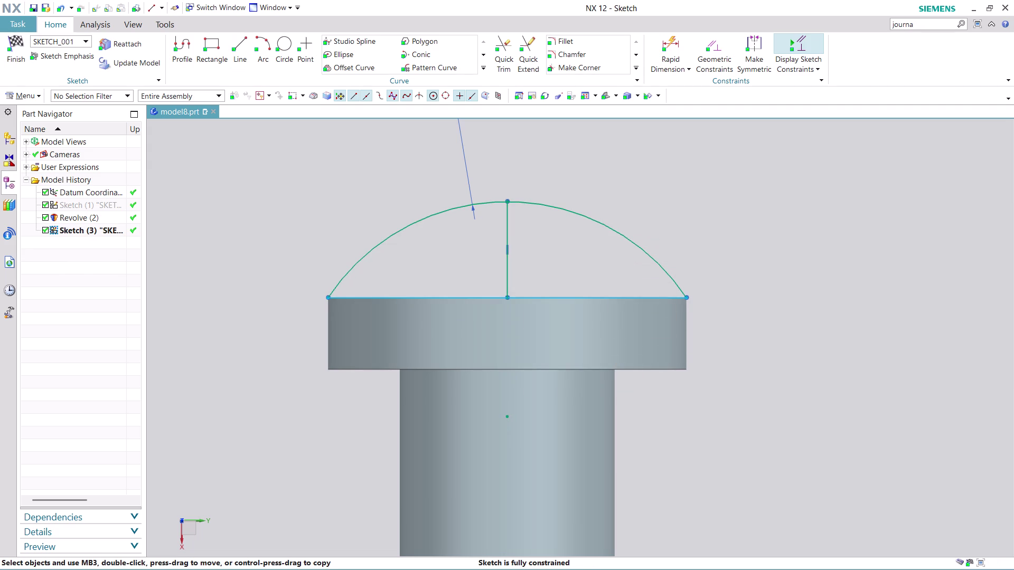
click(509, 50)
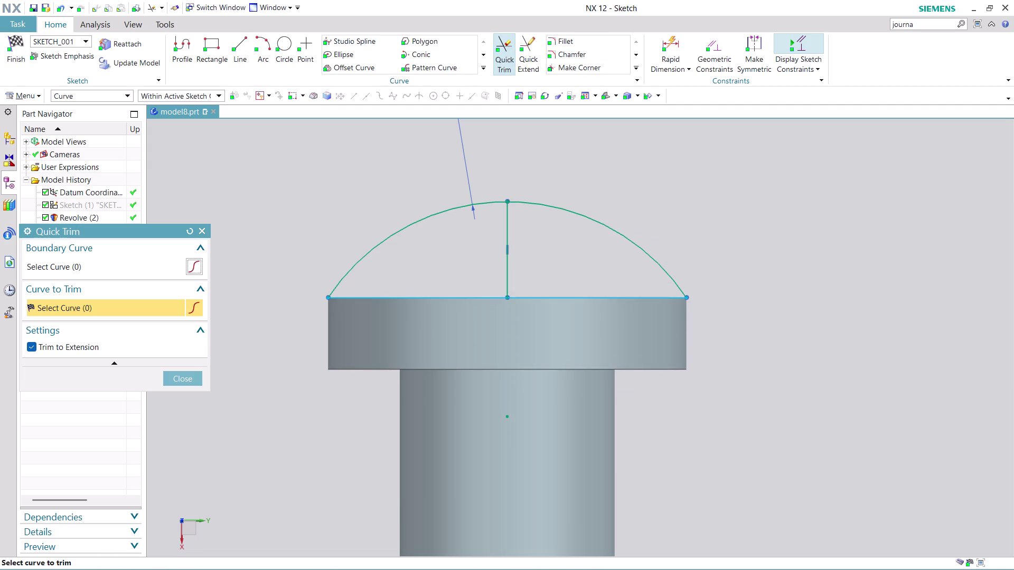
Trim off the left halves of the dome arc and top edge, then finish the sketch.
click(401, 227)
click(185, 376)
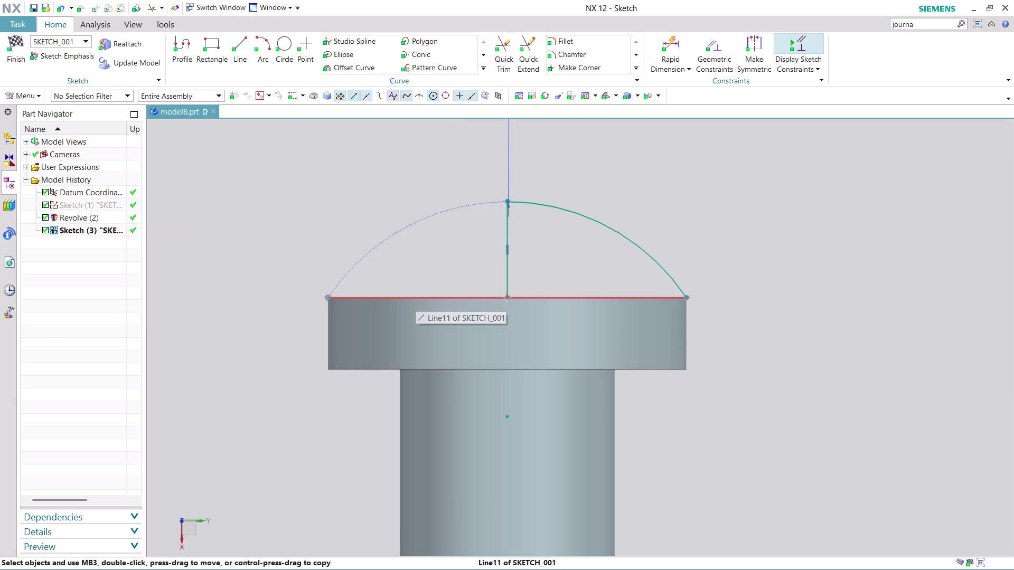
scroll(up, 3)
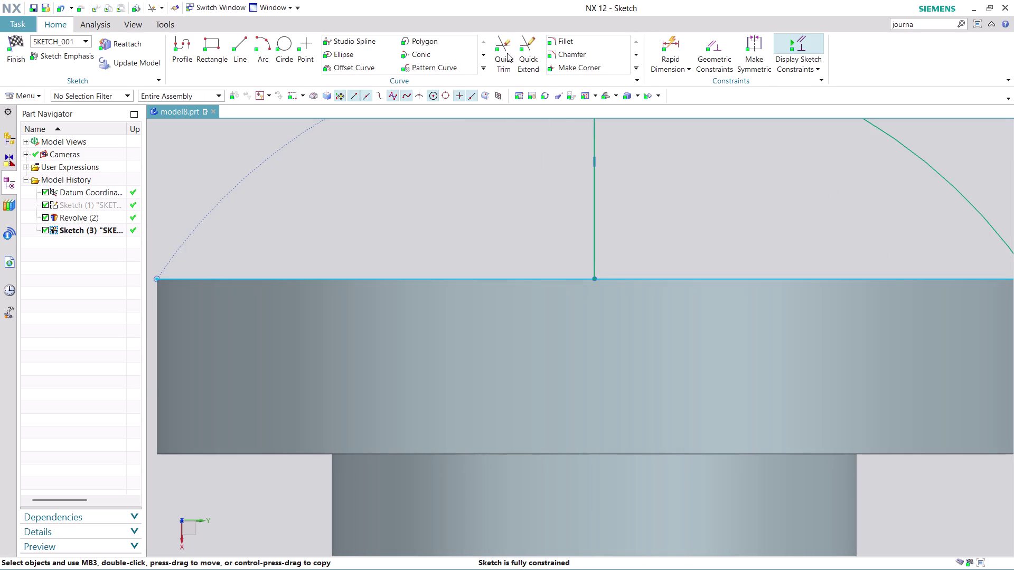
click(507, 52)
click(473, 281)
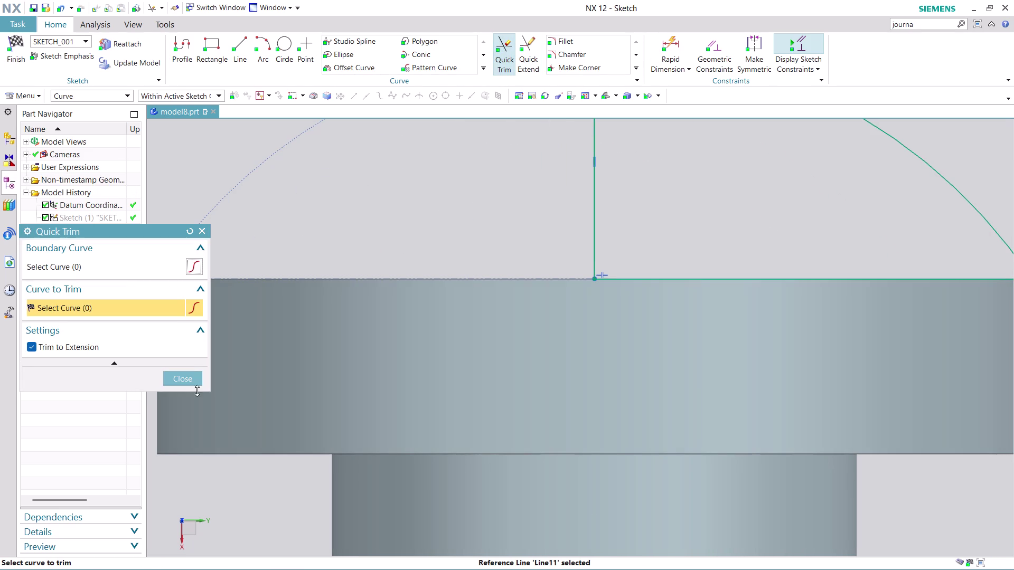
click(186, 380)
scroll(down, 3)
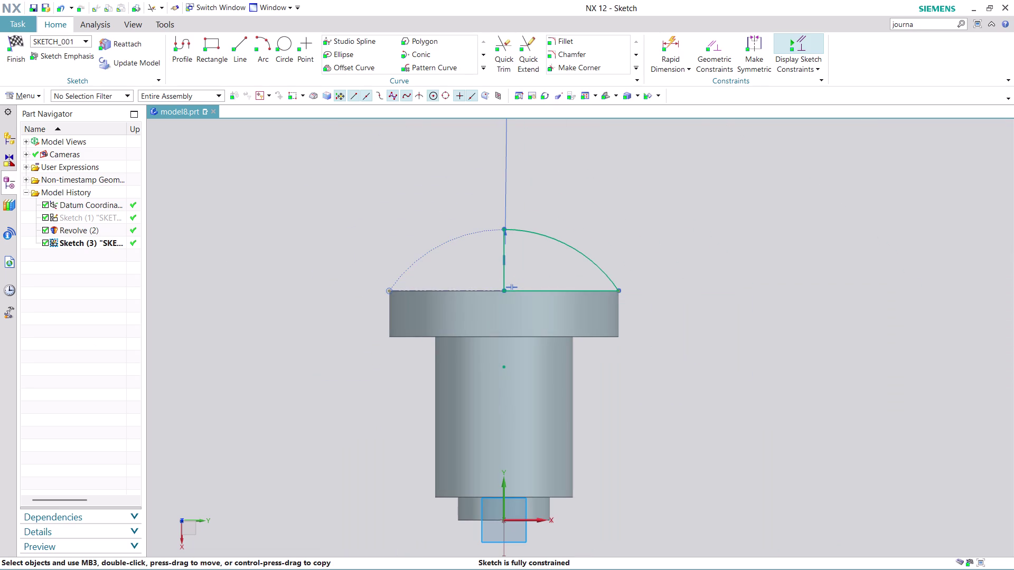
click(12, 59)
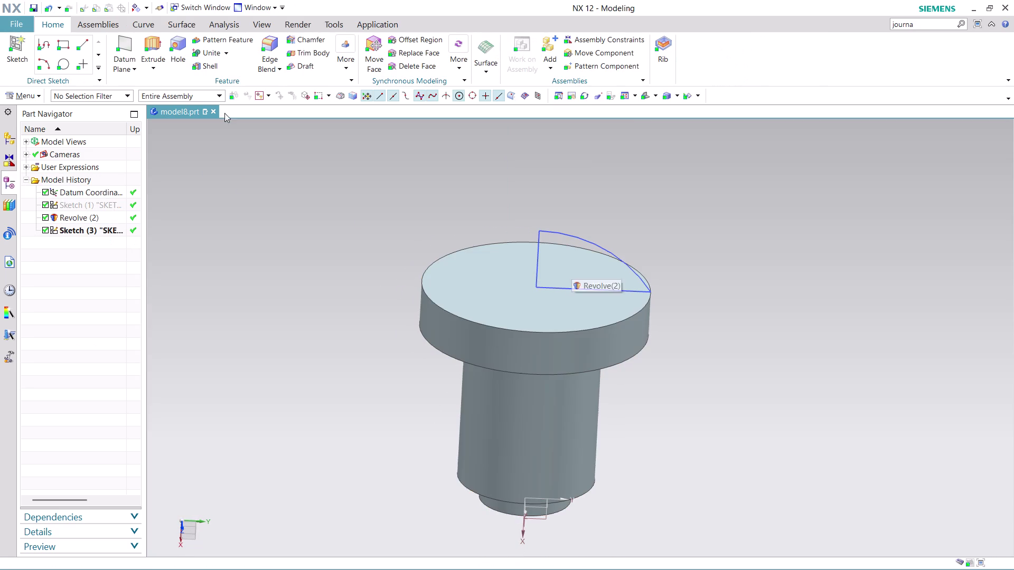
click(159, 66)
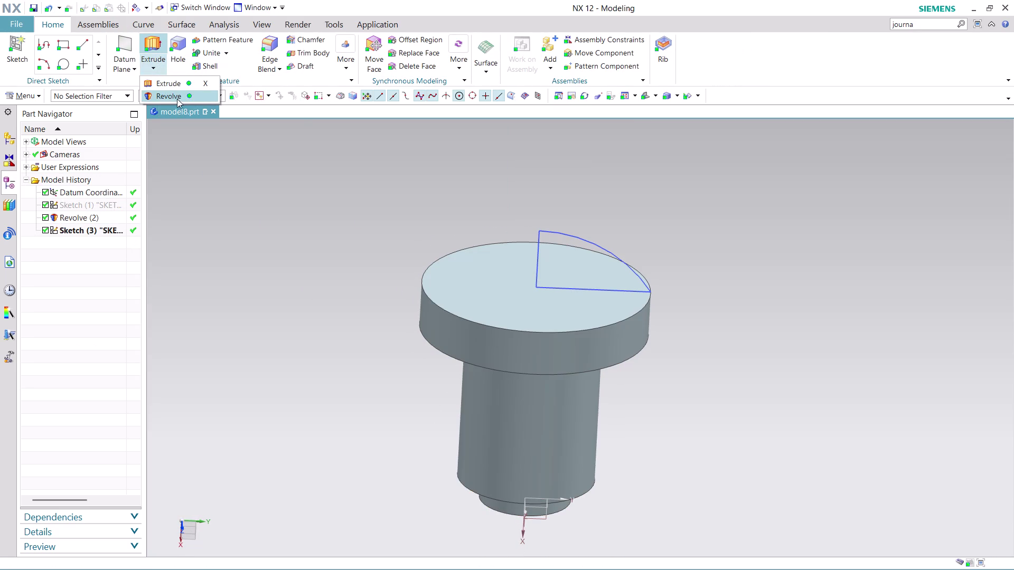
click(175, 96)
click(587, 255)
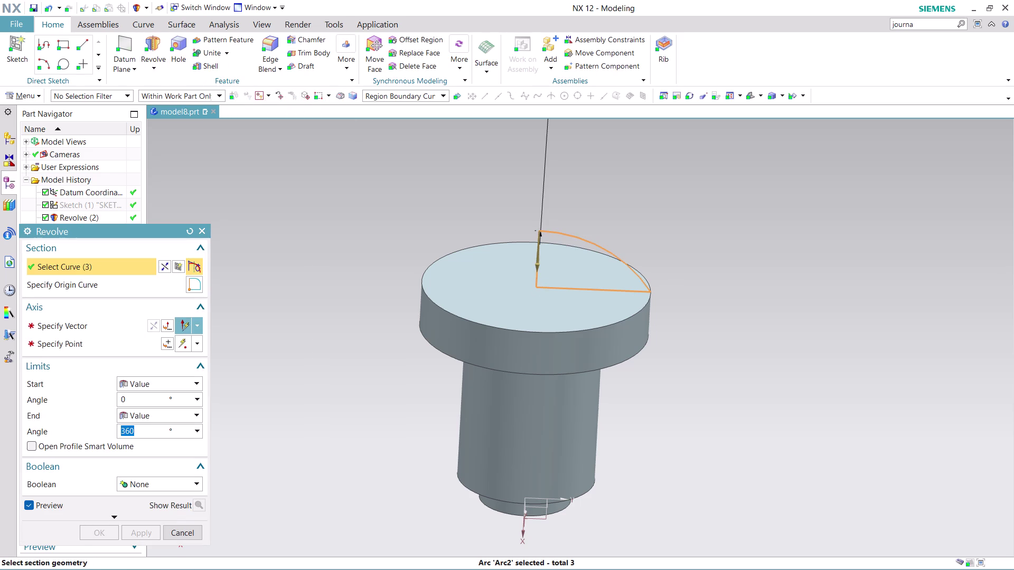
click(111, 327)
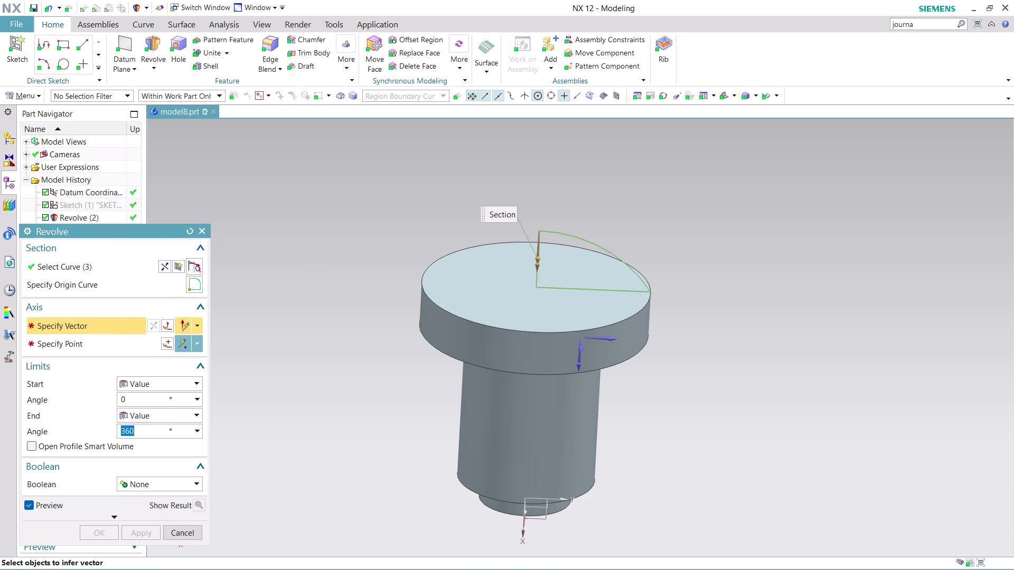
middle_drag(721, 269, 760, 269)
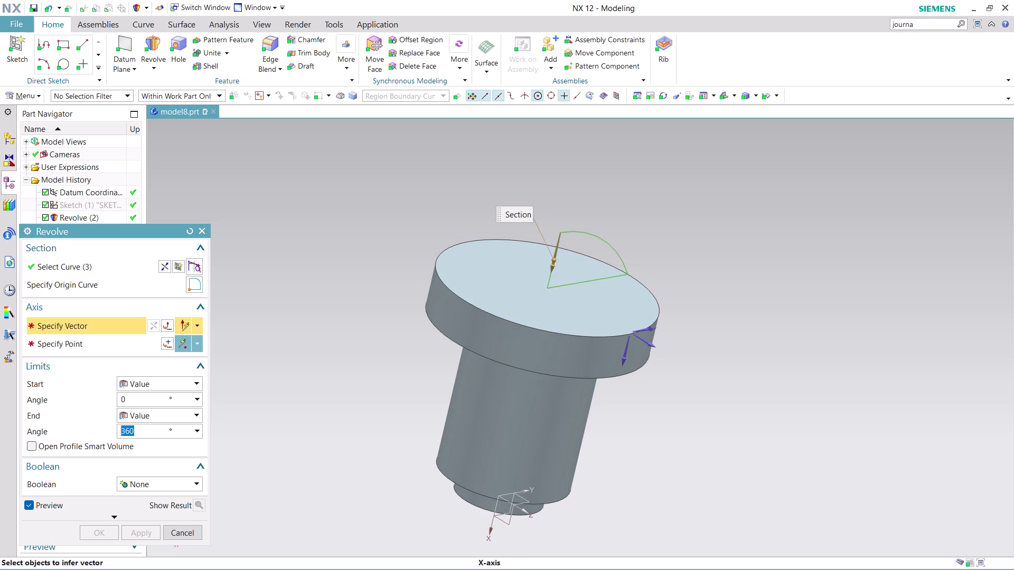
click(650, 347)
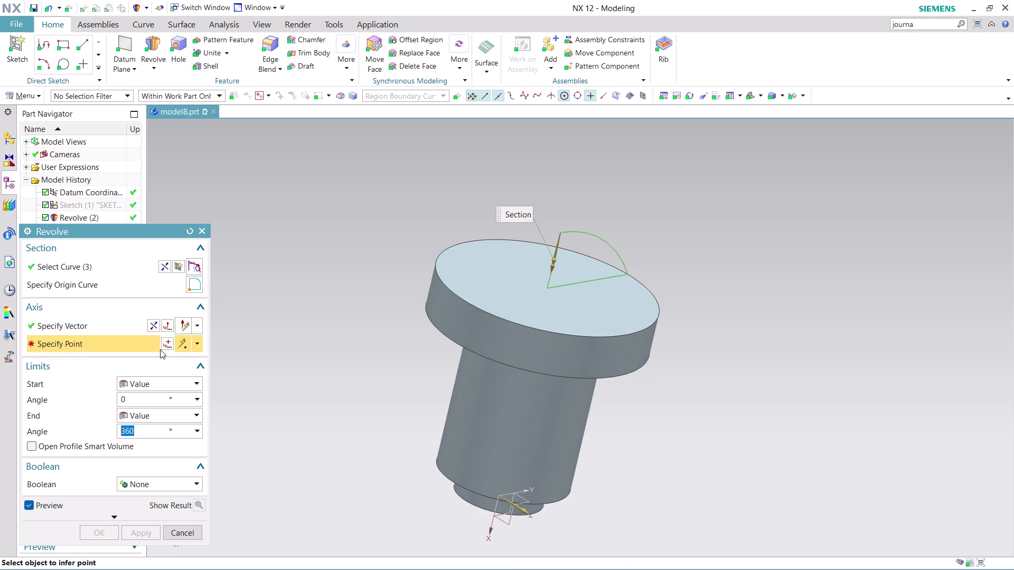
click(169, 342)
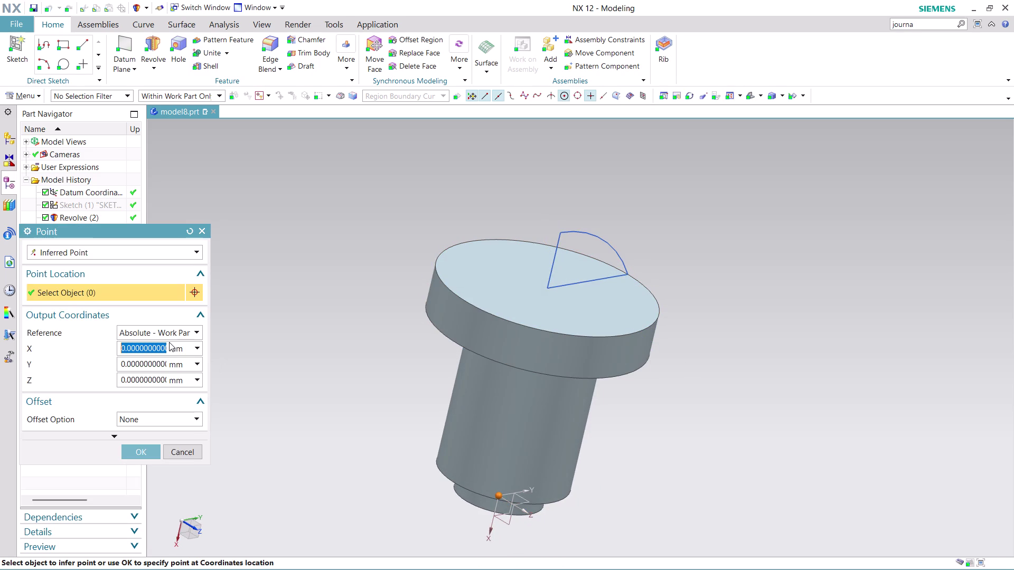
click(501, 494)
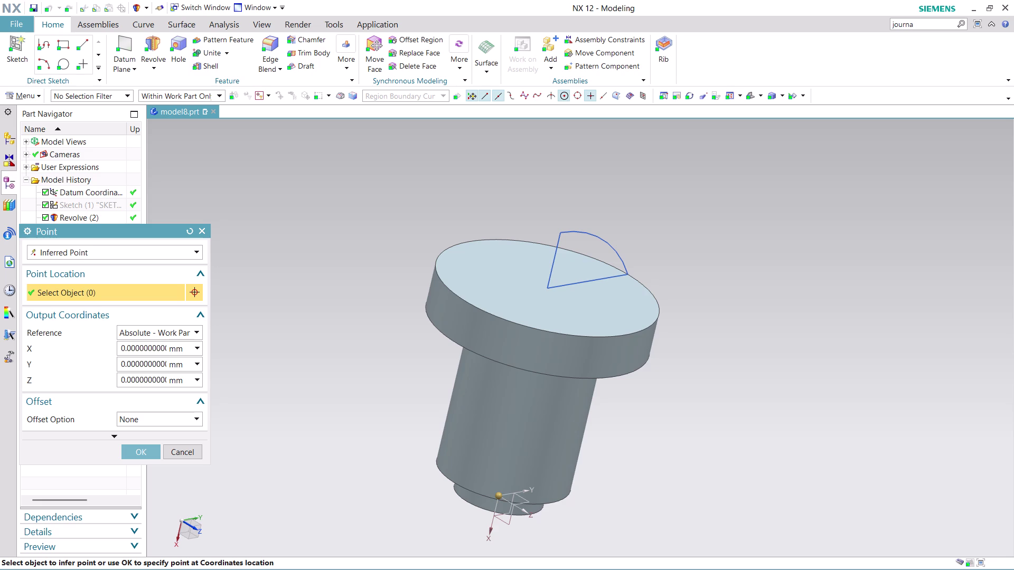
click(143, 451)
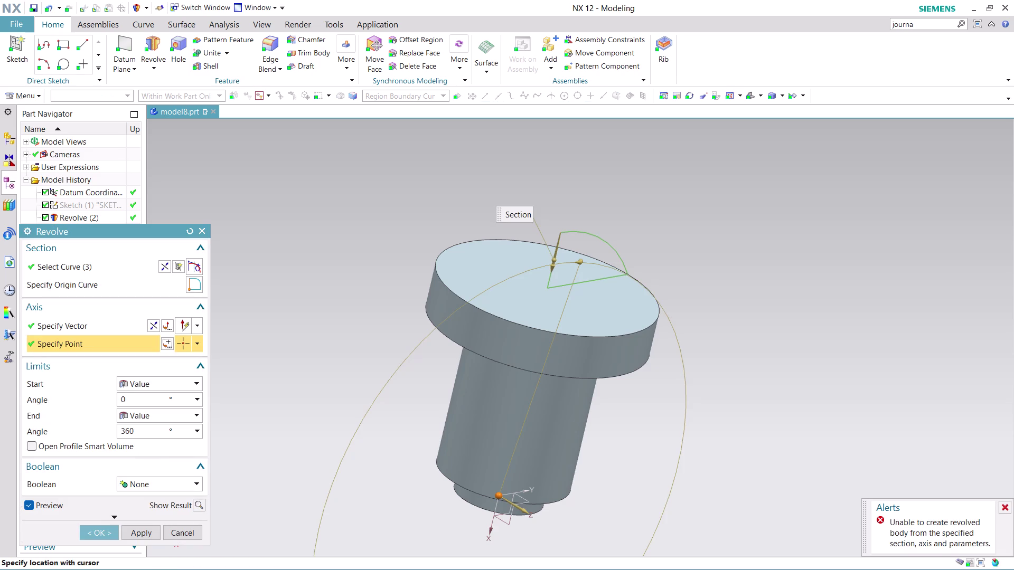
click(197, 532)
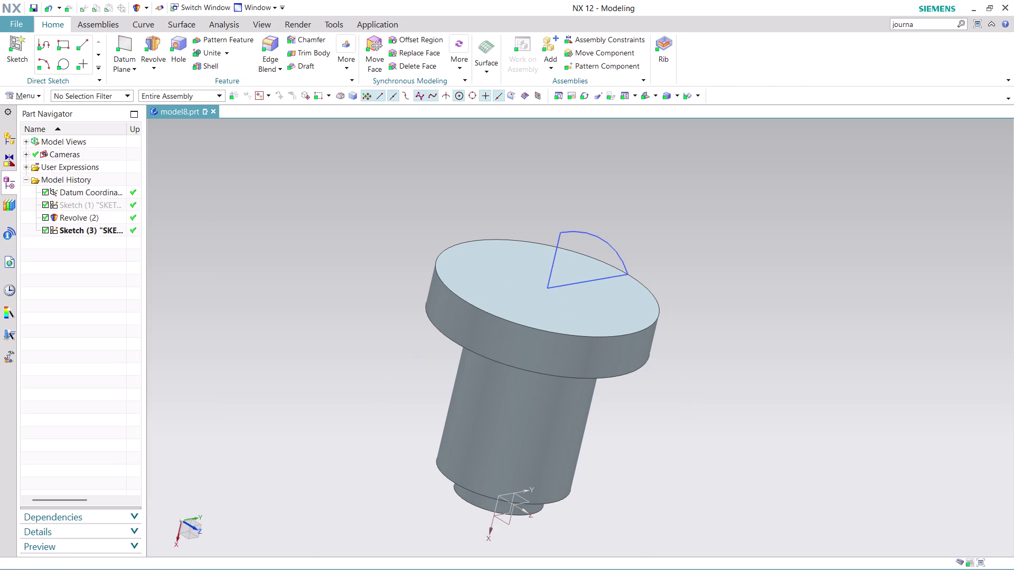
Start a revolve and select the dome arc sketch as its section.
click(156, 47)
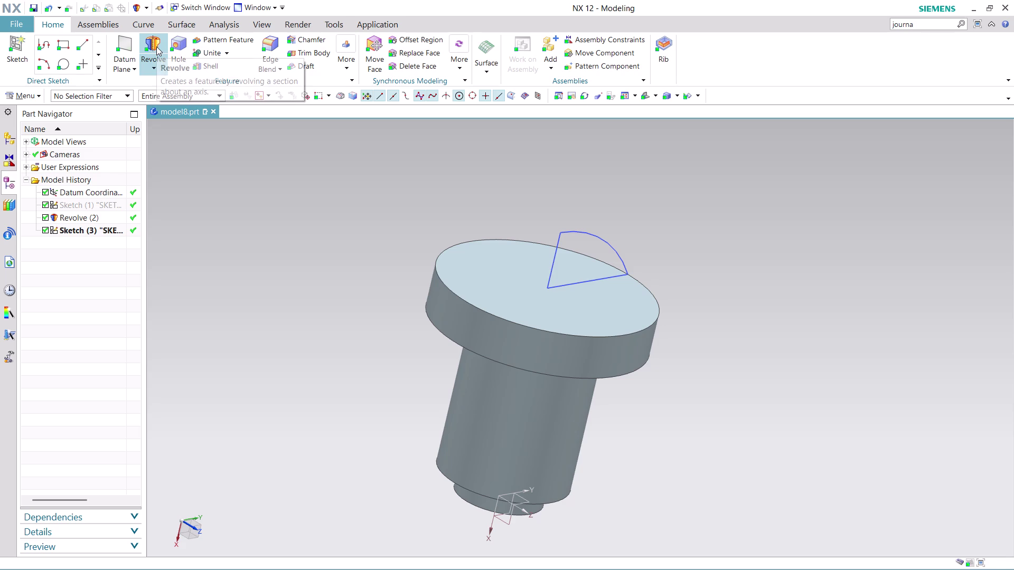
click(582, 265)
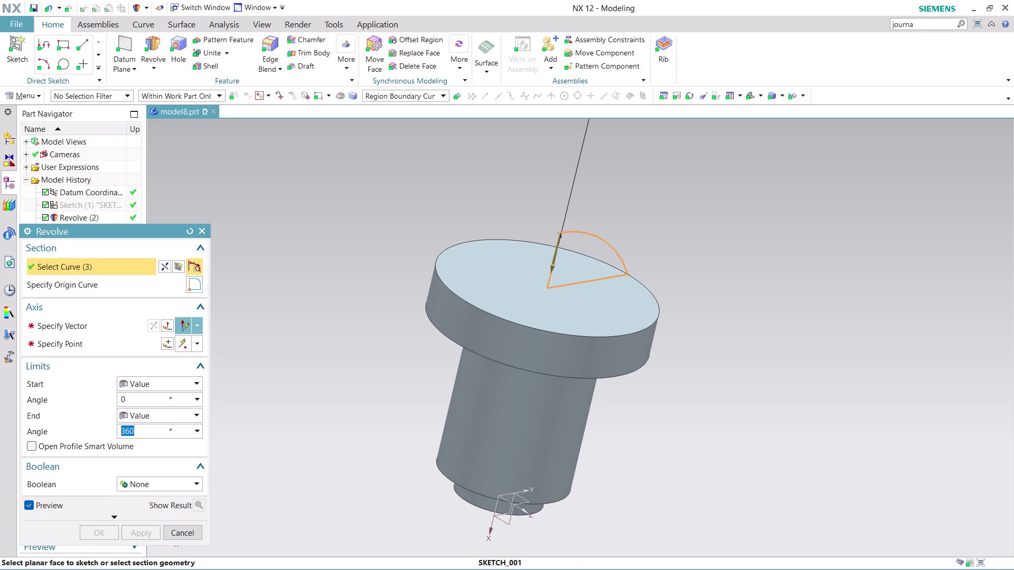
click(100, 331)
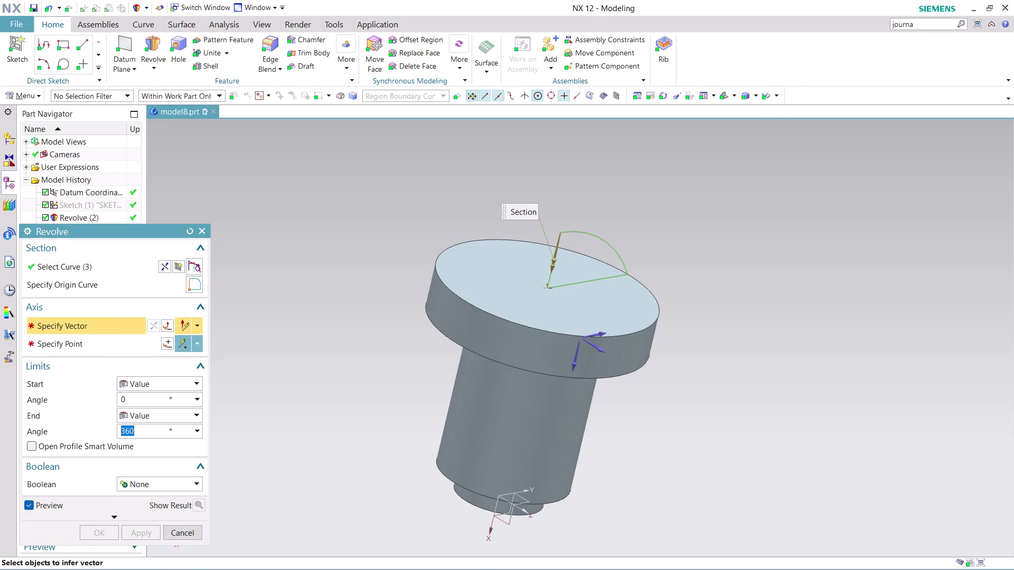
middle_drag(694, 327, 650, 257)
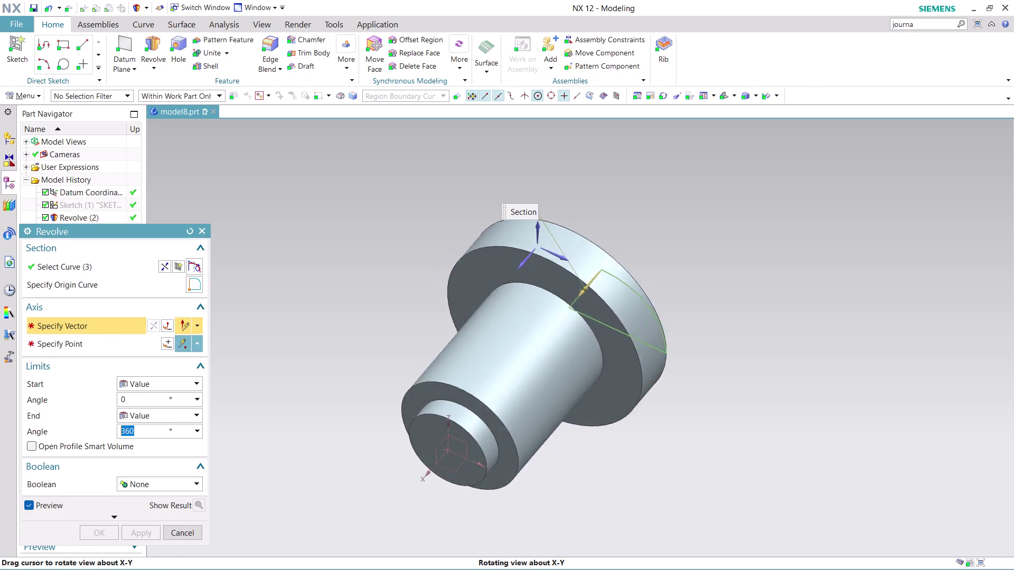
middle_drag(650, 257, 627, 280)
scroll(up, 3)
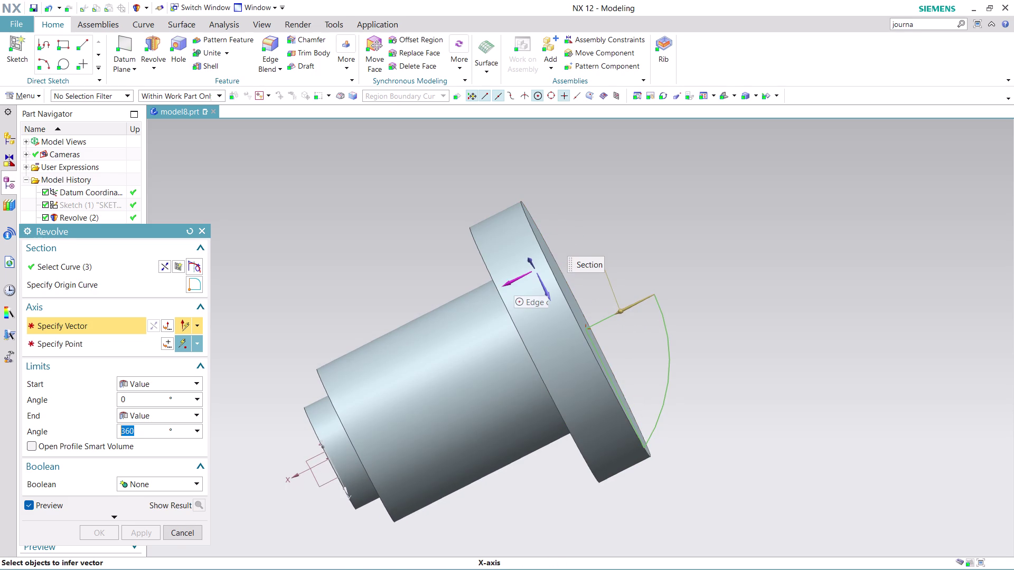
Revolve the arc about the X axis through the shank-end centre, creating Revolve (4).
click(513, 281)
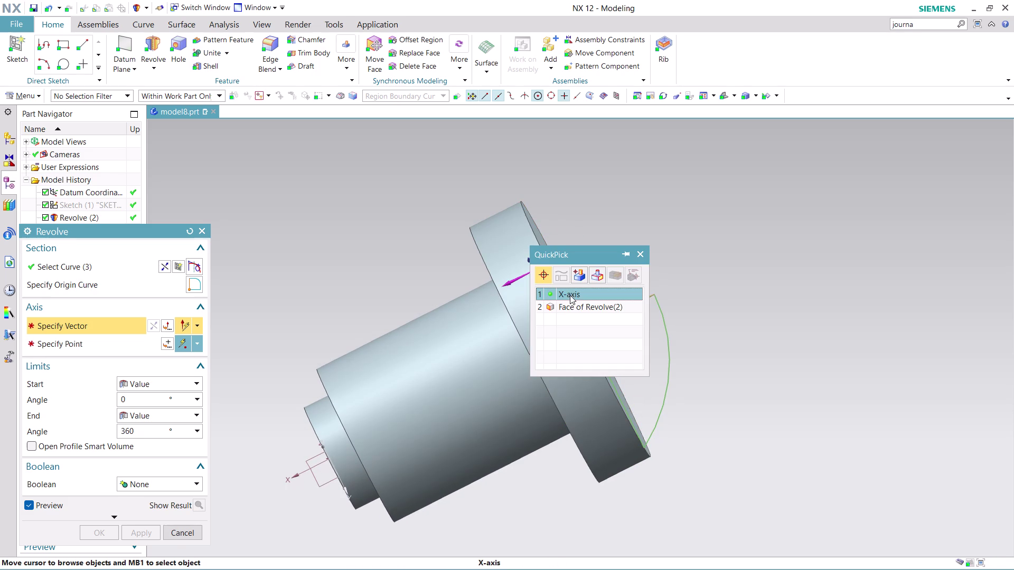
click(571, 294)
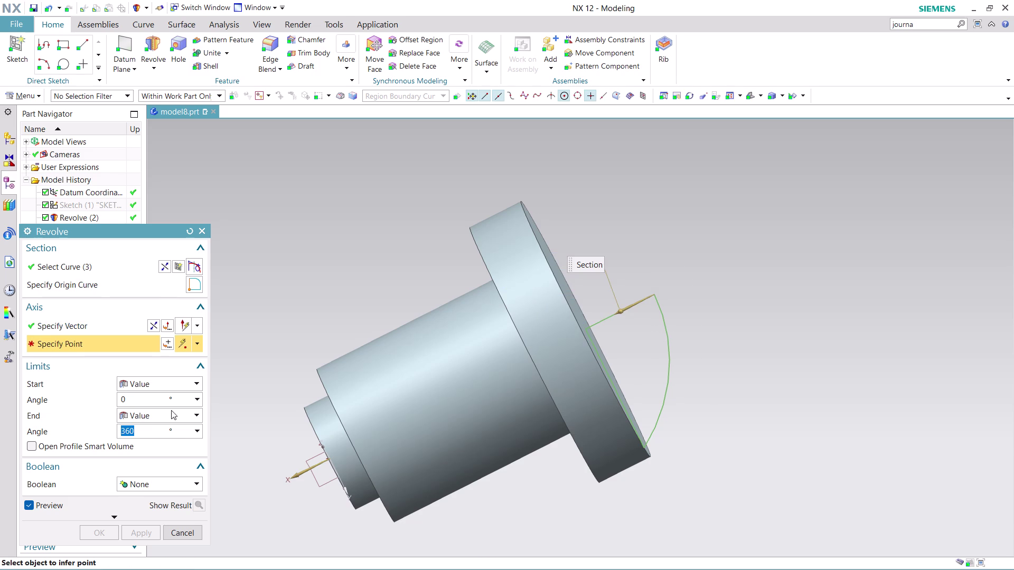
click(156, 321)
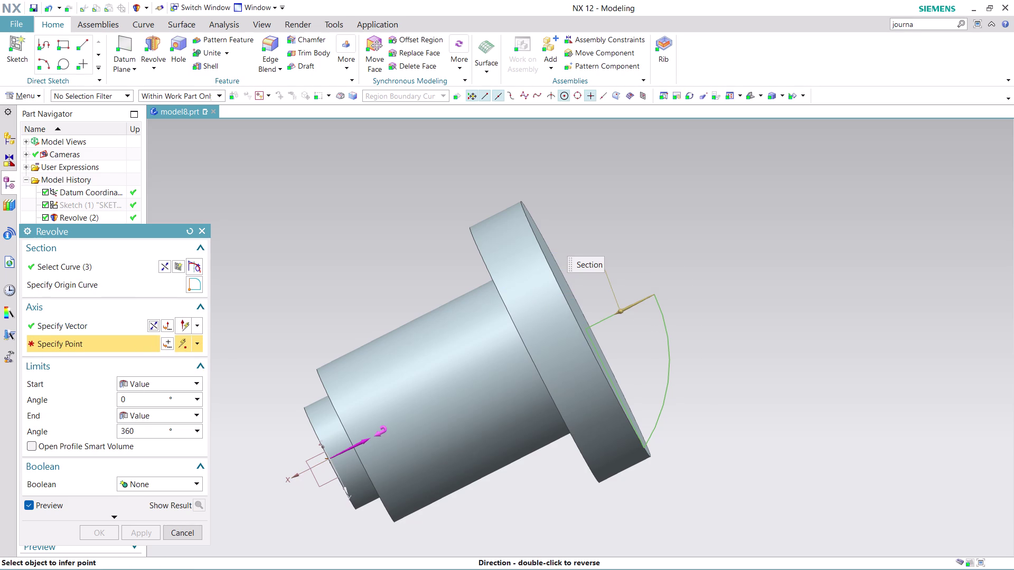
scroll(up, 3)
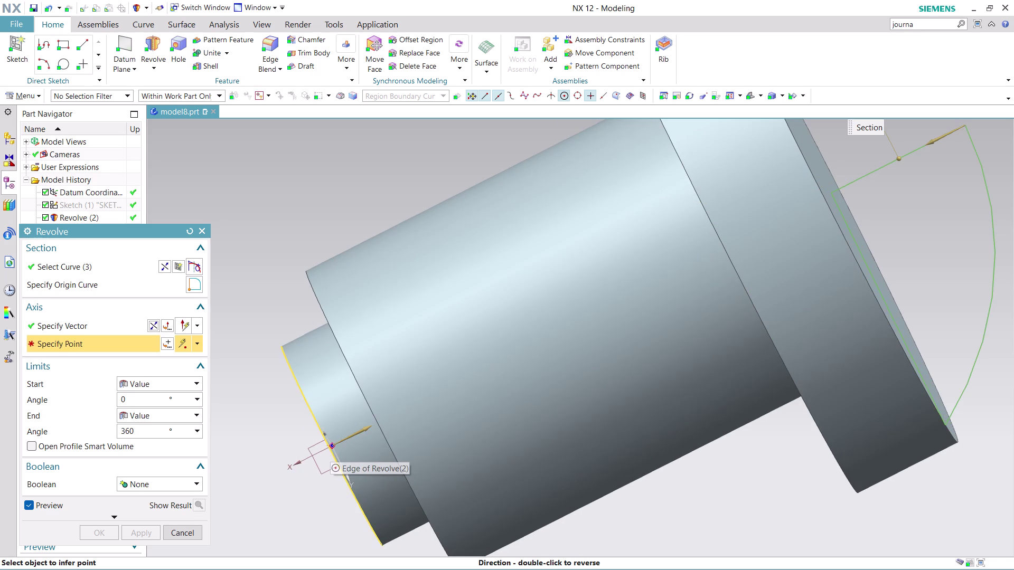
click(327, 451)
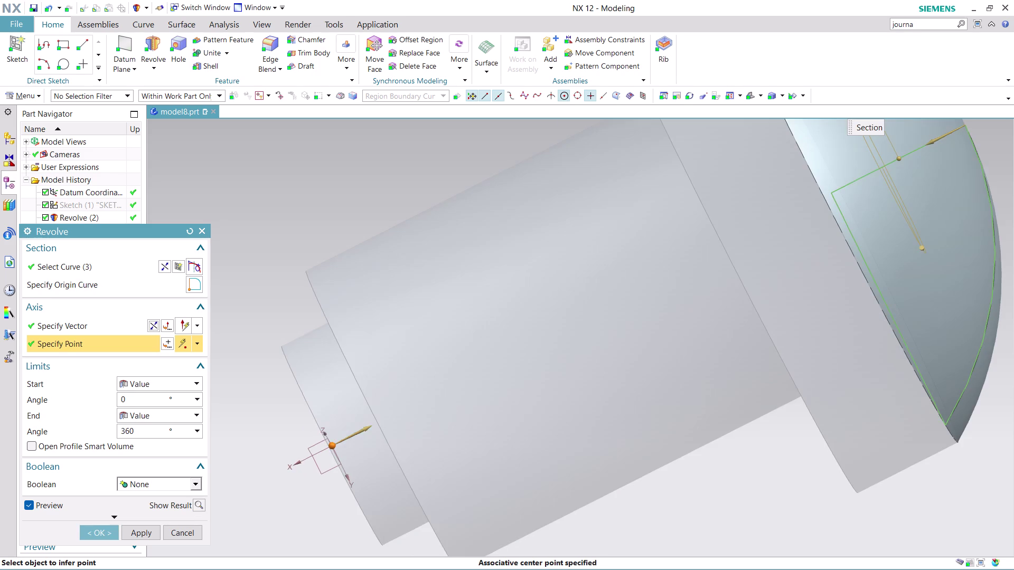
scroll(down, 3)
scroll(up, 3)
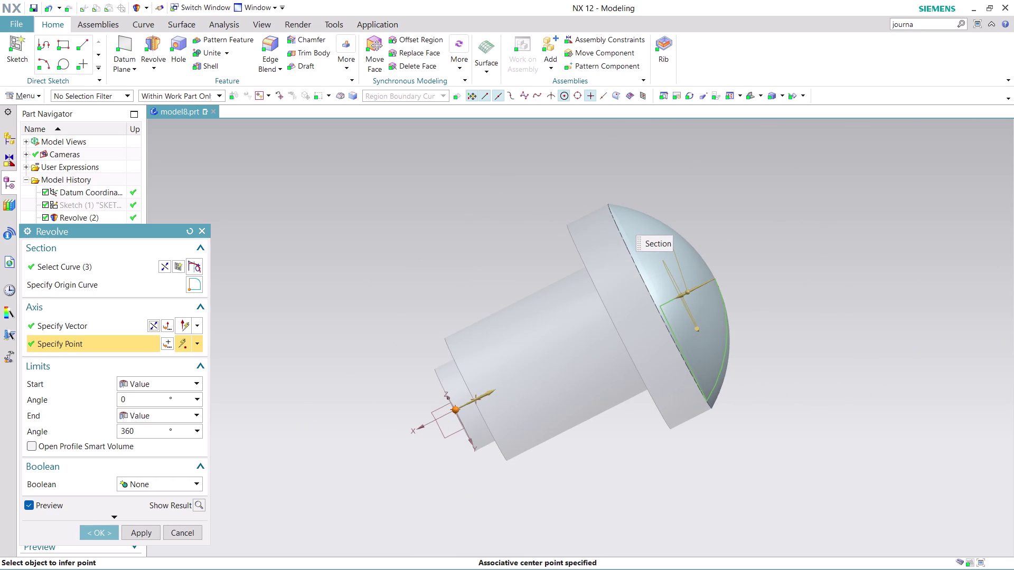
click(137, 530)
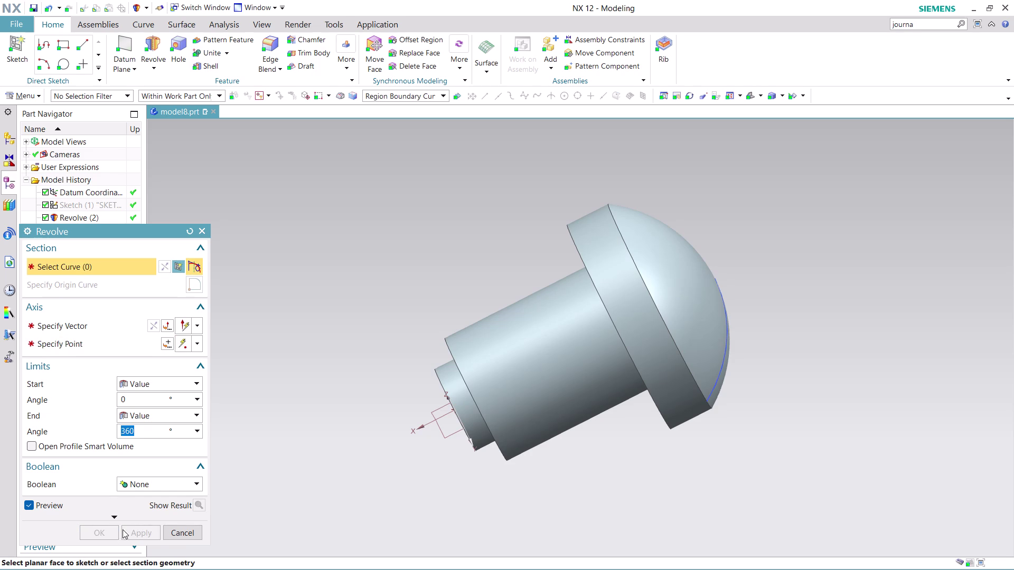
click(184, 532)
scroll(down, 3)
scroll(up, 3)
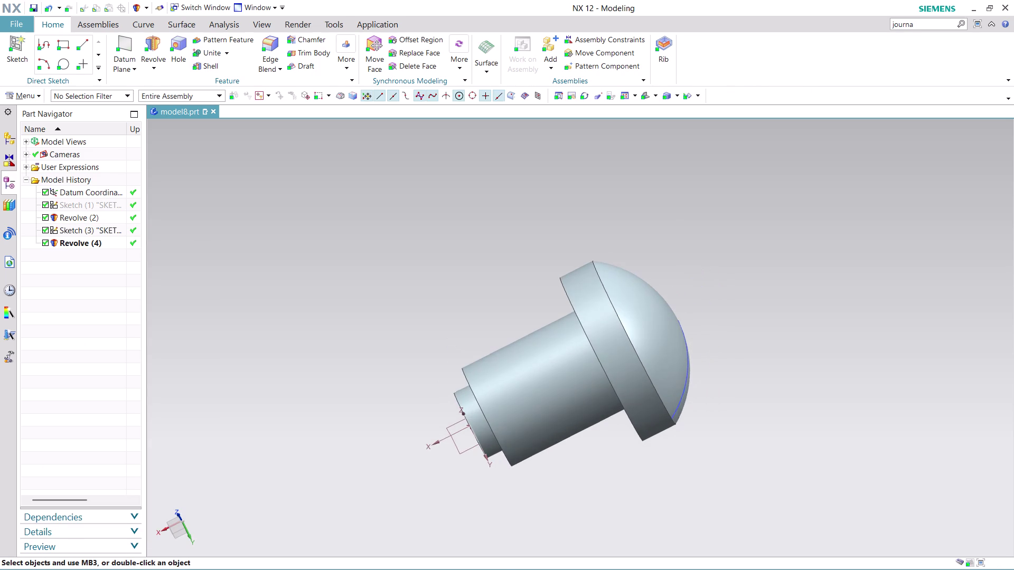
Hide the dome arc sketch, Sketch (3).
middle_drag(774, 402, 703, 319)
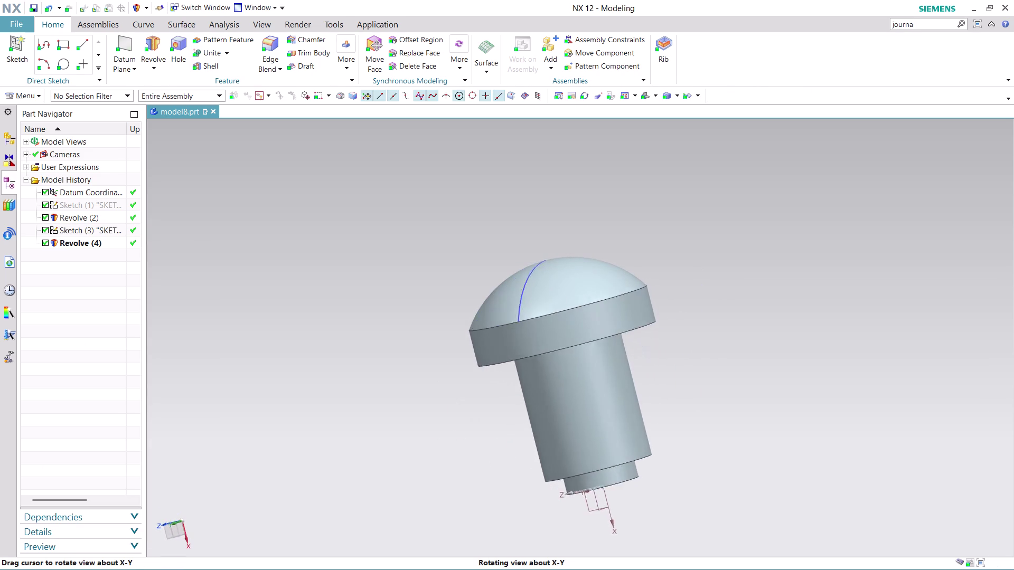
middle_drag(703, 319, 733, 327)
scroll(up, 3)
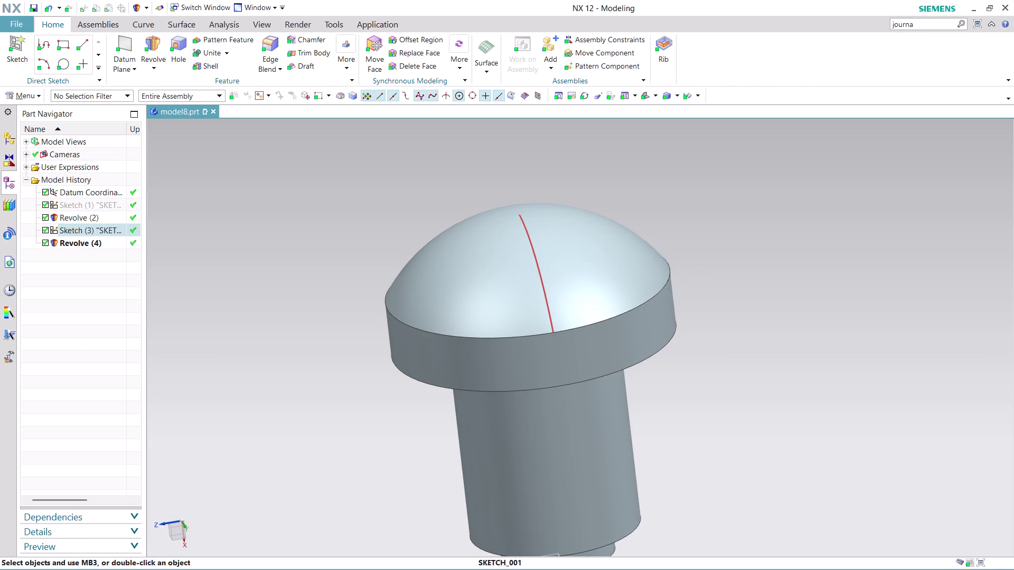
right_click(549, 297)
click(589, 40)
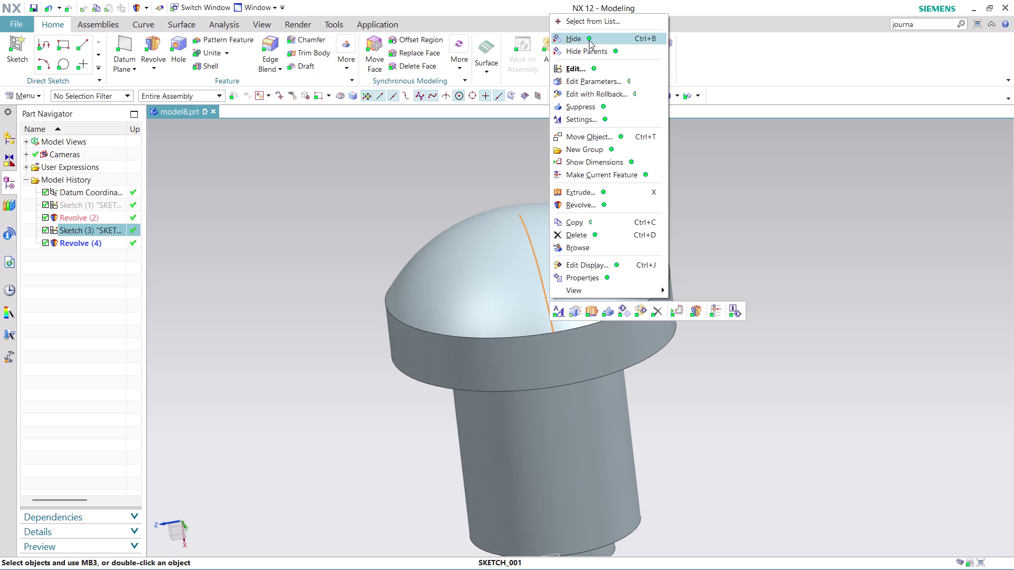
scroll(up, 3)
scroll(down, 3)
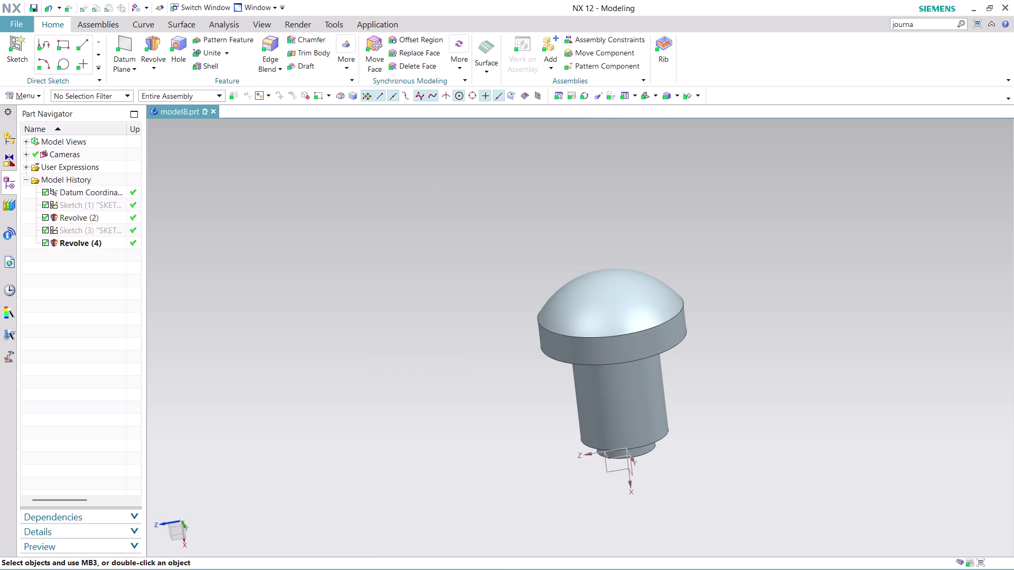
Orbit around the domed pin to inspect it, ending upright.
middle_drag(705, 469, 722, 511)
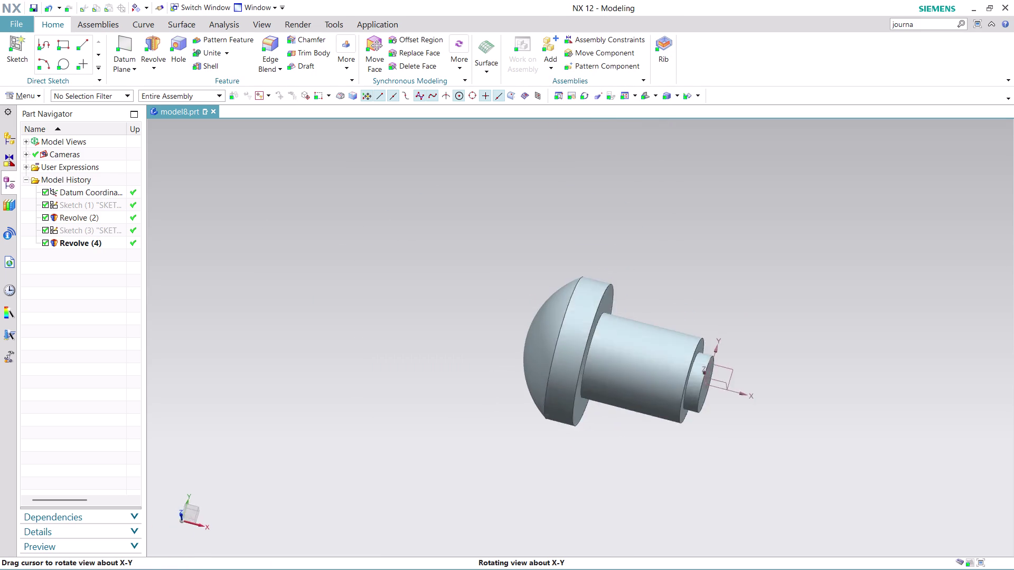
middle_drag(722, 512, 774, 461)
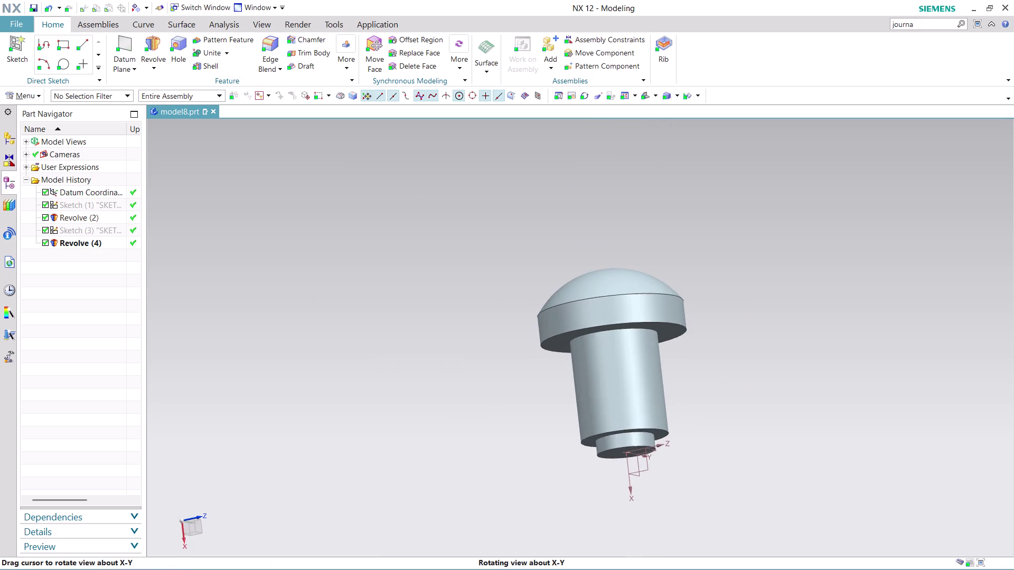
middle_drag(774, 461, 809, 469)
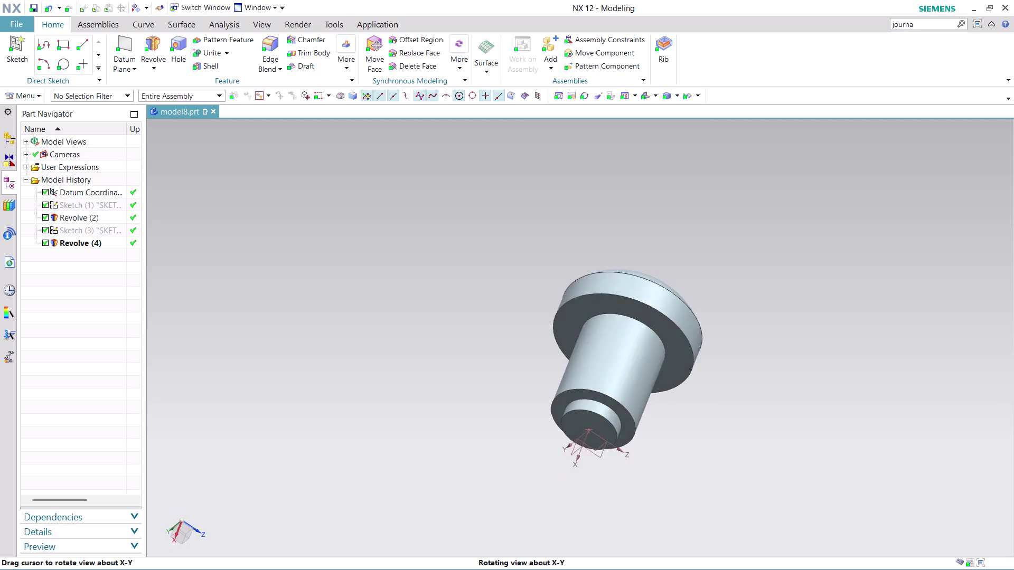
middle_drag(809, 470, 845, 513)
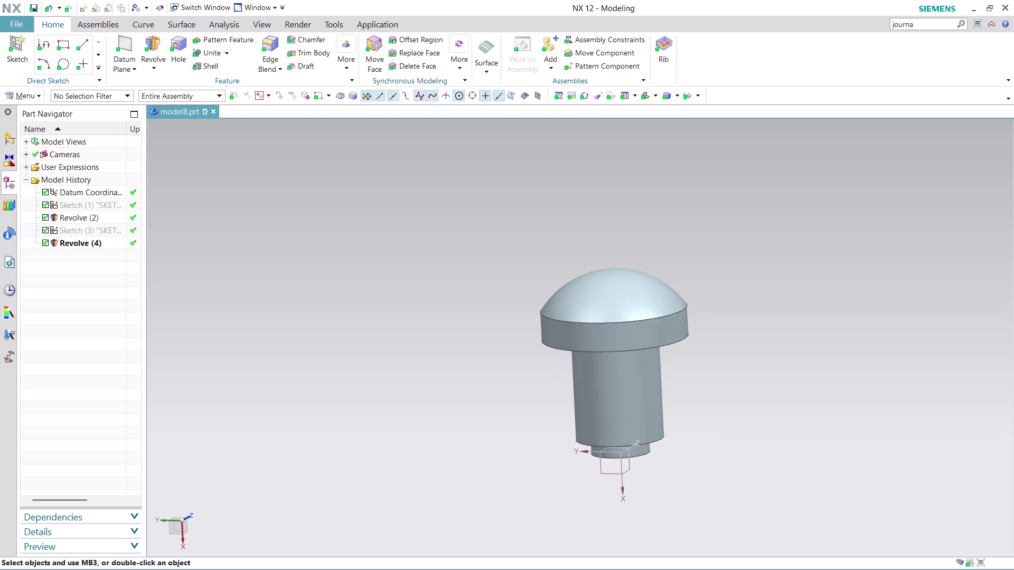
scroll(up, 3)
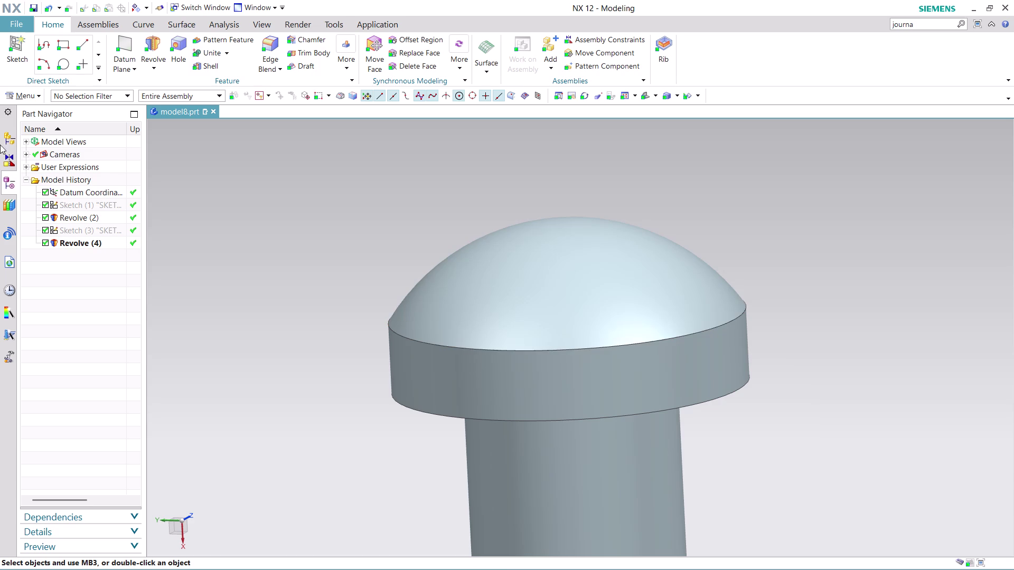
click(28, 92)
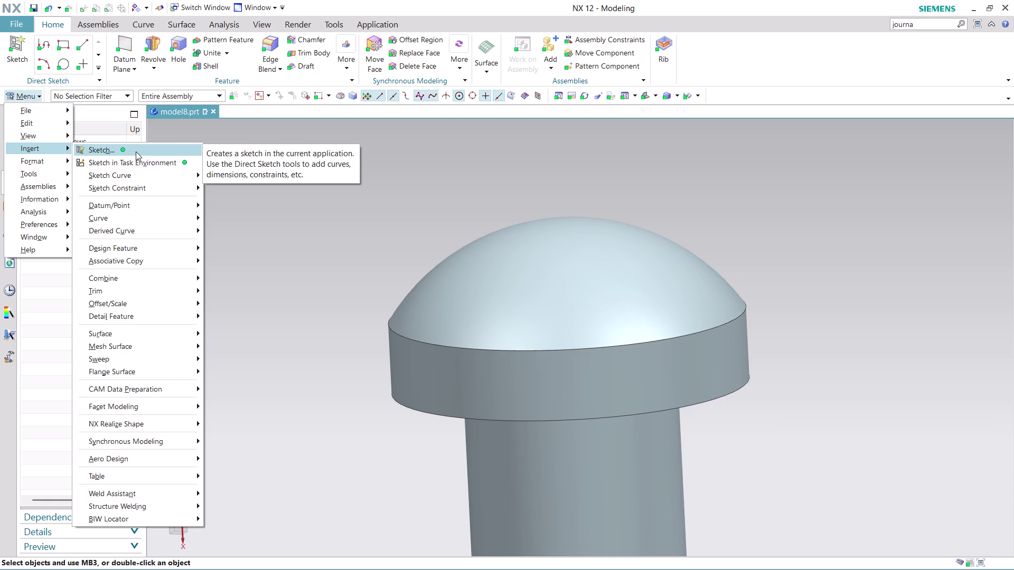
Start a new sketch and try the New Plane method with the work part origin.
click(154, 163)
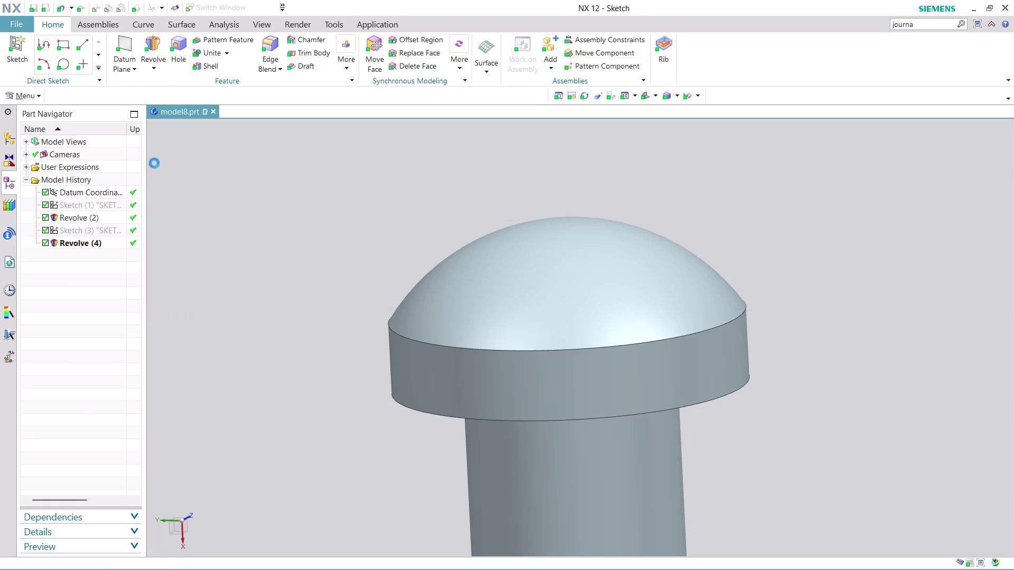
click(189, 304)
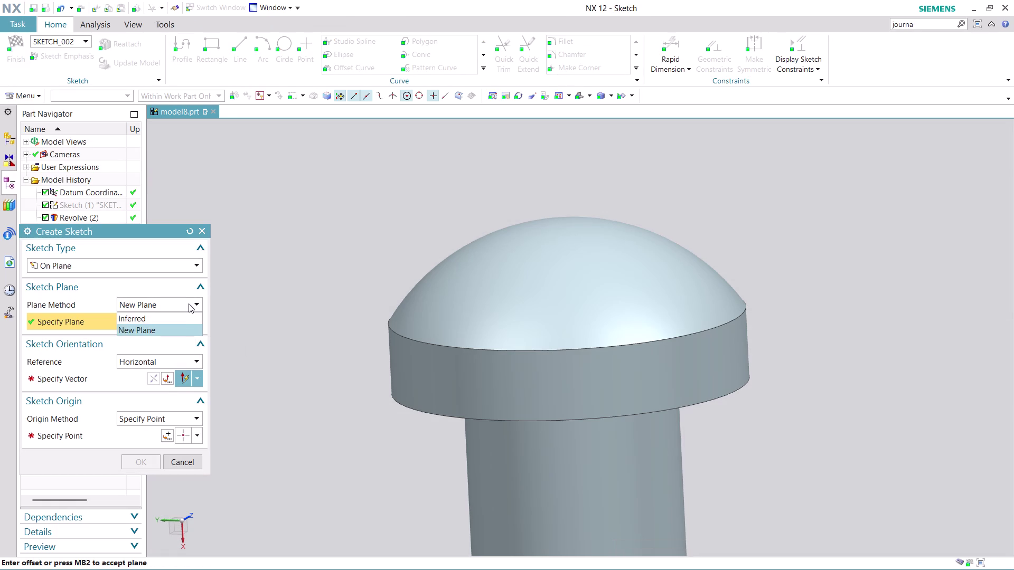
click(180, 315)
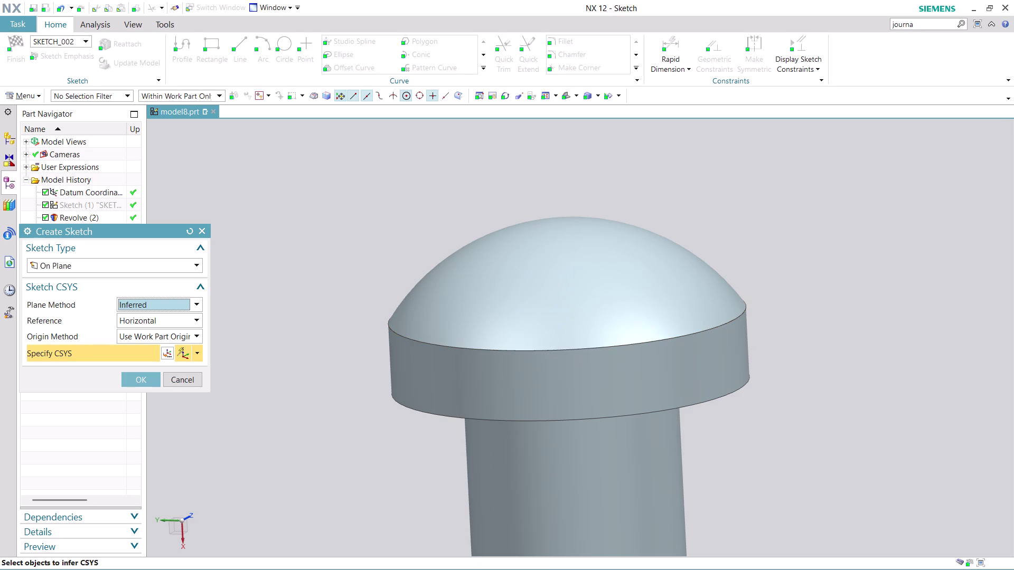
scroll(up, 3)
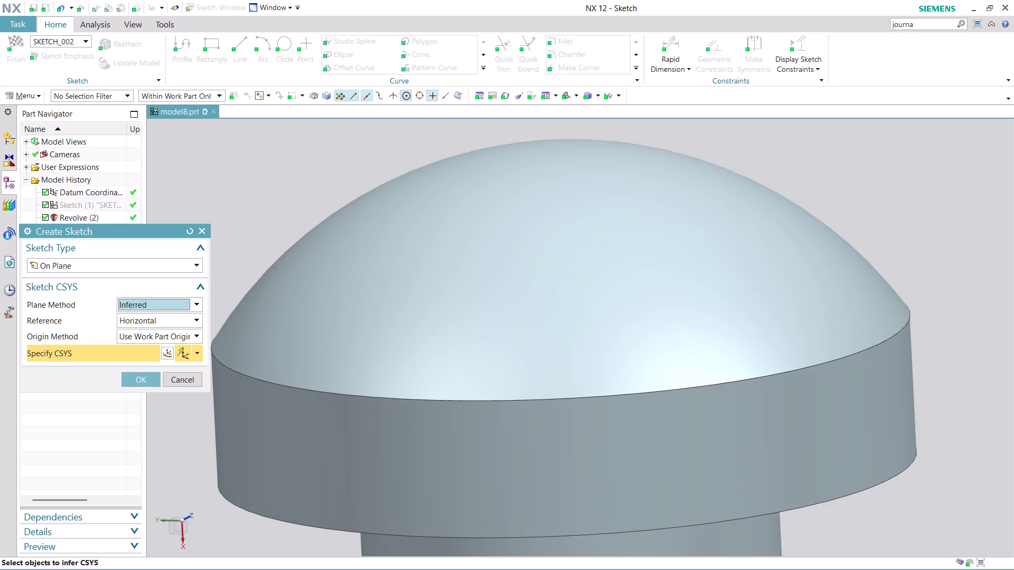
click(200, 333)
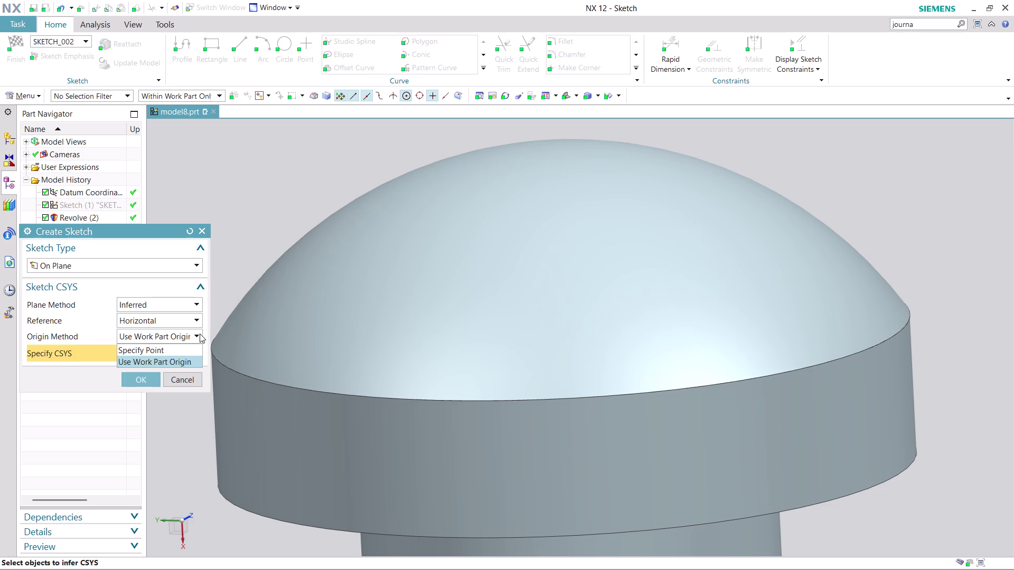
click(200, 334)
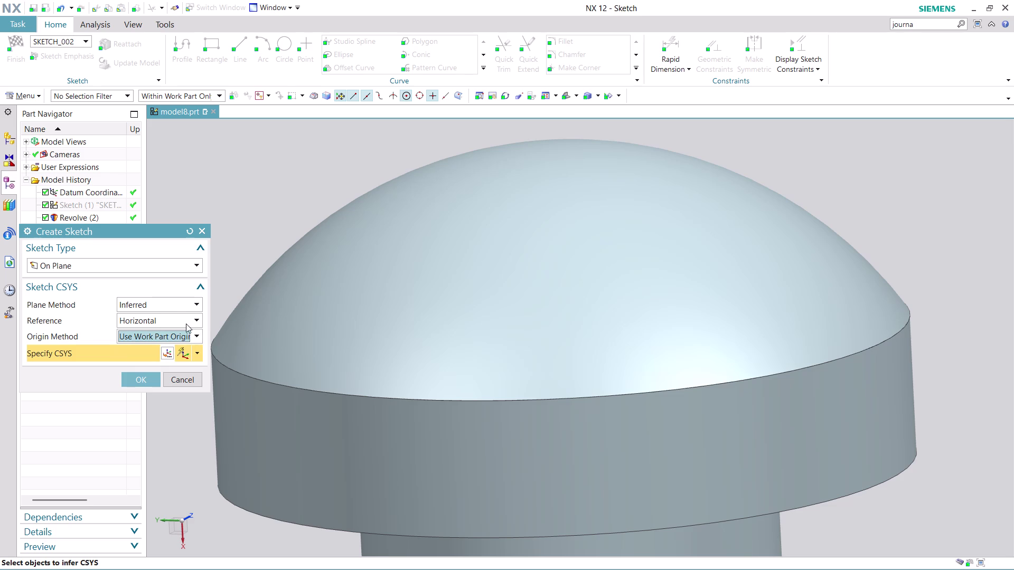
click(188, 305)
click(189, 305)
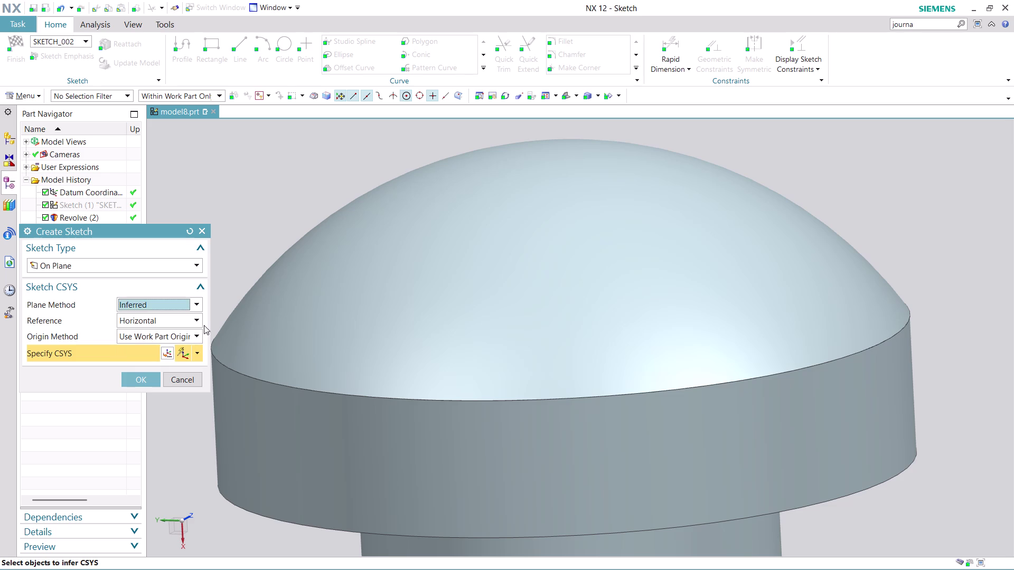
click(204, 325)
click(194, 320)
click(195, 320)
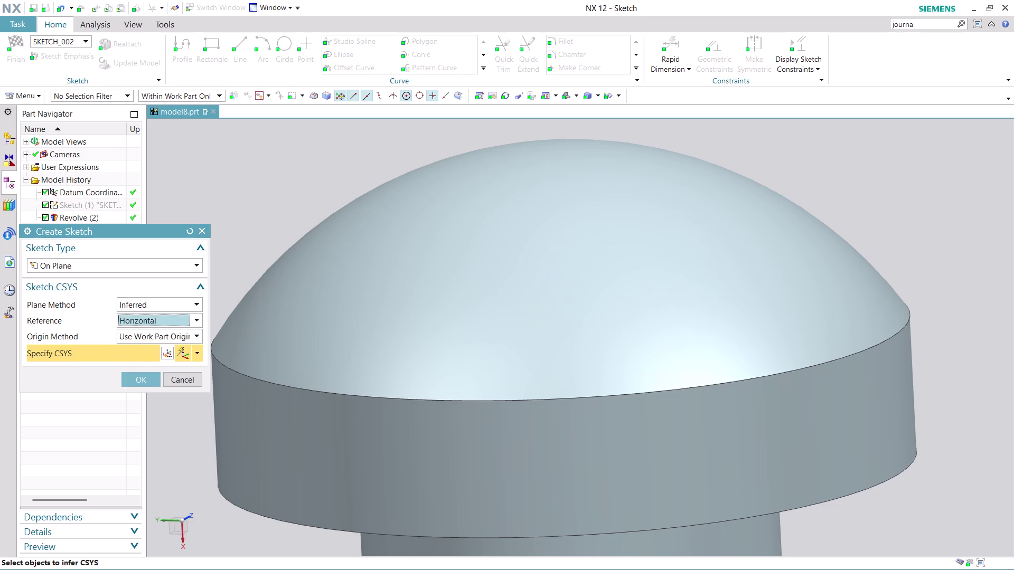
Try different sketch reference and orientation options, including inferred orientation.
click(438, 262)
click(437, 273)
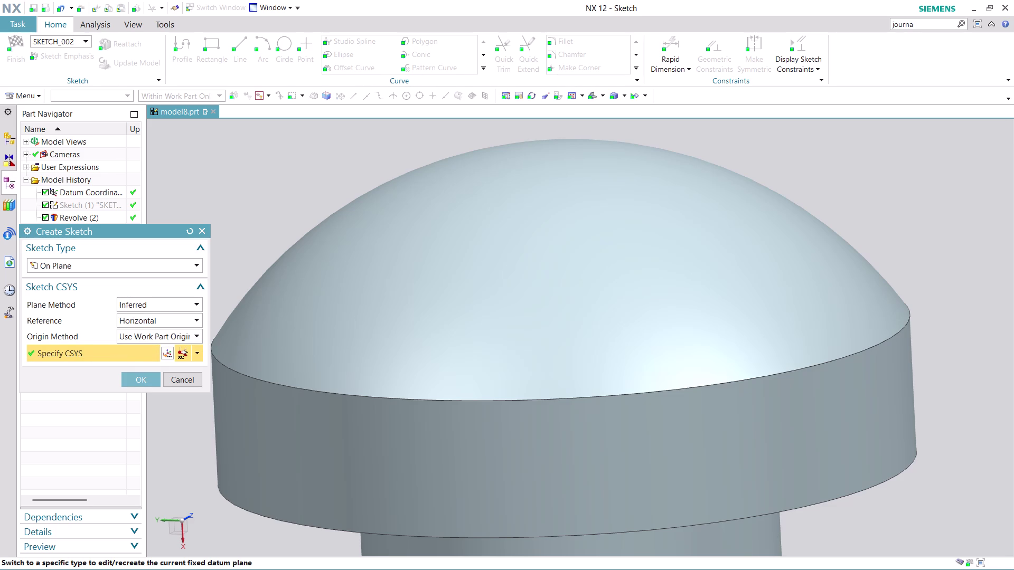
click(579, 225)
click(598, 255)
click(614, 278)
click(198, 352)
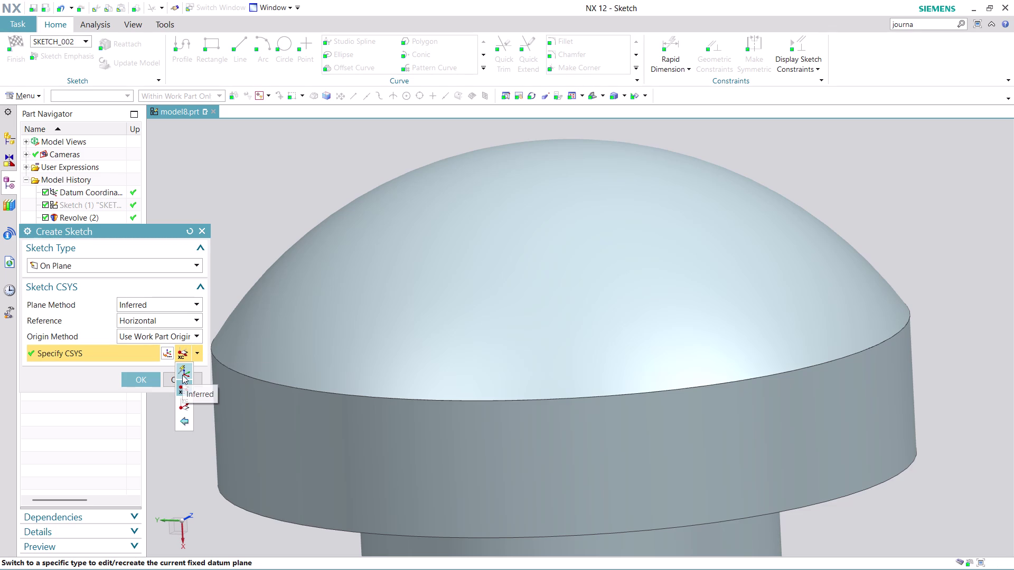
click(185, 378)
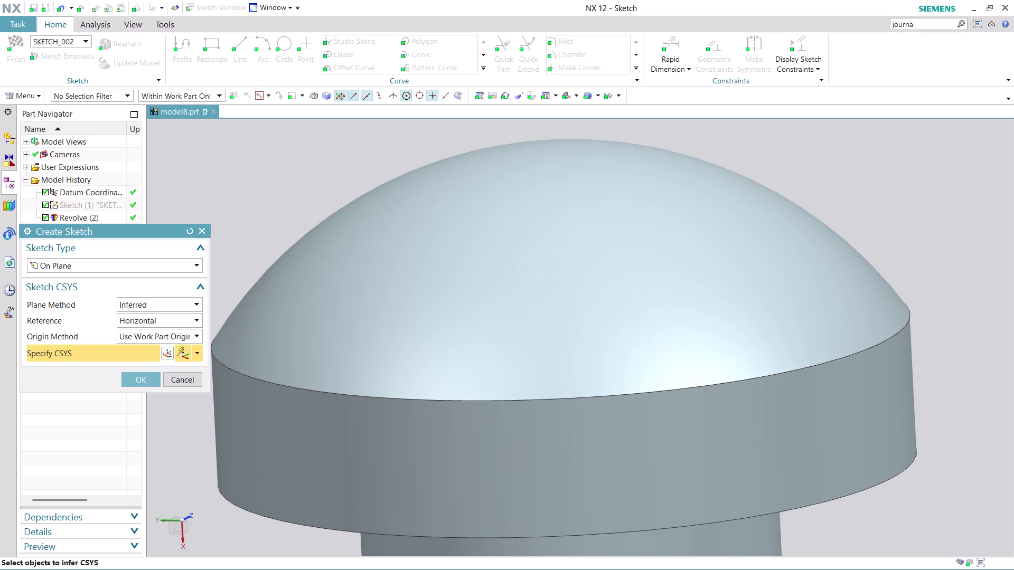
click(196, 351)
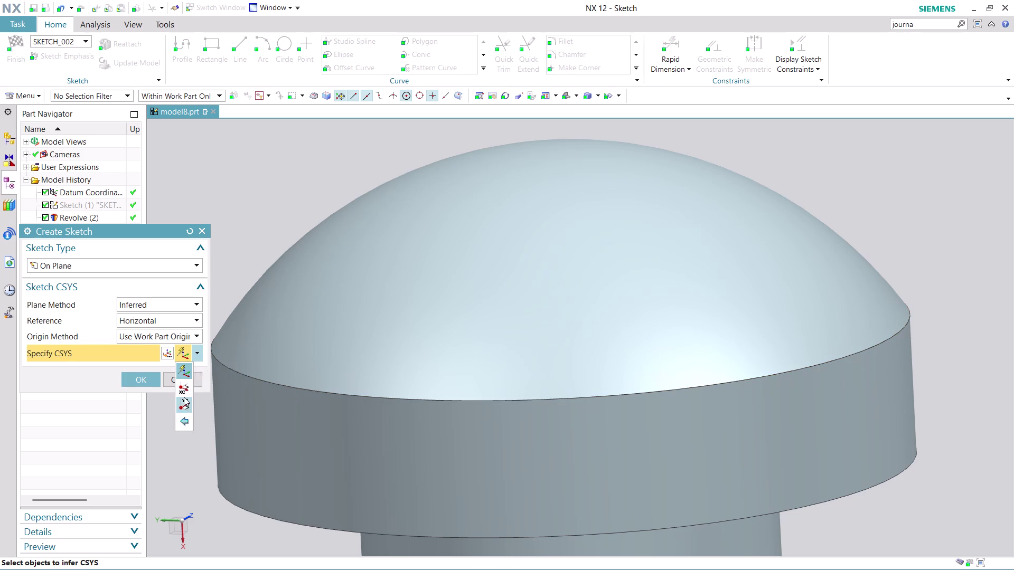
click(183, 398)
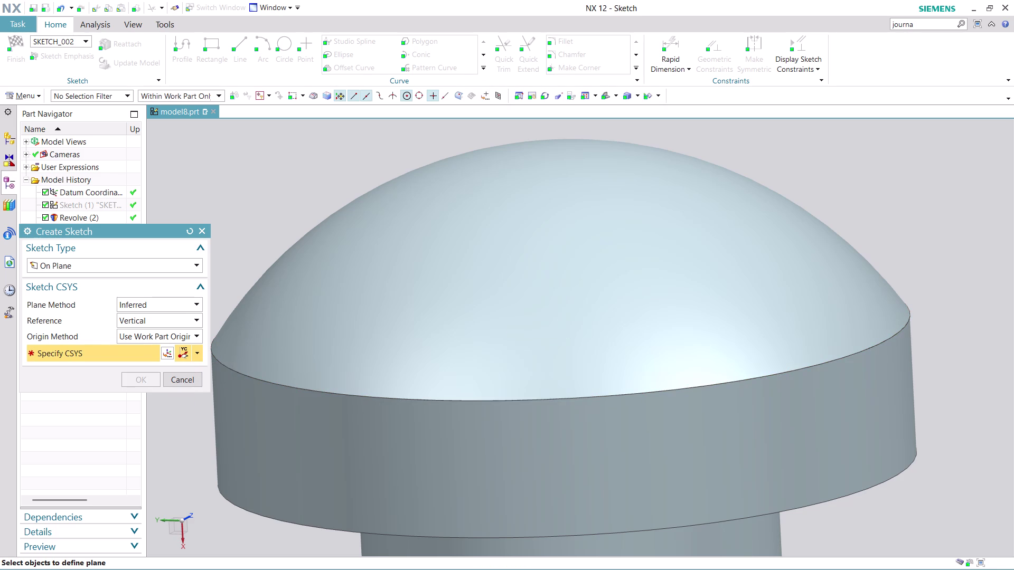
Pick the domed top face, orbit to check the plane, then cancel the sketch.
click(549, 256)
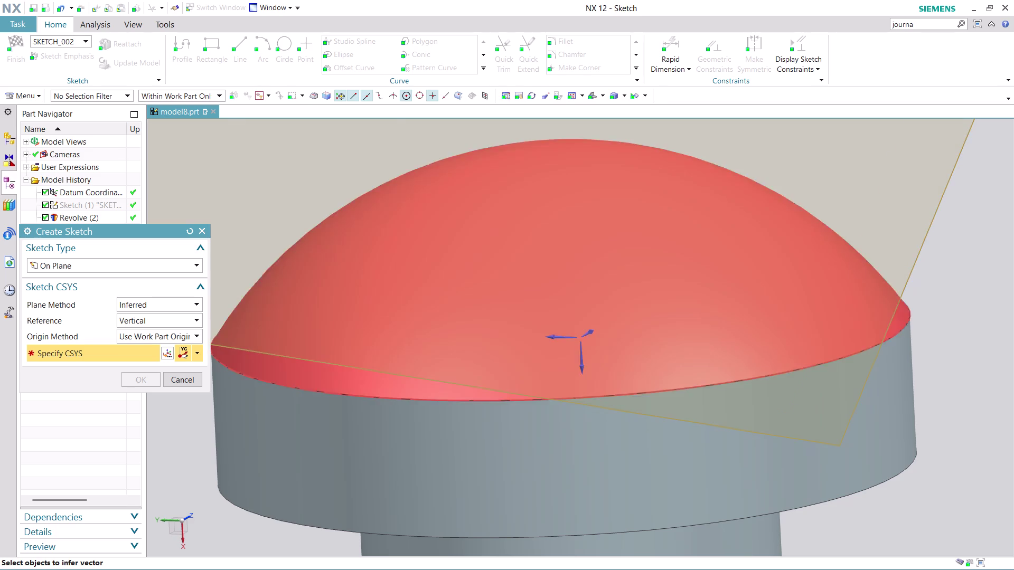
scroll(down, 3)
scroll(up, 3)
middle_drag(746, 309, 705, 316)
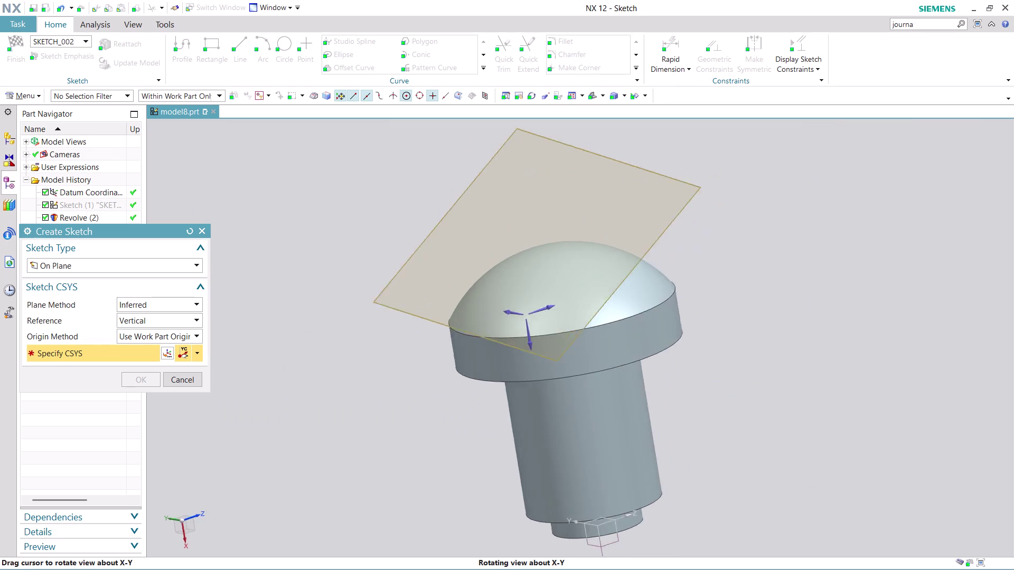
middle_drag(705, 316, 730, 300)
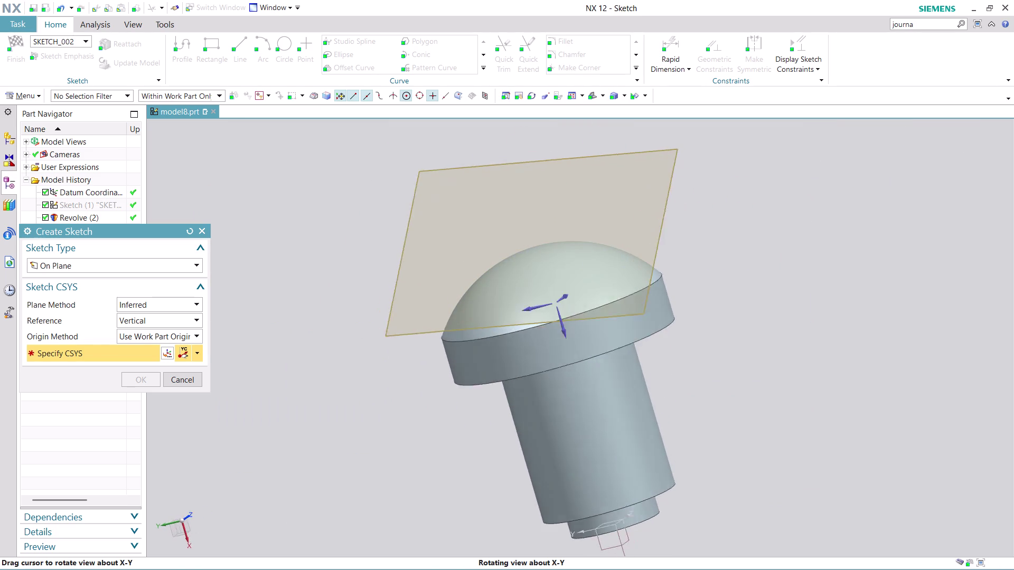
middle_drag(729, 300, 764, 267)
middle_drag(762, 264, 756, 259)
middle_drag(755, 257, 739, 257)
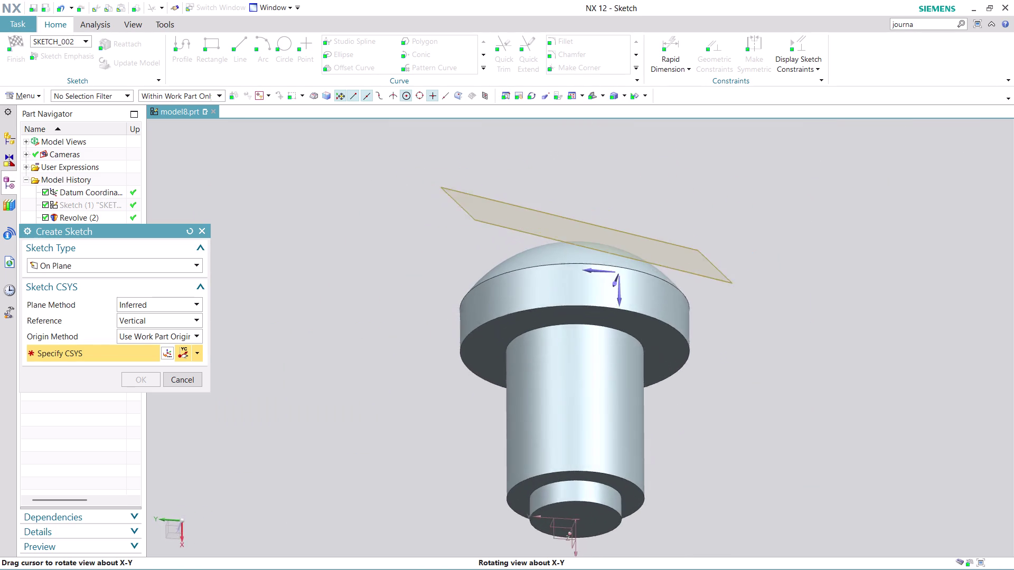
middle_drag(739, 256, 721, 279)
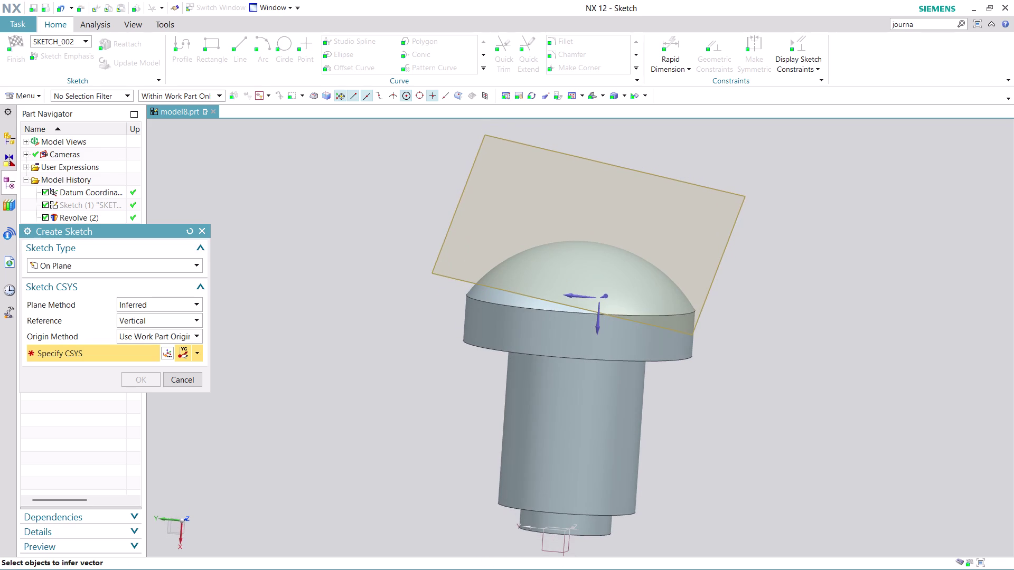
click(182, 378)
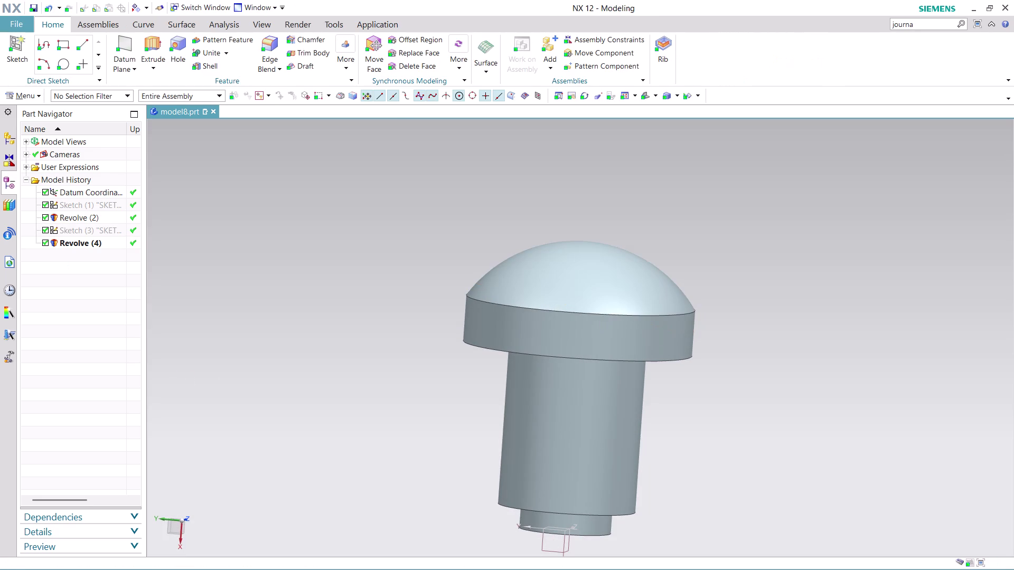
Create Sketch (5) on a zero-offset new plane with set horizontal direction and origin, closing Profile.
click(36, 95)
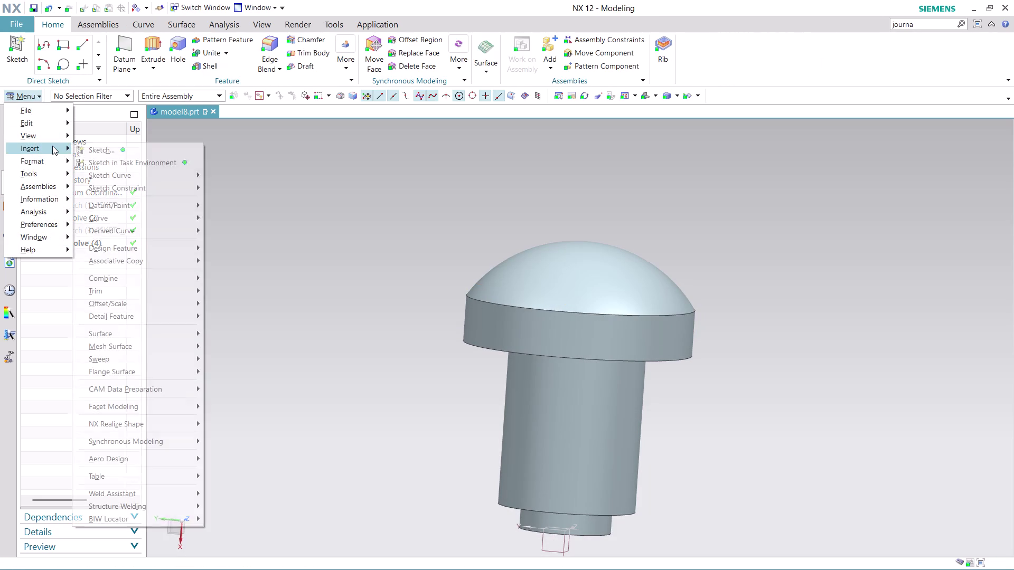
click(142, 156)
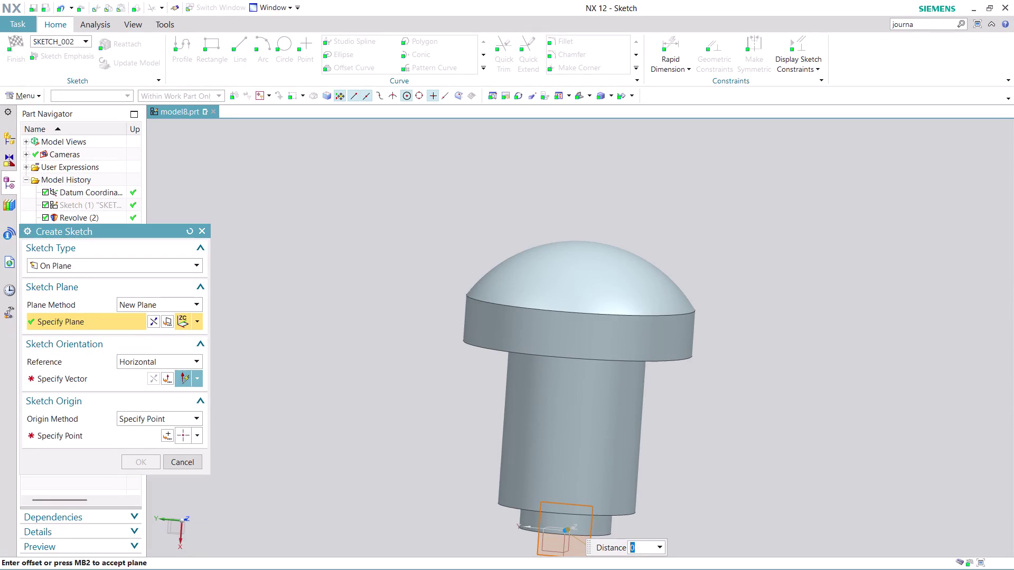
click(113, 370)
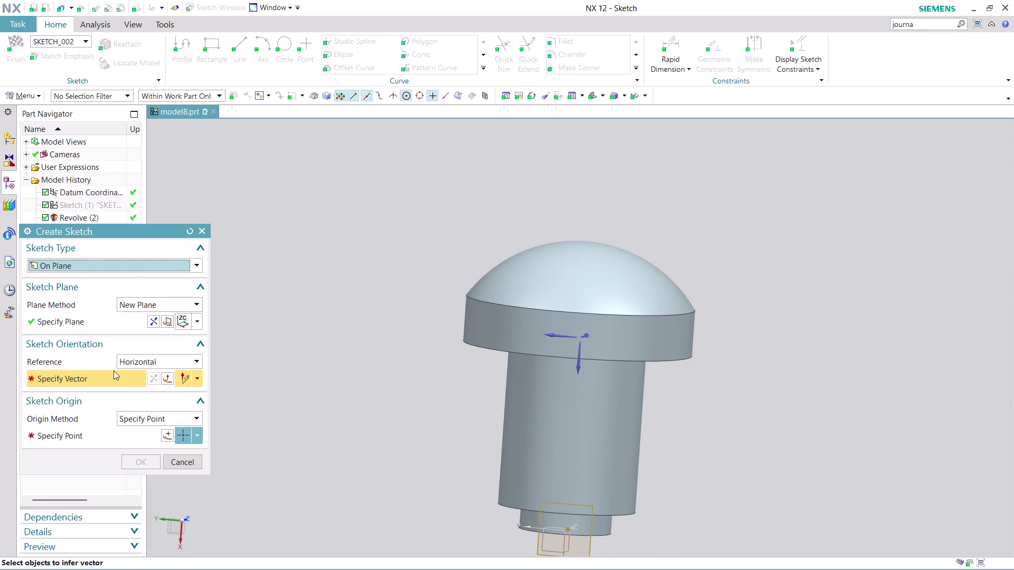
click(548, 333)
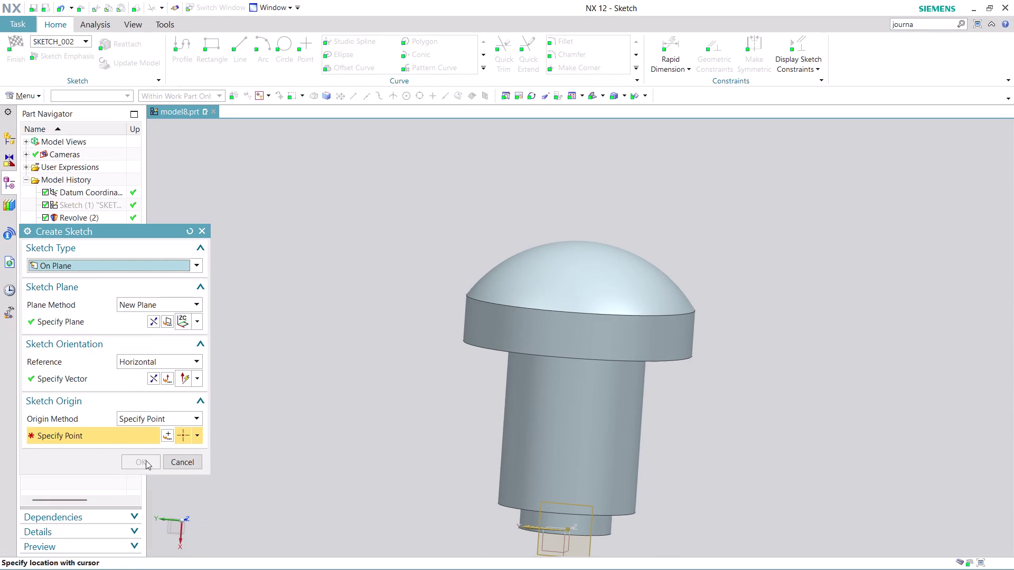
click(165, 434)
click(143, 452)
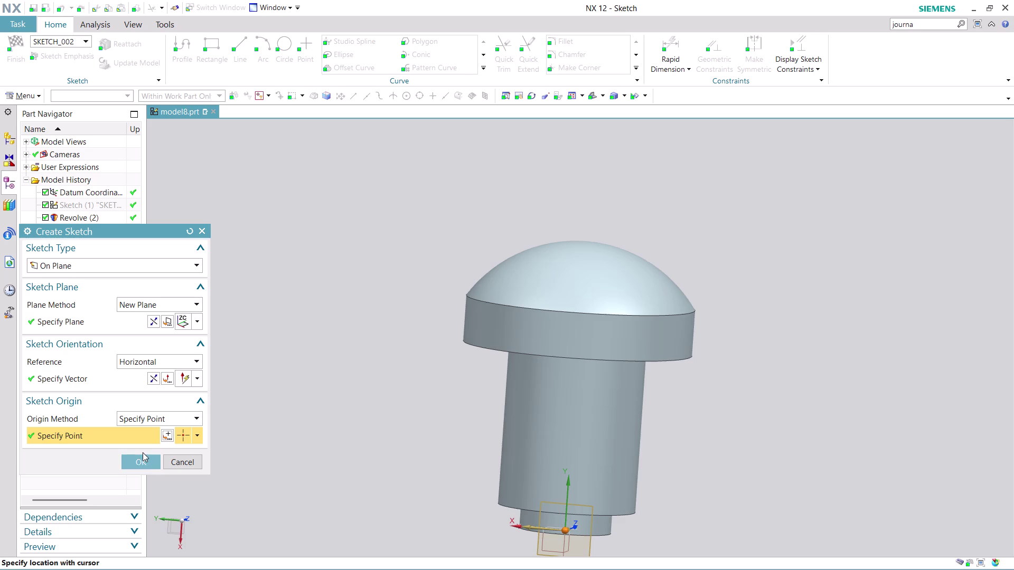
click(144, 458)
scroll(down, 3)
scroll(up, 3)
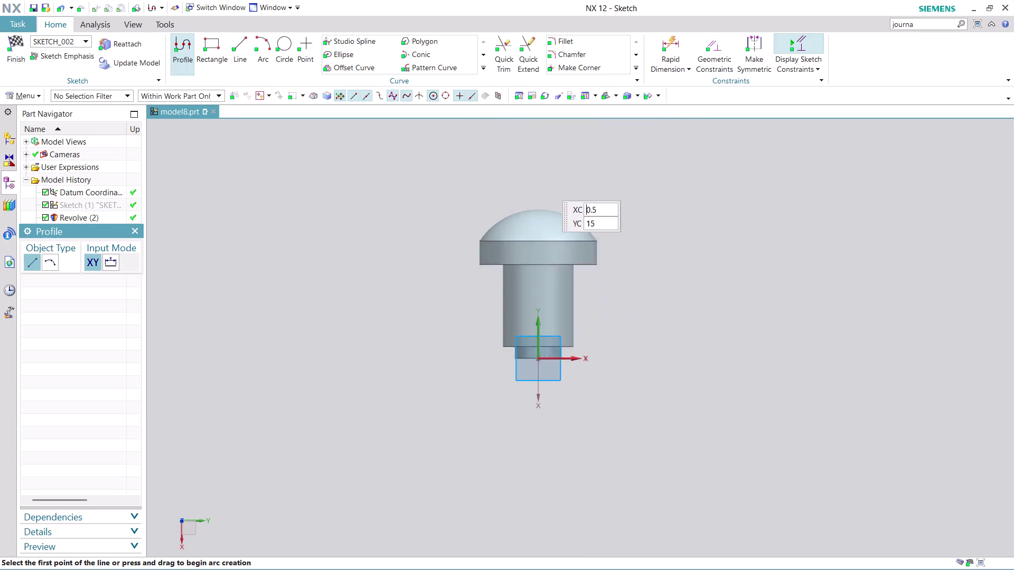
scroll(up, 3)
scroll(up, 3)
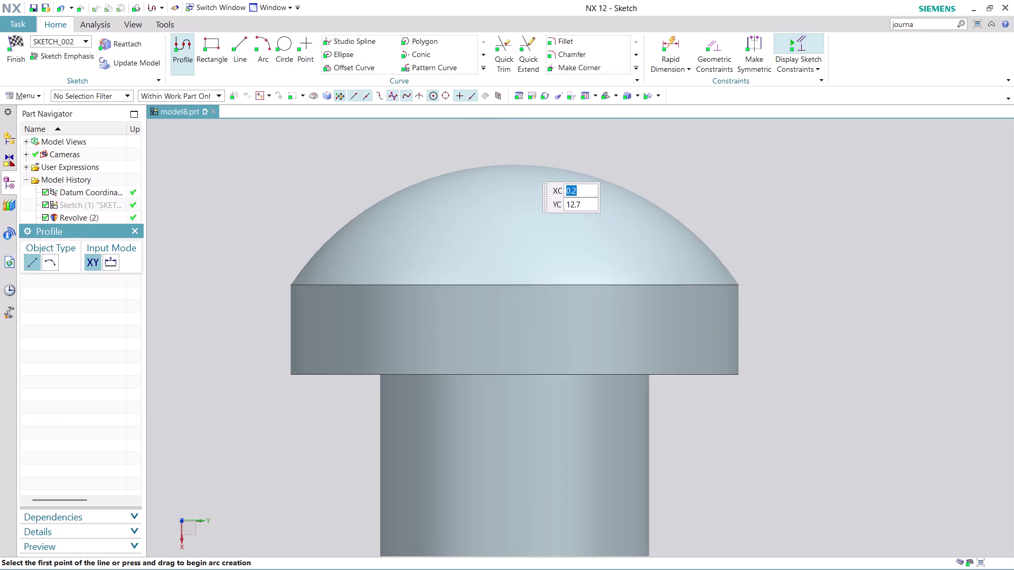
click(139, 229)
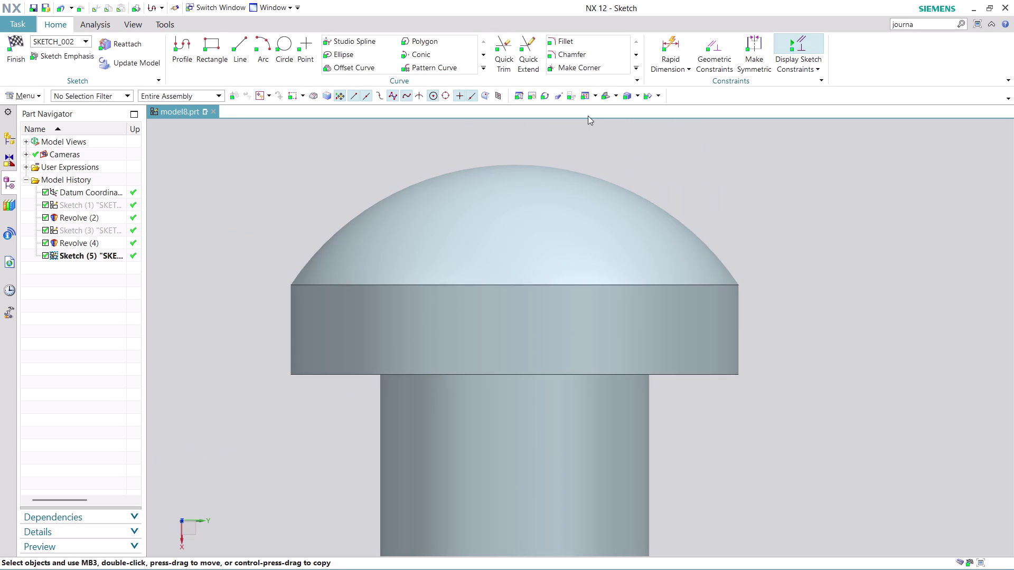
click(482, 65)
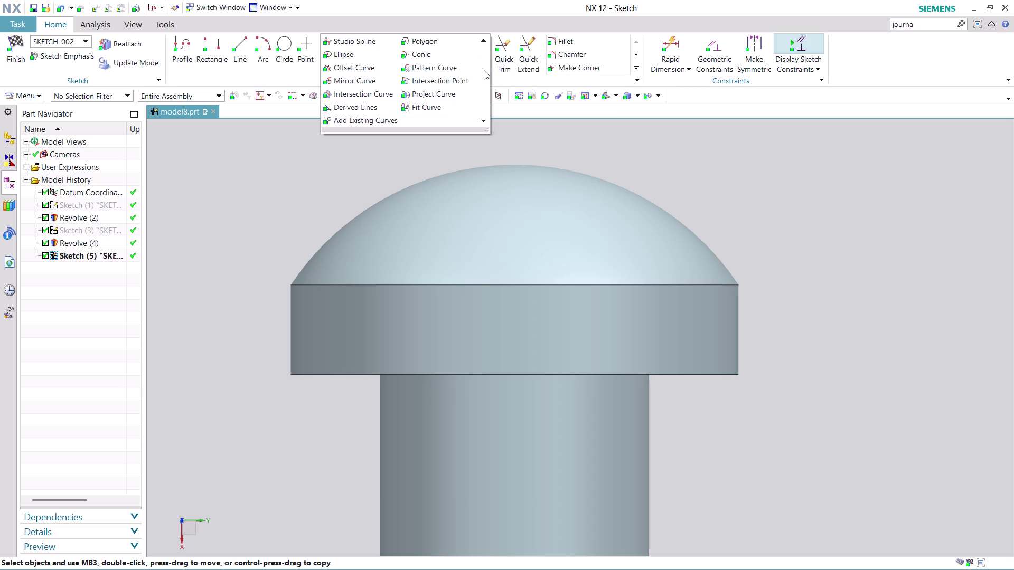
Project the dome's base edge into SKETCH_002.
click(459, 98)
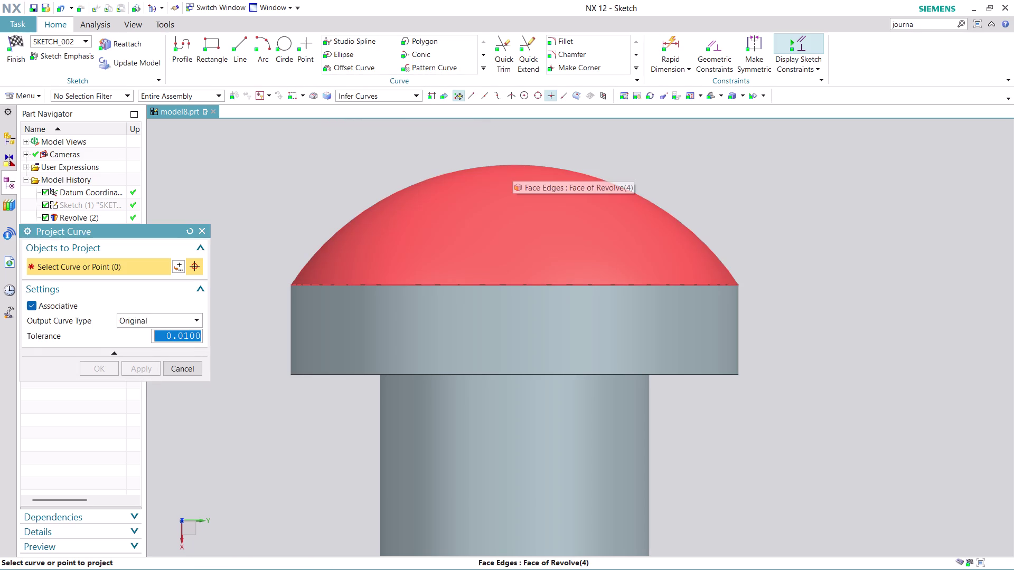
click(513, 167)
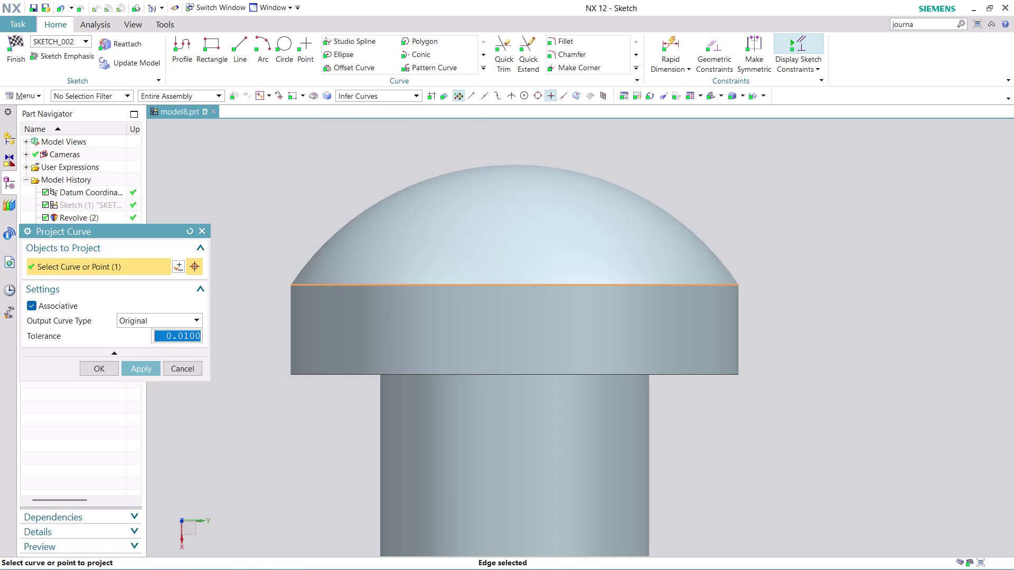
key(Escape)
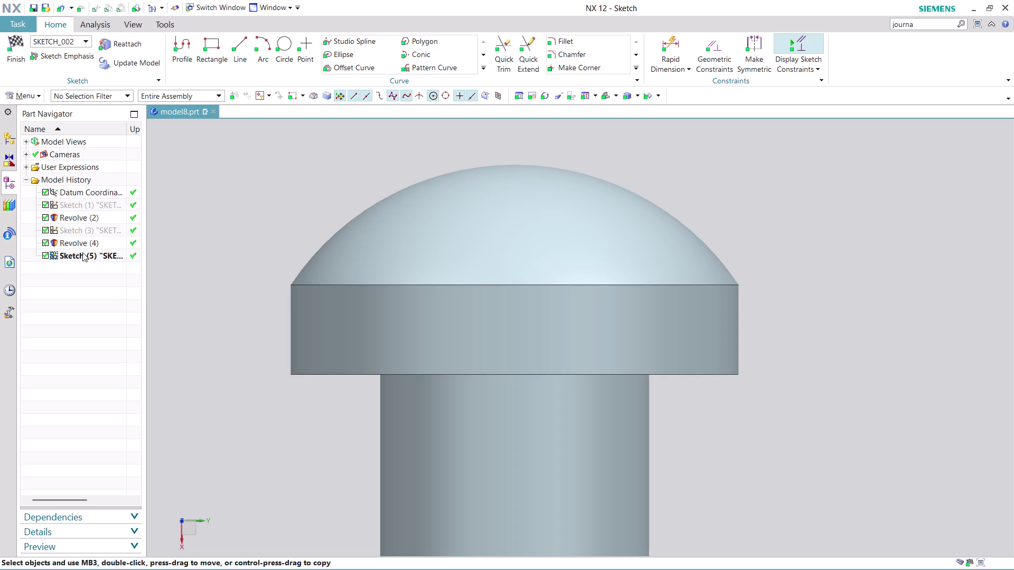
Make Sketch (3) visible again and start a Profile on the dome arc.
right_click(88, 232)
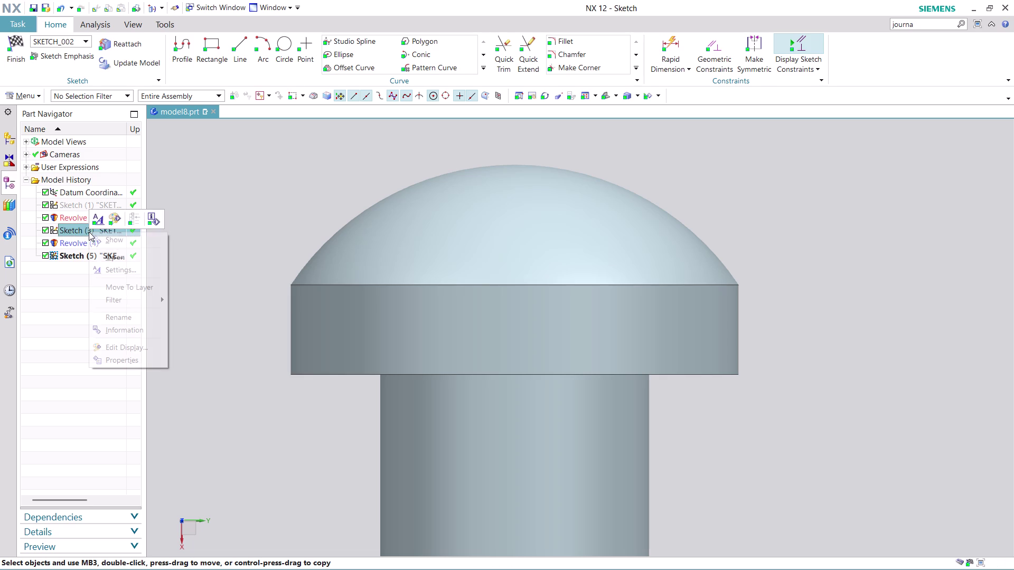
click(113, 237)
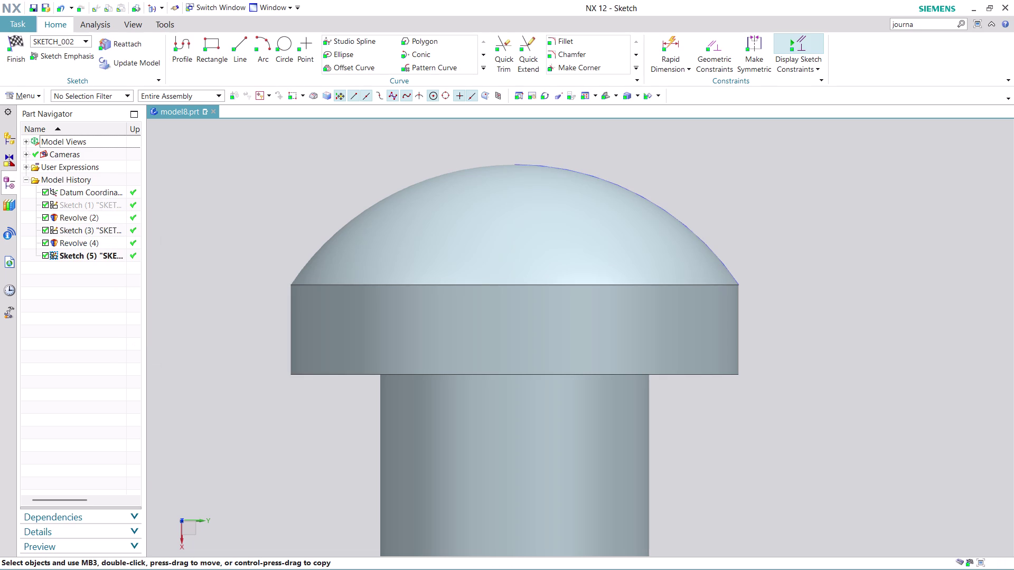
scroll(up, 3)
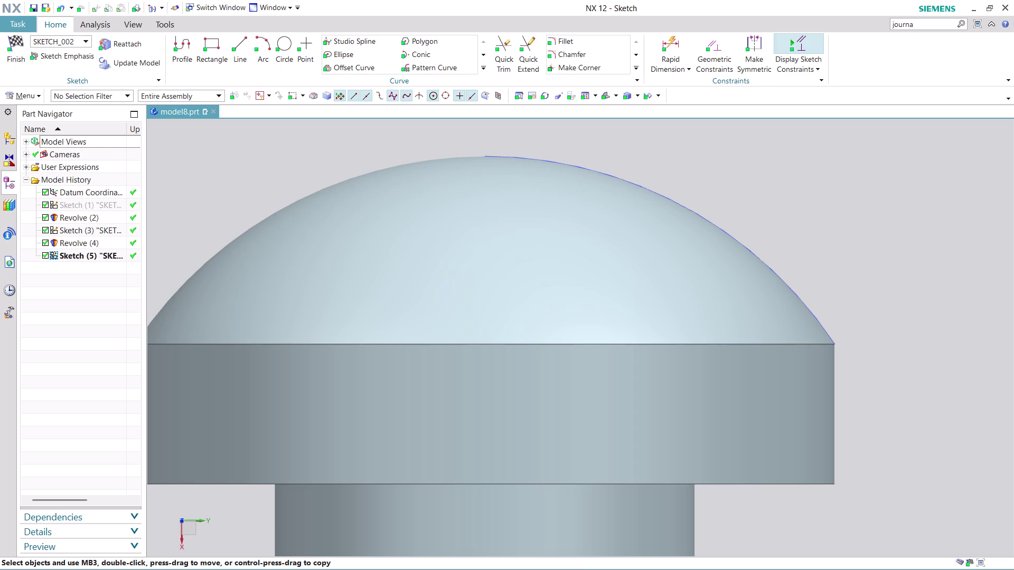
click(243, 43)
click(179, 52)
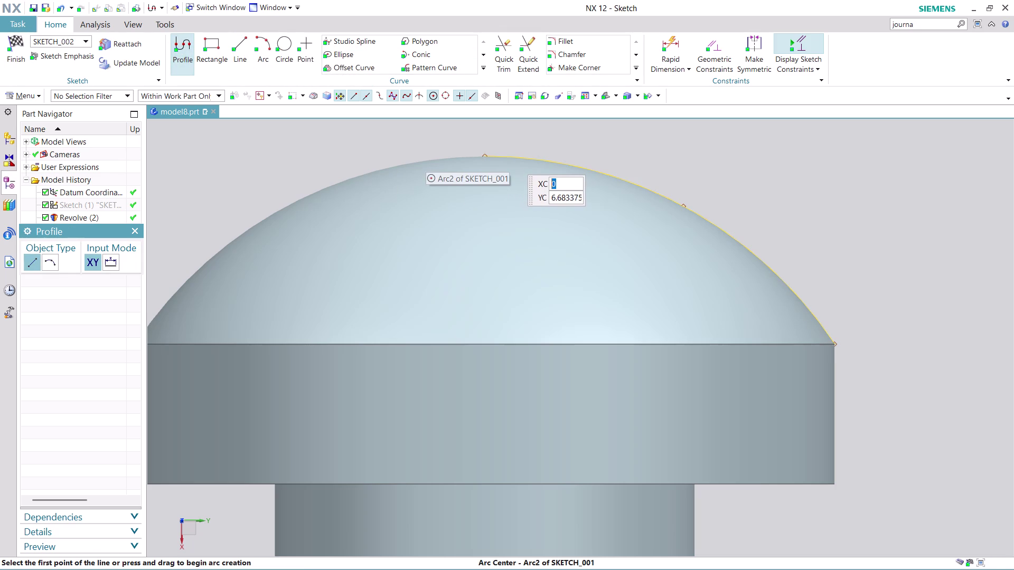
Draw a 2-long vertical line straight down from the dome arc's apex point.
click(509, 157)
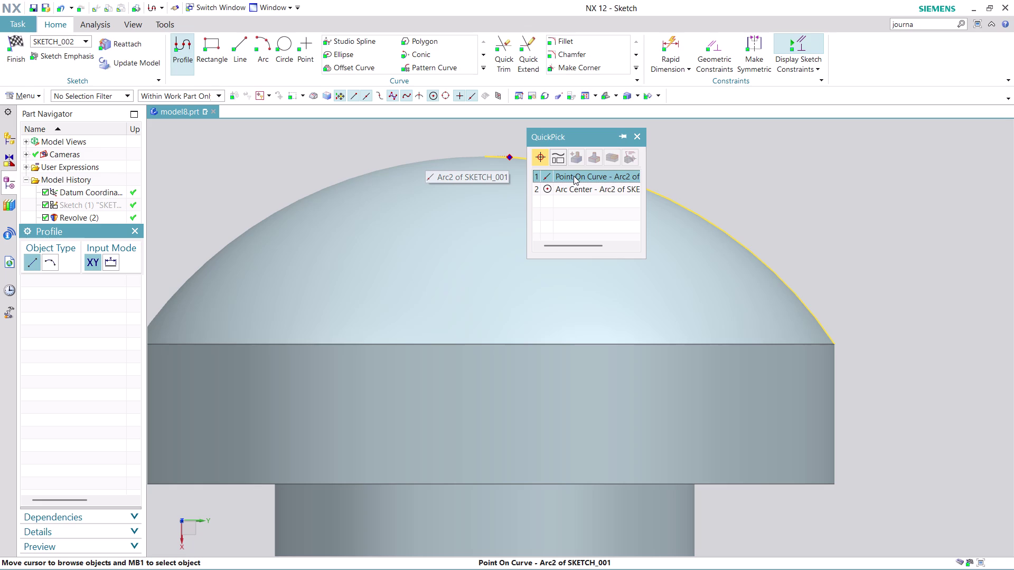
click(574, 175)
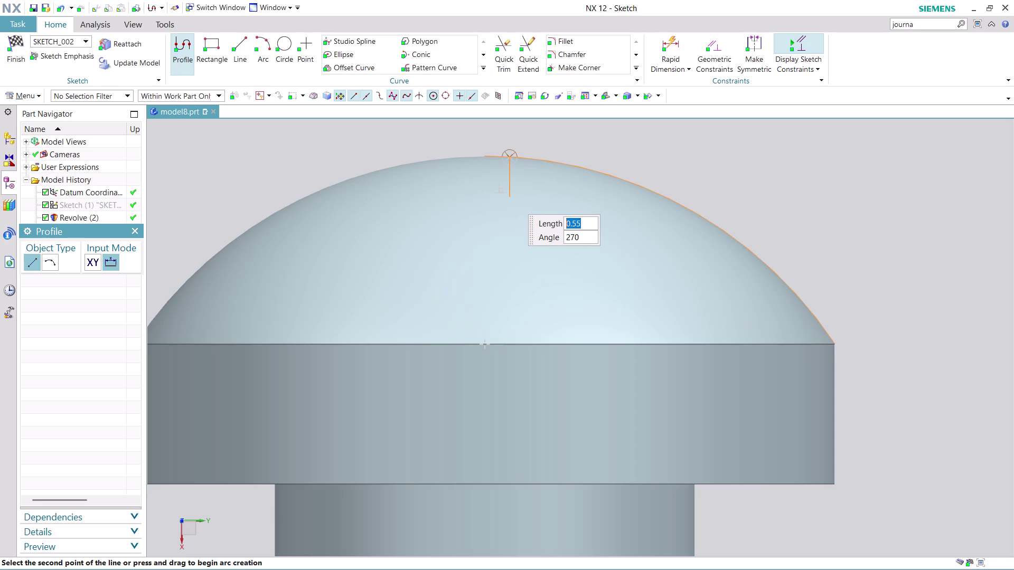
key(2)
key(Return)
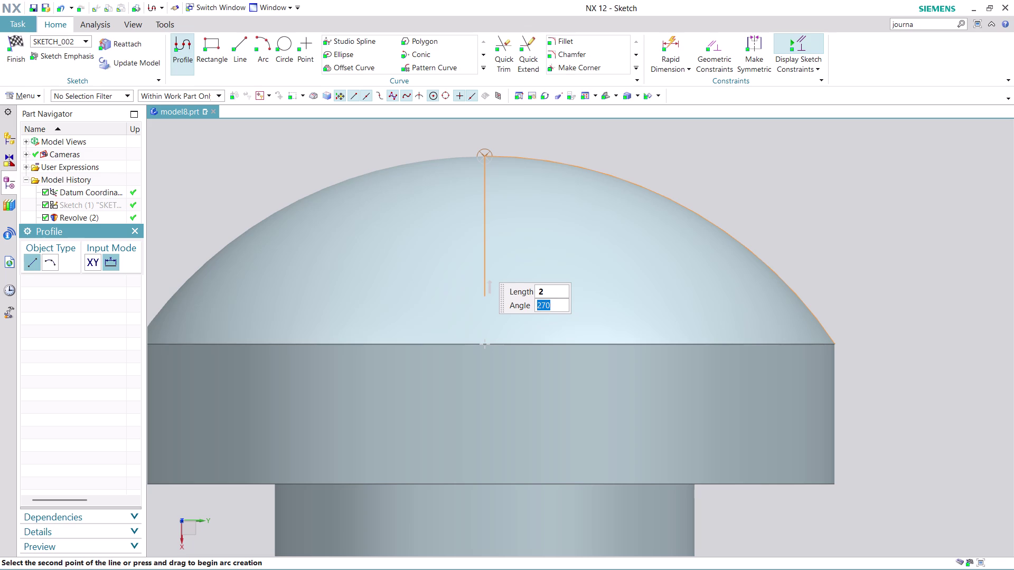
click(479, 273)
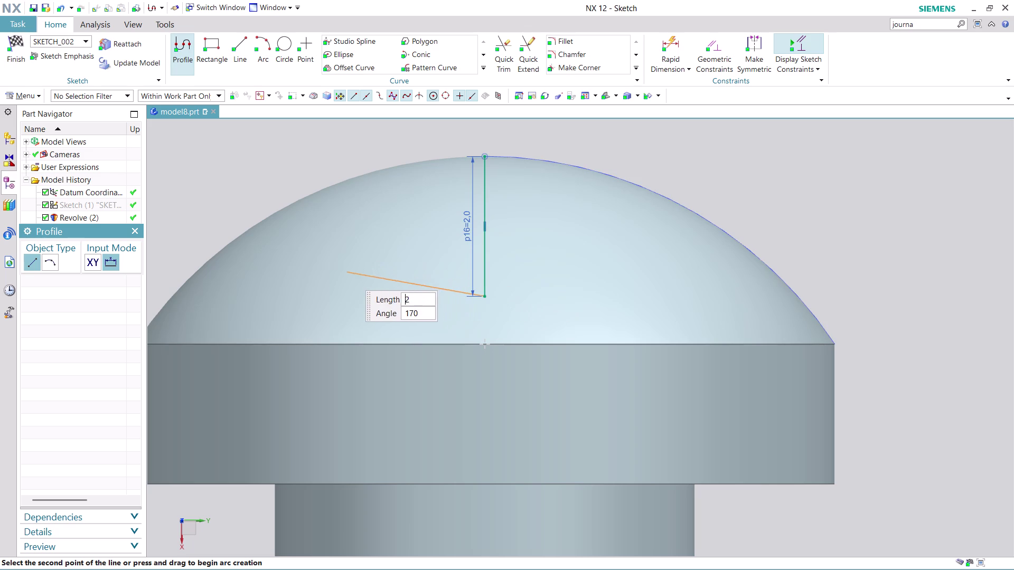
Add a 2-long line leftward, a line upward, and a closing line back to the apex.
scroll(up, 3)
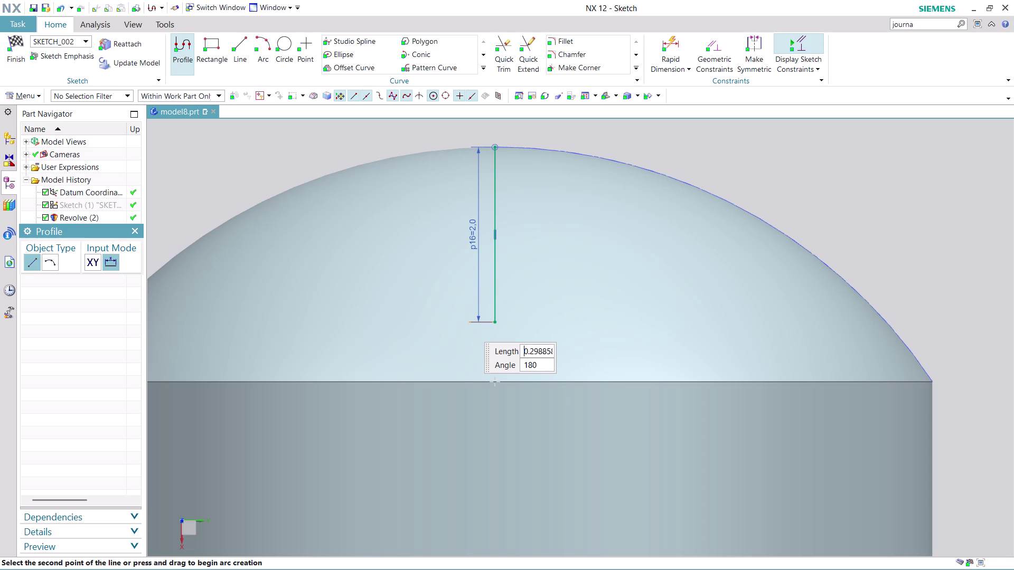
key(2)
key(Return)
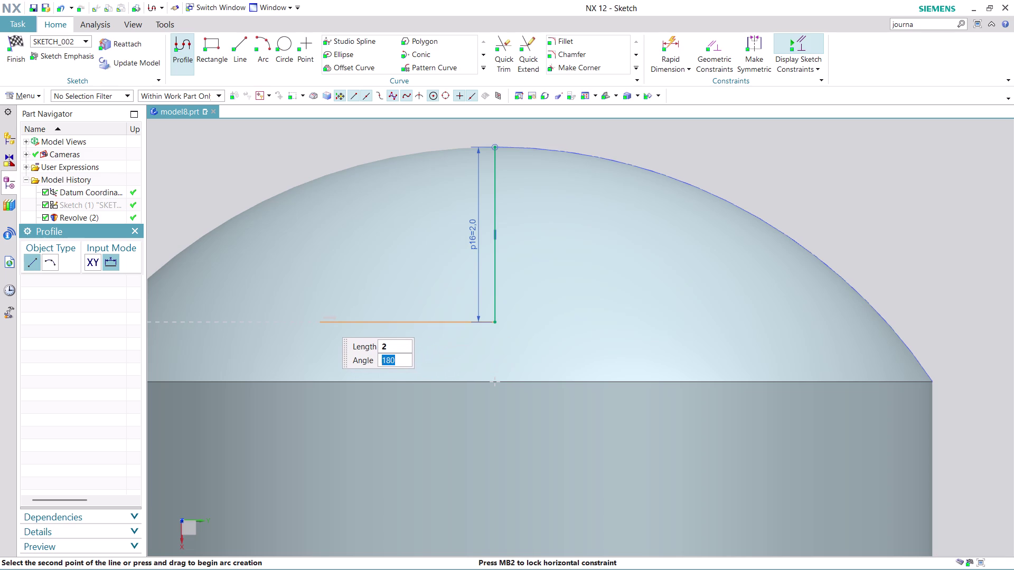
click(324, 320)
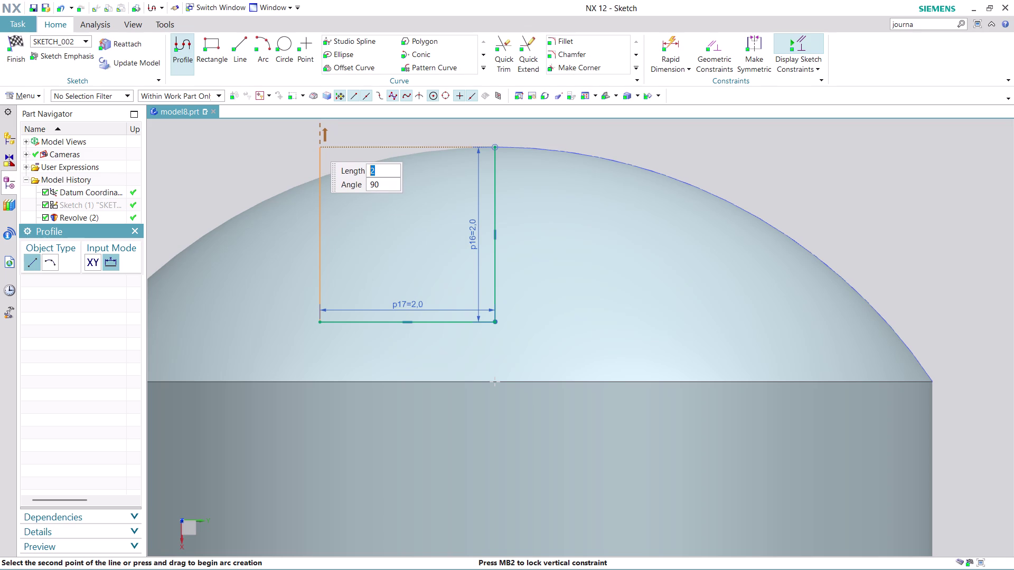
click(313, 144)
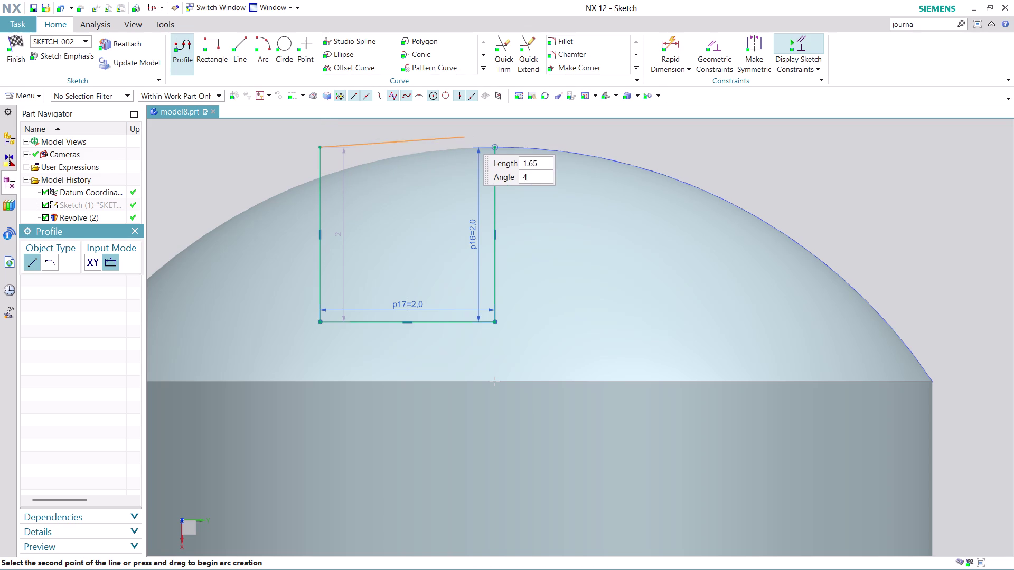
click(494, 143)
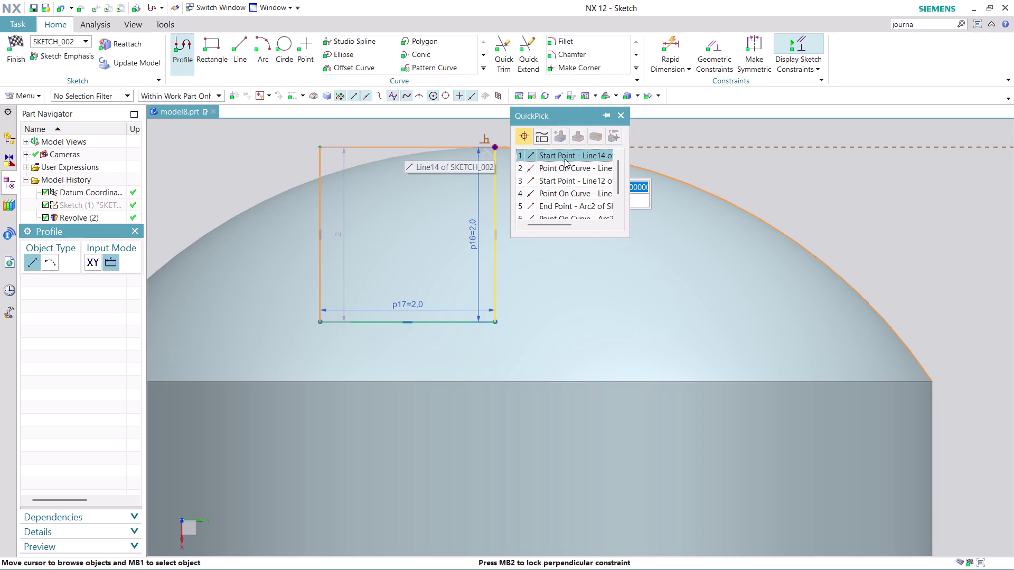
click(565, 159)
key(Escape)
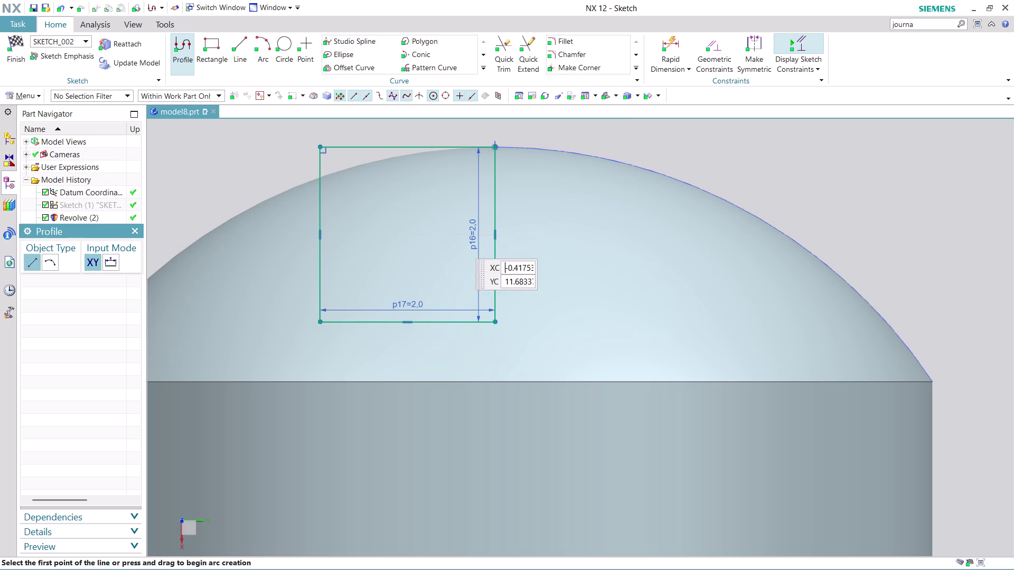
key(Escape)
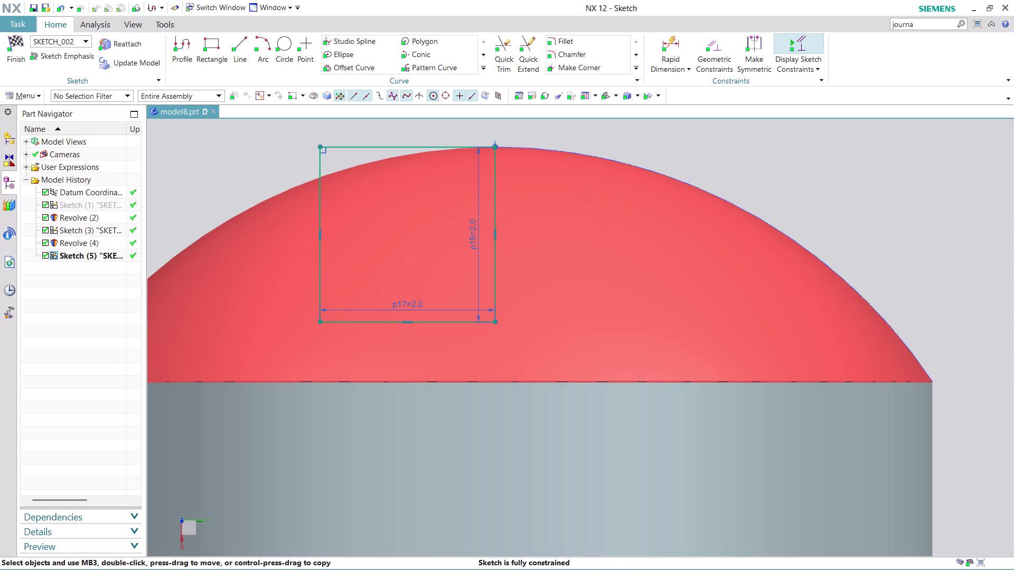
drag(497, 281, 518, 280)
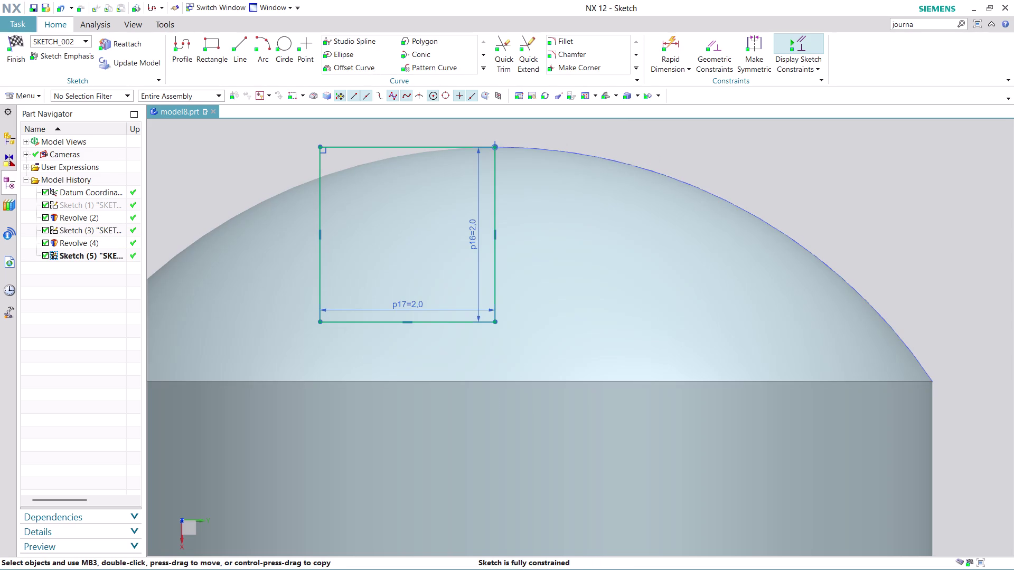
drag(495, 288, 537, 283)
drag(442, 321, 483, 321)
drag(495, 235, 522, 232)
scroll(up, 3)
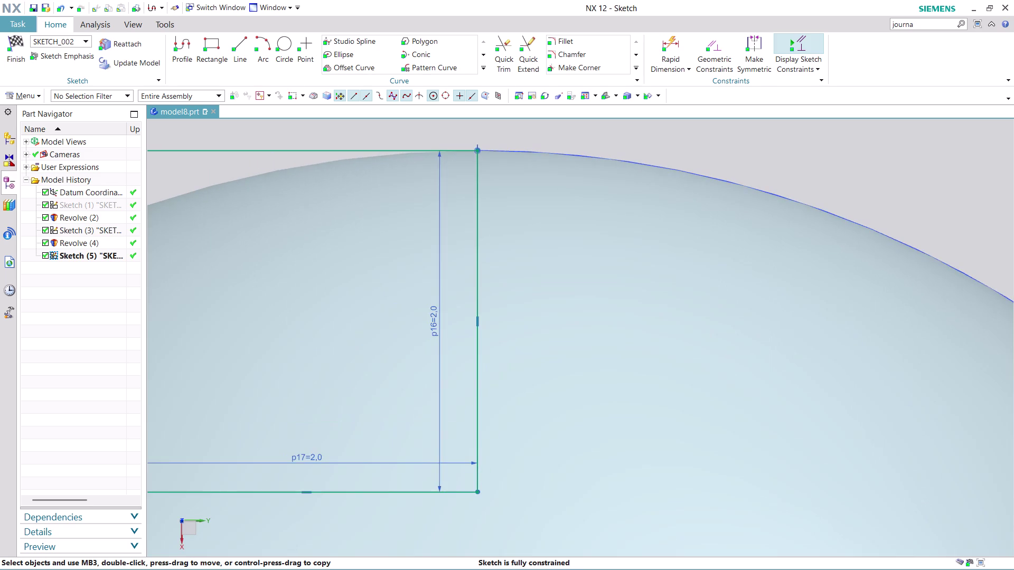
scroll(down, 3)
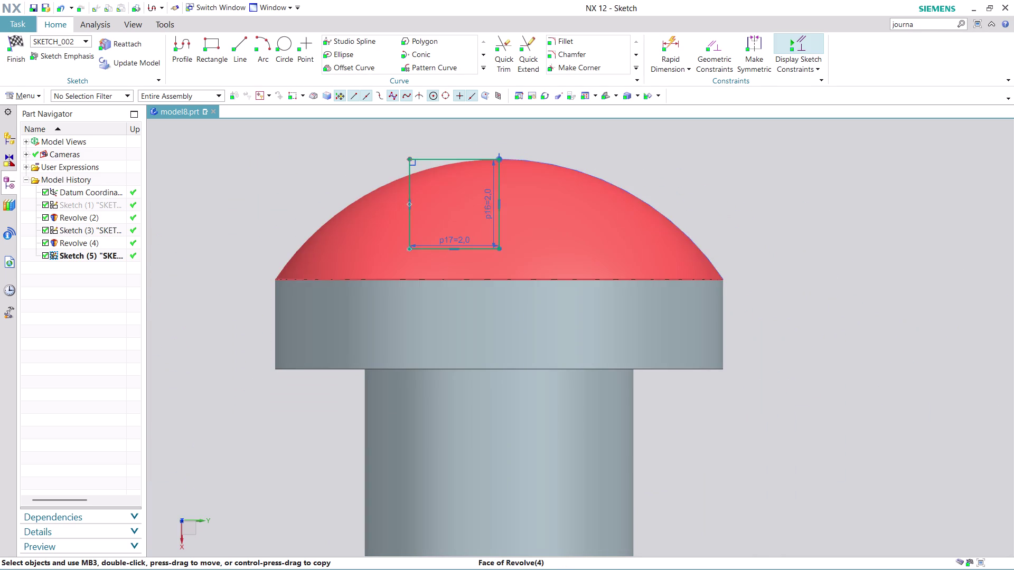
click(455, 251)
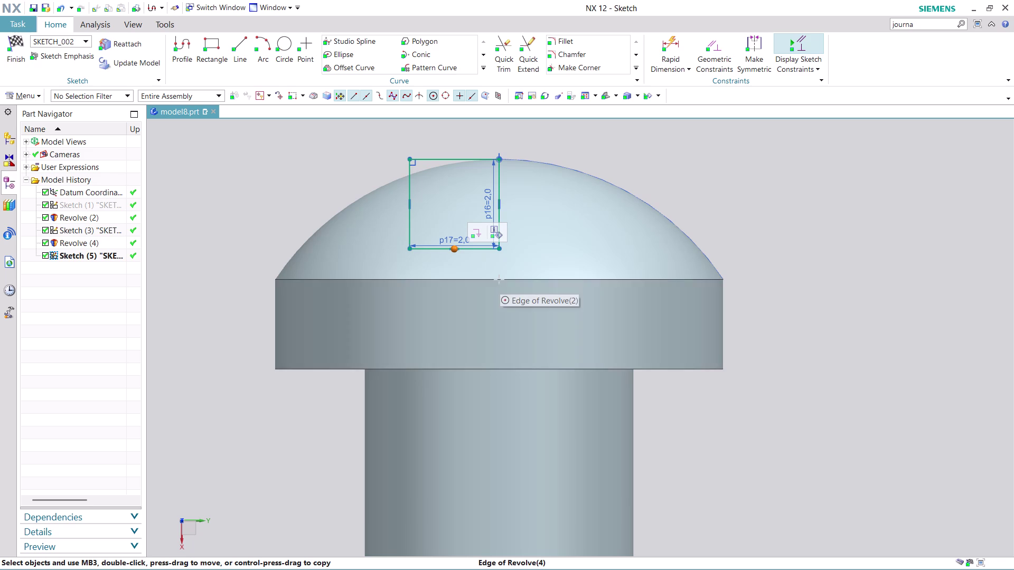
click(499, 277)
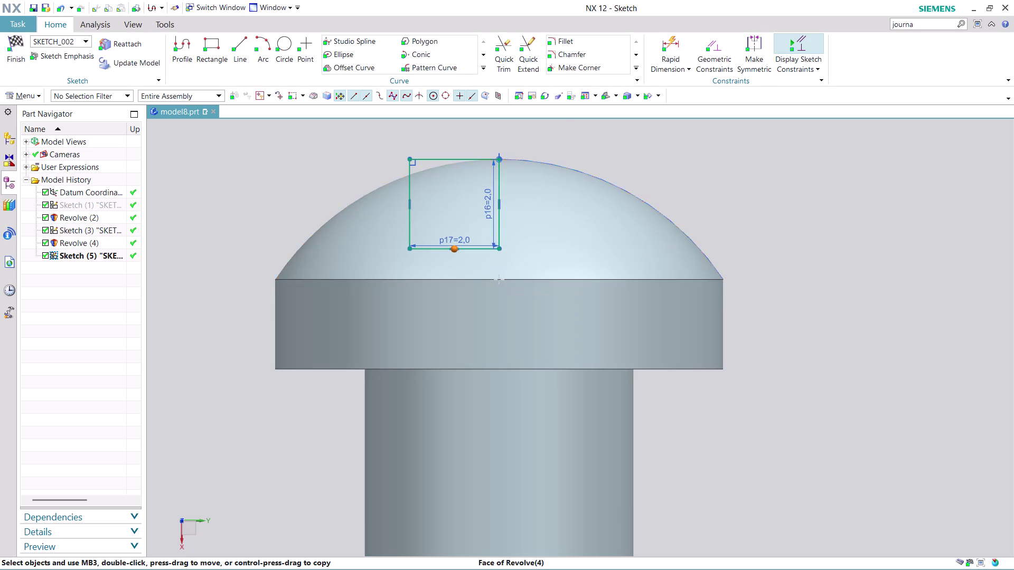
click(499, 277)
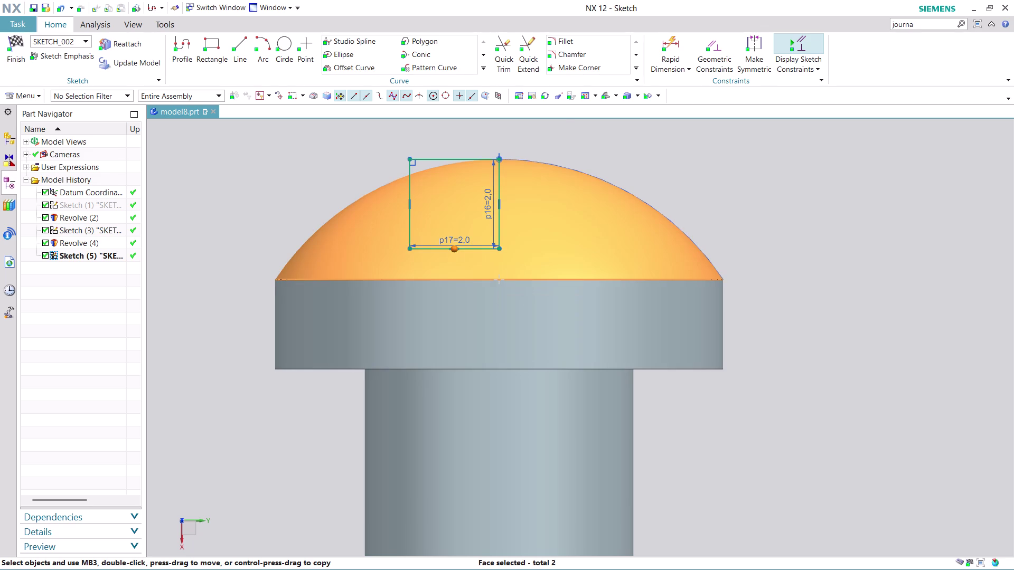
scroll(down, 3)
scroll(up, 3)
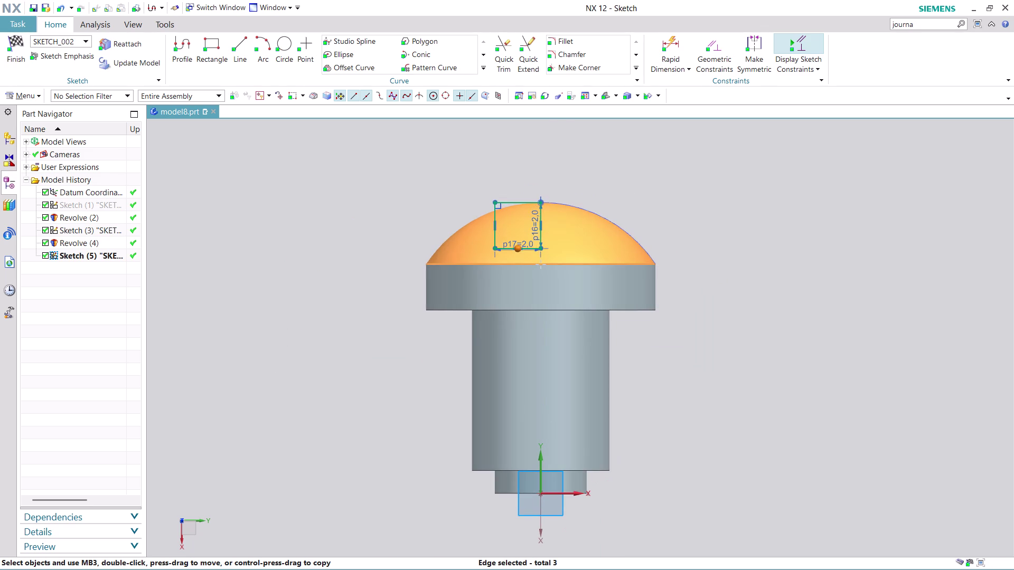
key(Escape)
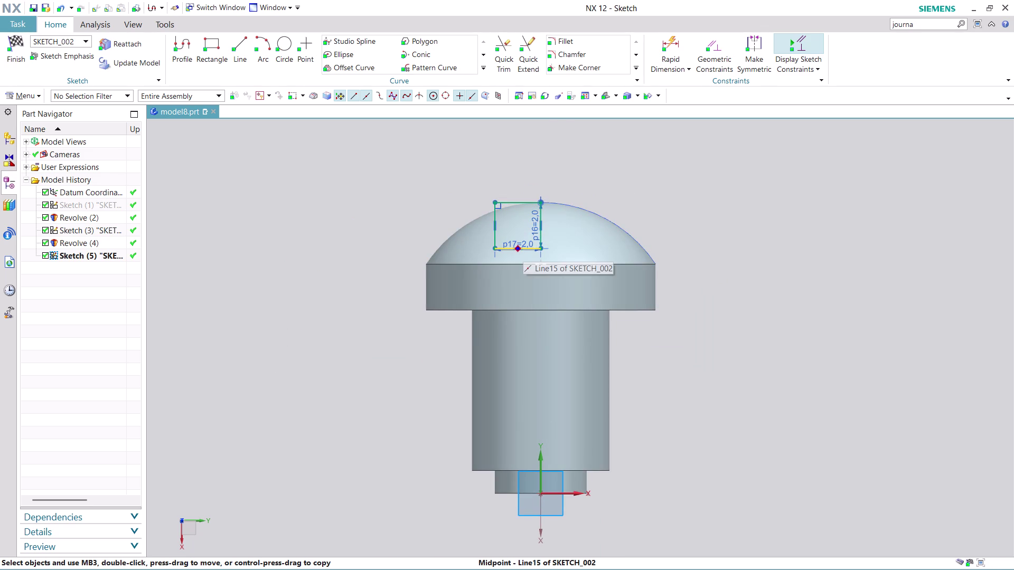
click(523, 248)
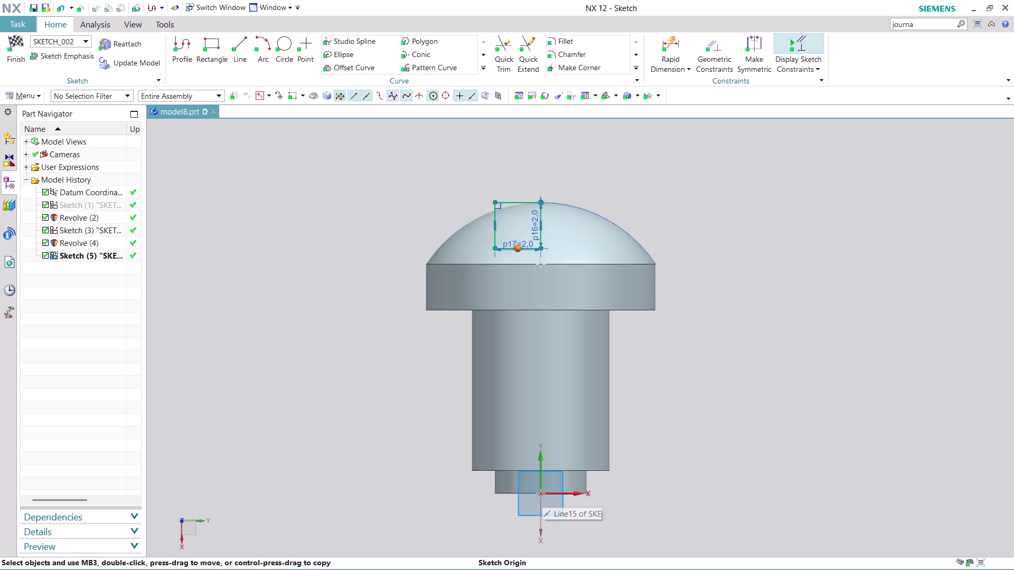
click(542, 494)
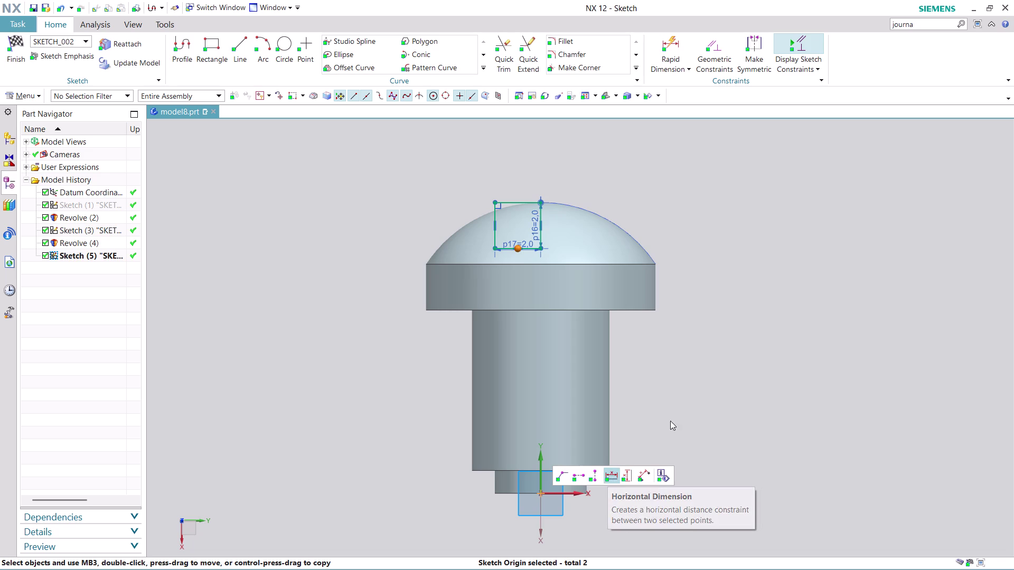
key(Escape)
scroll(up, 3)
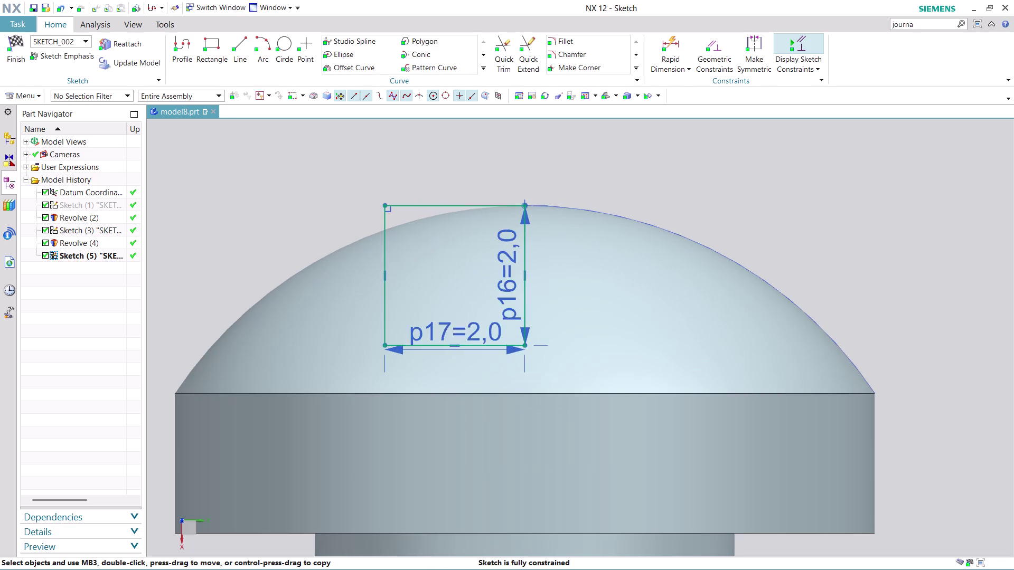
scroll(up, 3)
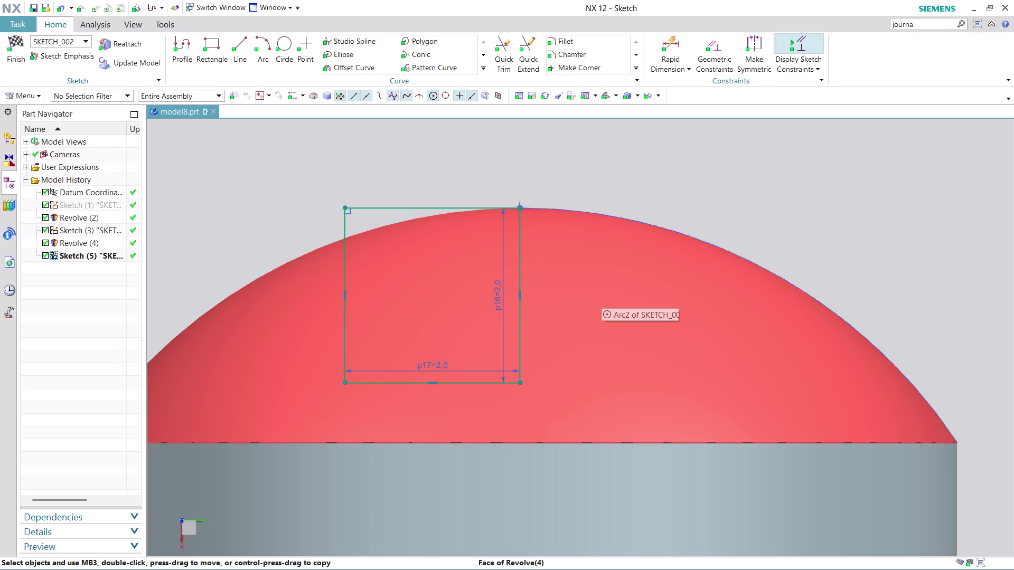
Undo the square's lines and dimensions with repeated Ctrl+Z, then finish the sketch.
key(ctrl+z)
key(ctrl+z)
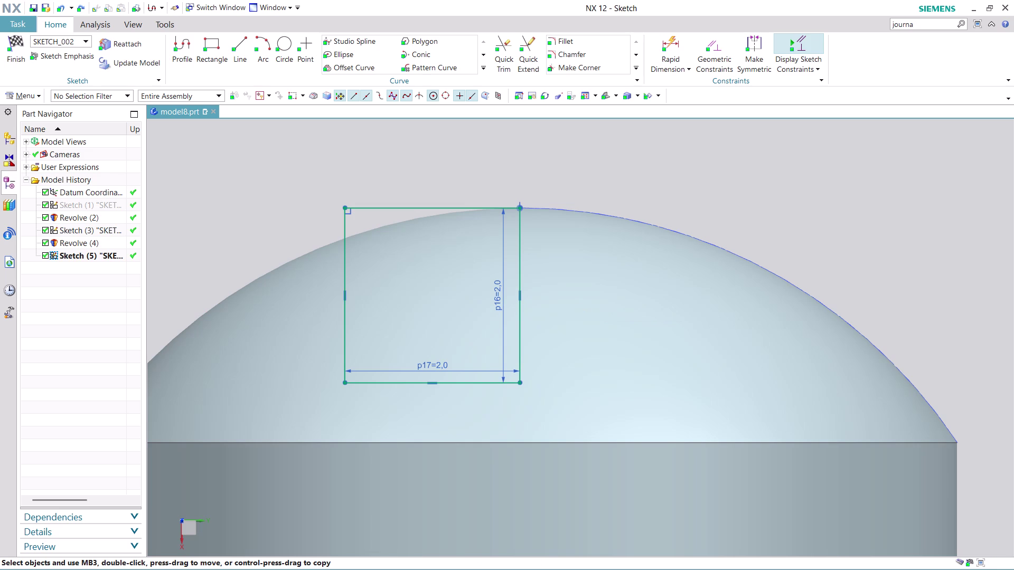
key(ctrl+z)
key(ctrl+z)
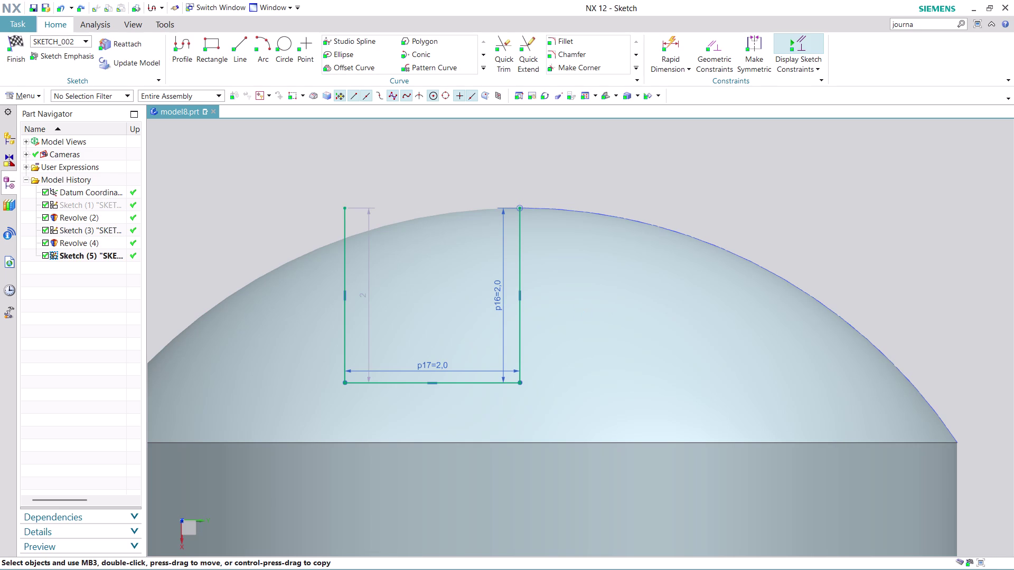
key(ctrl+z)
key(ctrl+z)
key(ctrl+z)
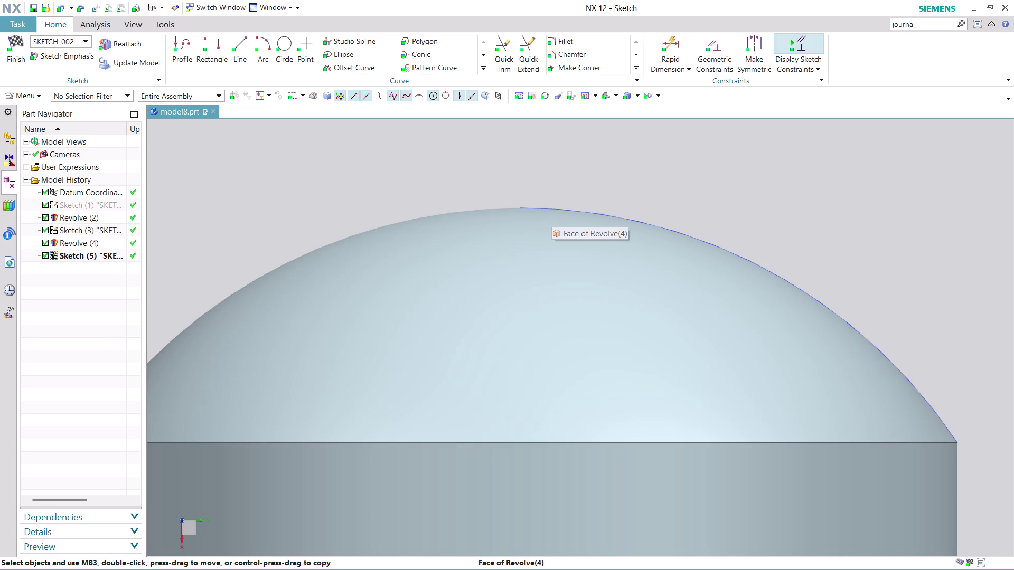
click(7, 57)
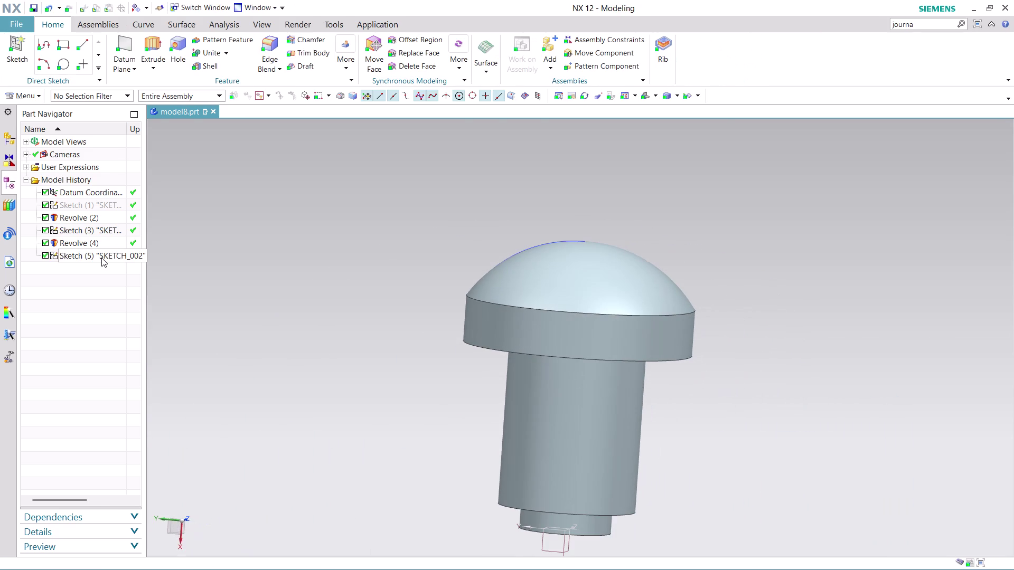
Delete Sketch (5) from the model history and reopen Sketch (3) for editing.
right_click(101, 258)
click(142, 475)
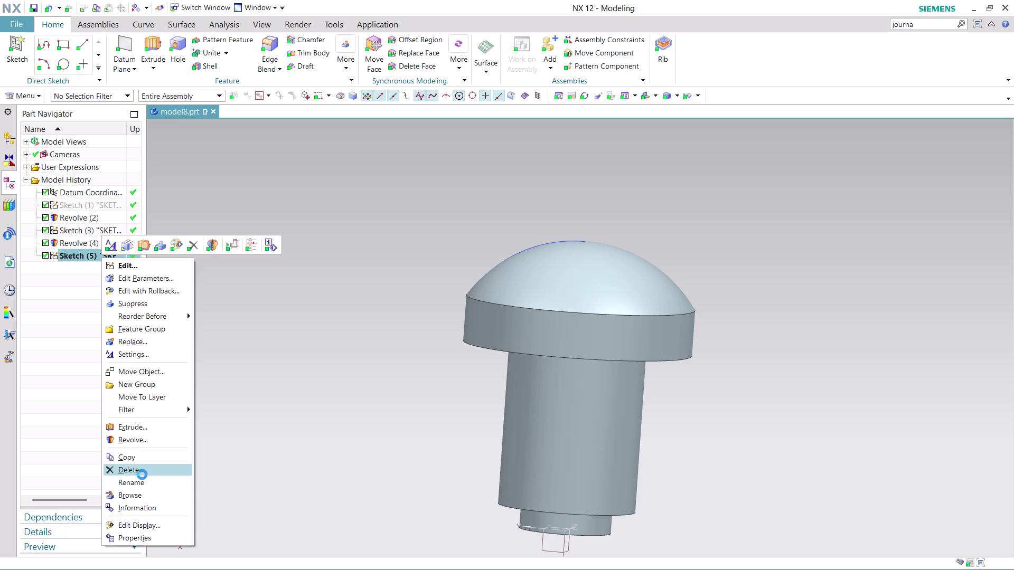
right_click(89, 224)
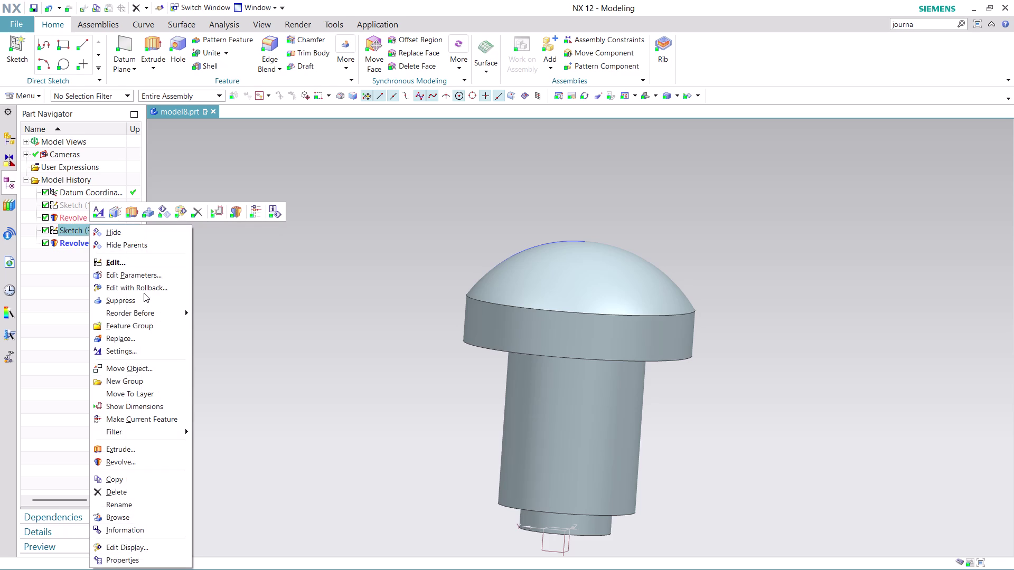
click(144, 293)
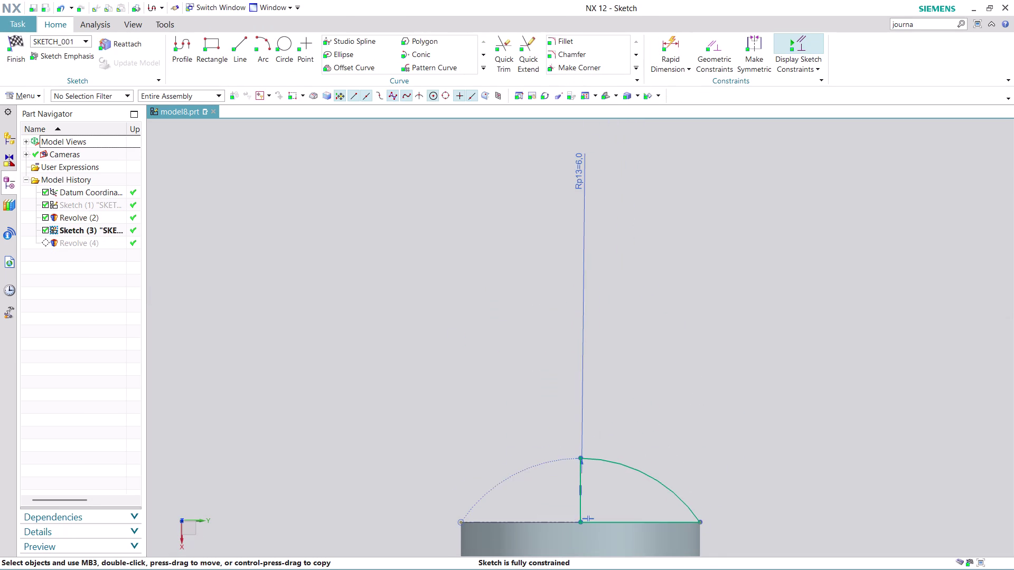
Draw an L-shaped profile from the centre axis: 1.4 horizontal, then 4.2 vertical through the dome.
scroll(up, 3)
scroll(down, 3)
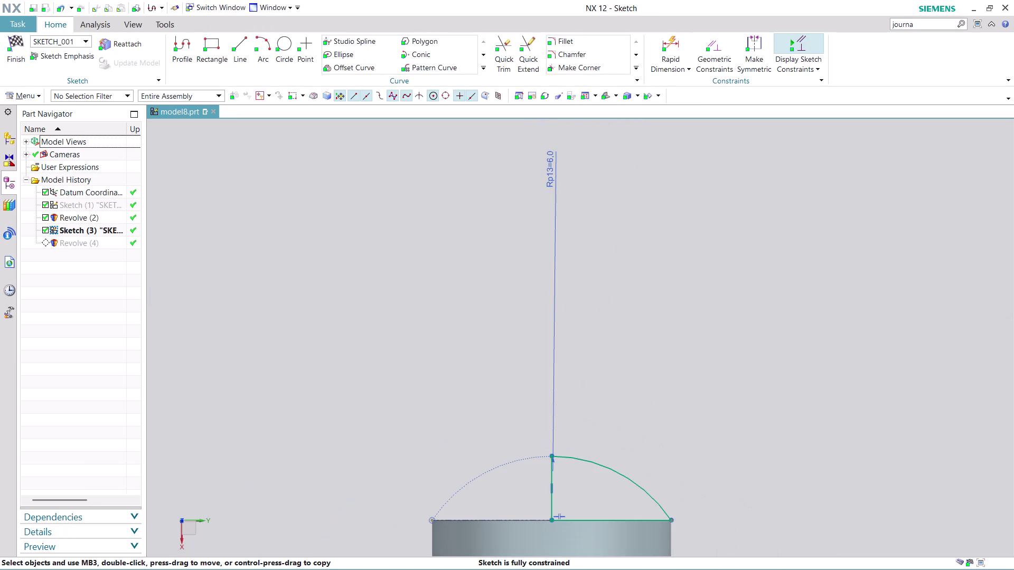
middle_drag(678, 401, 653, 341)
scroll(up, 3)
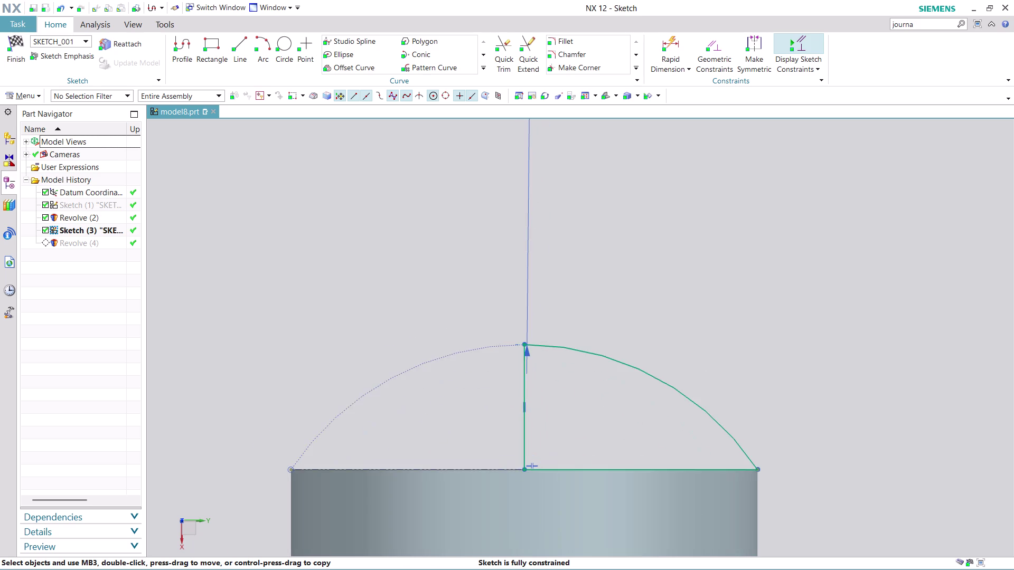
scroll(up, 3)
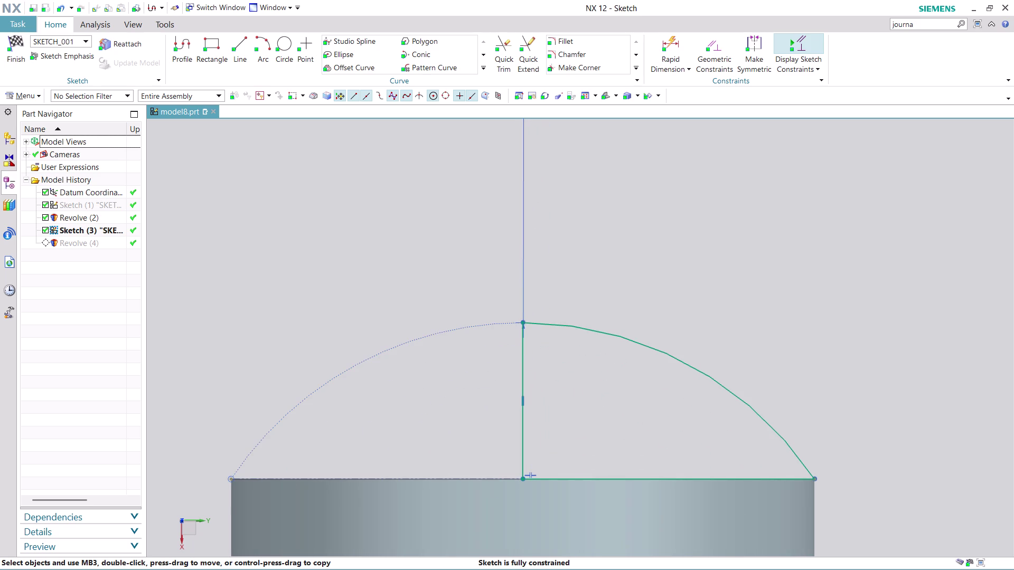
scroll(up, 3)
scroll(down, 3)
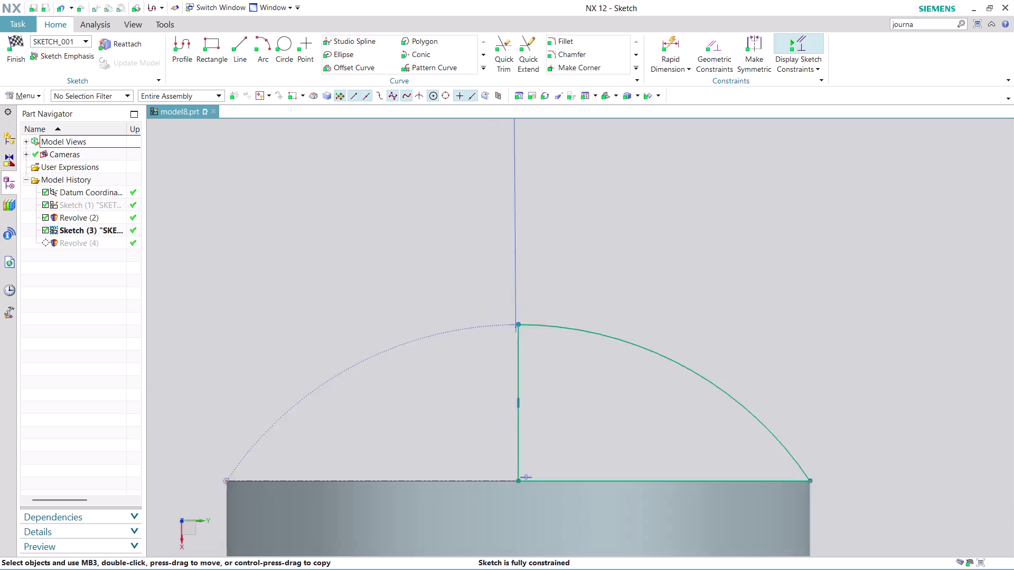
scroll(down, 3)
scroll(up, 3)
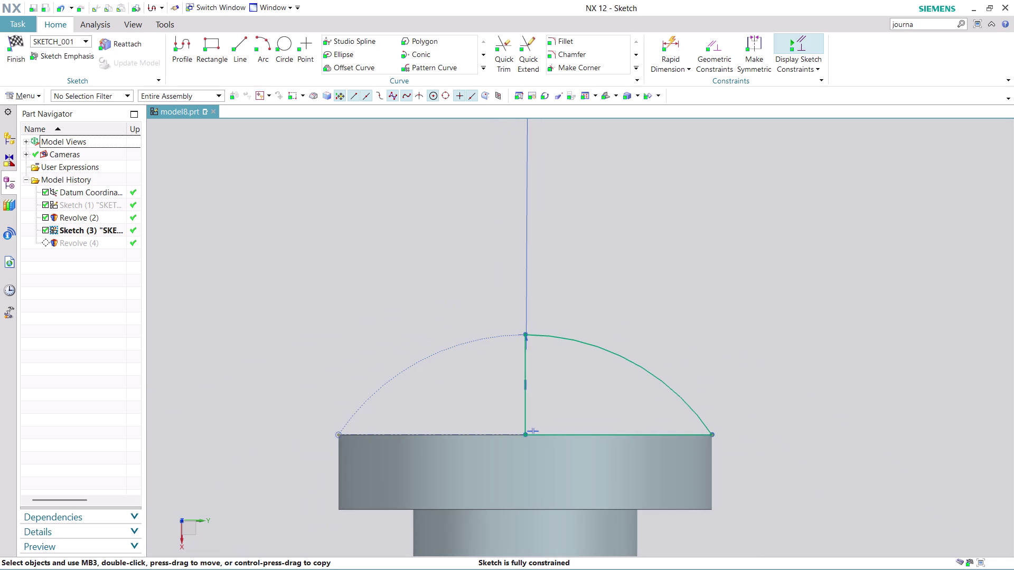
click(186, 44)
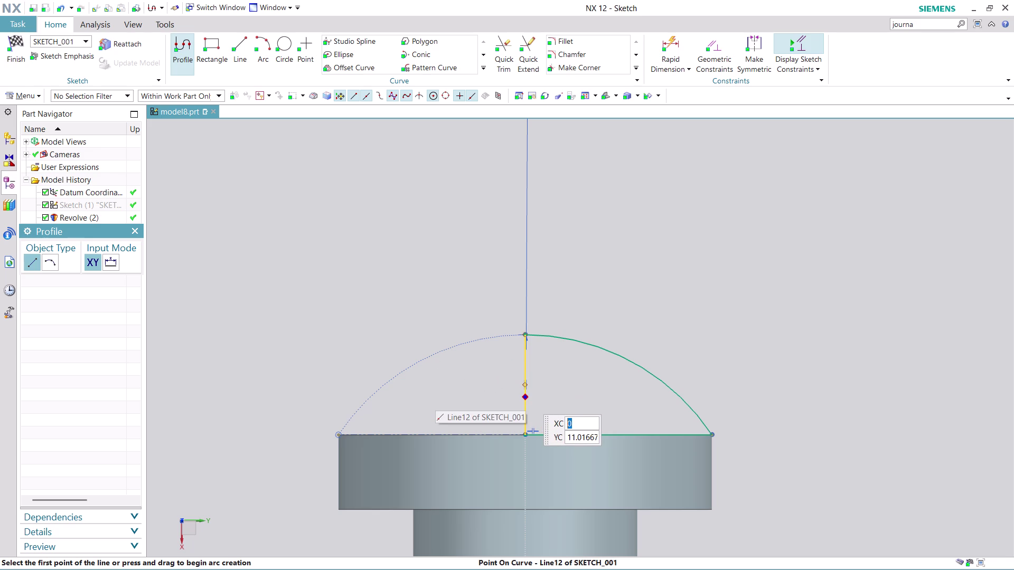
click(526, 397)
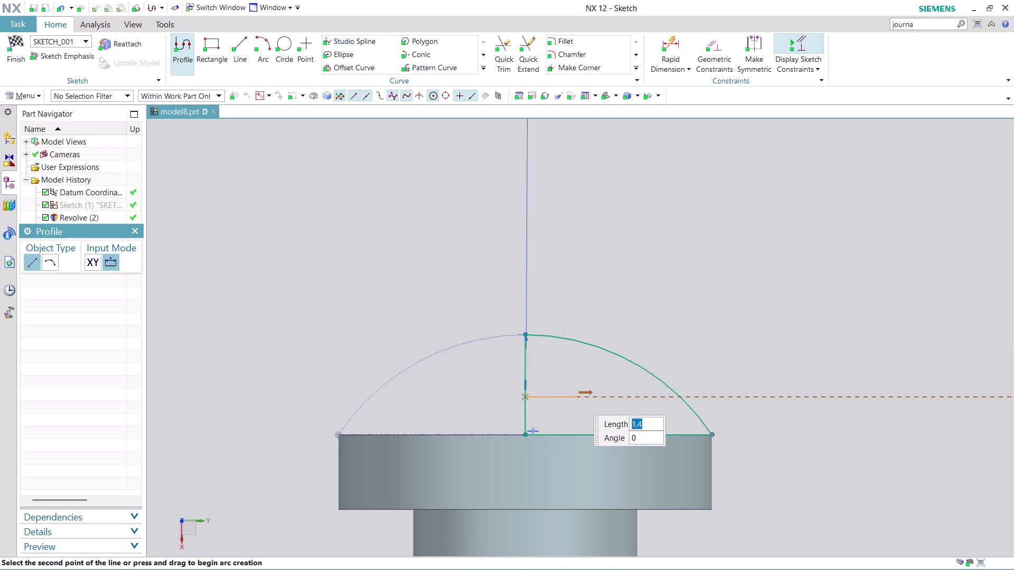
click(576, 397)
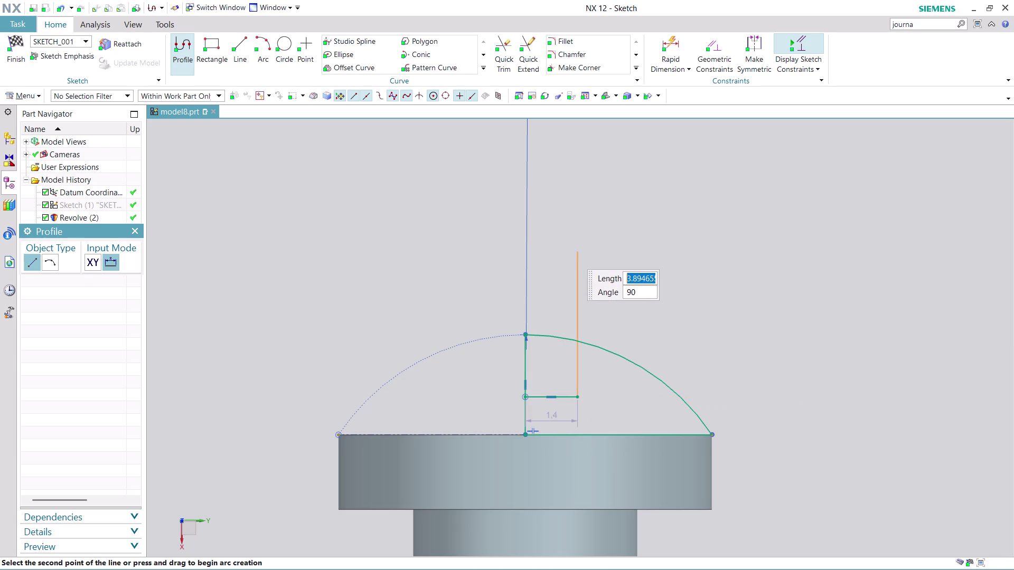
click(584, 240)
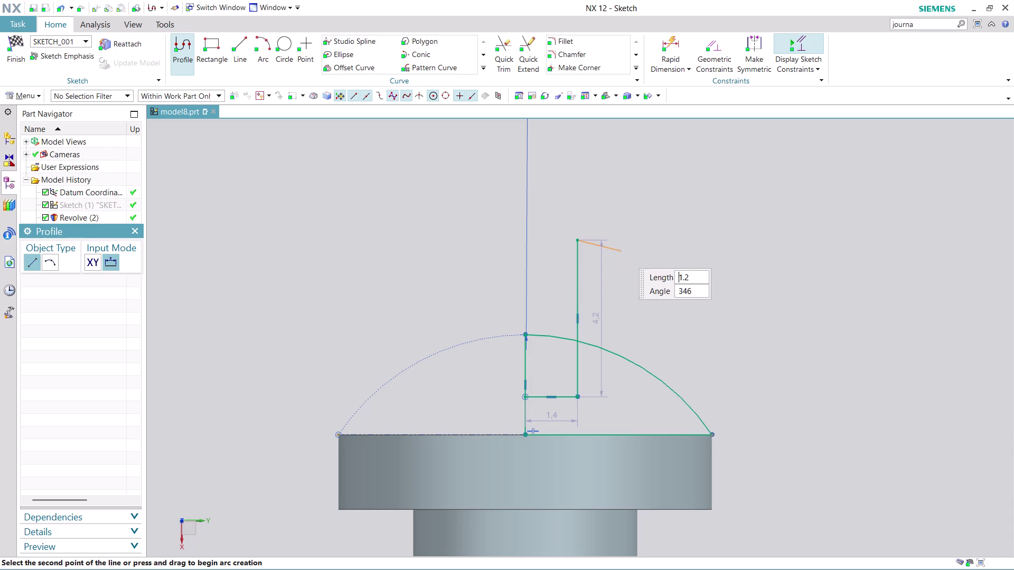
key(Escape)
key(Escape)
scroll(up, 3)
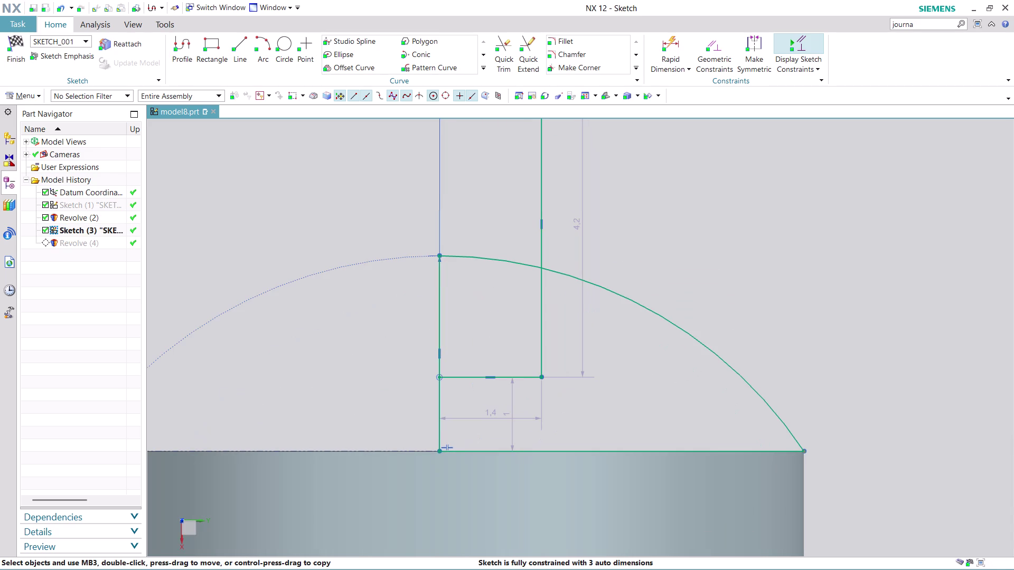
scroll(down, 3)
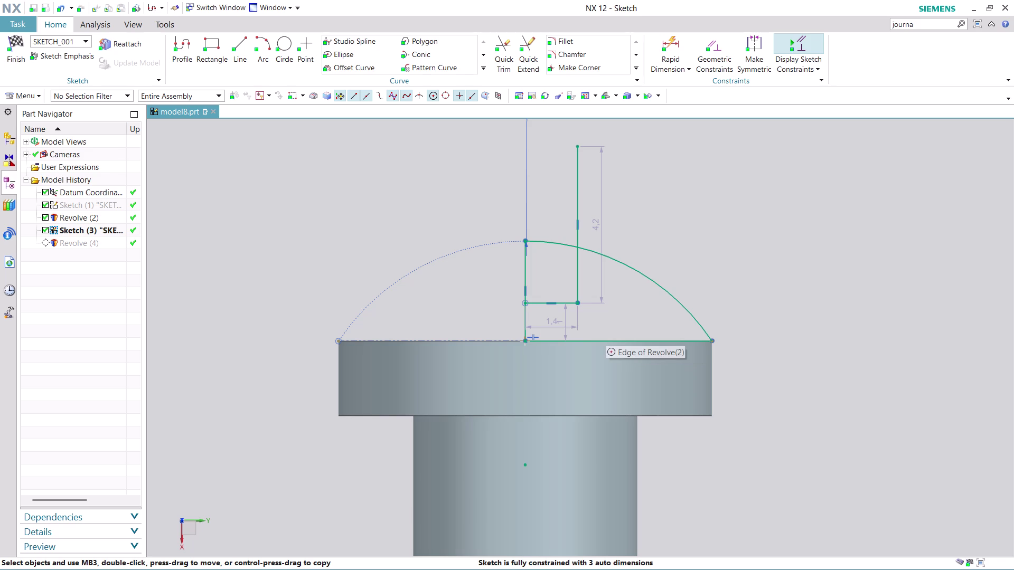
key(Escape)
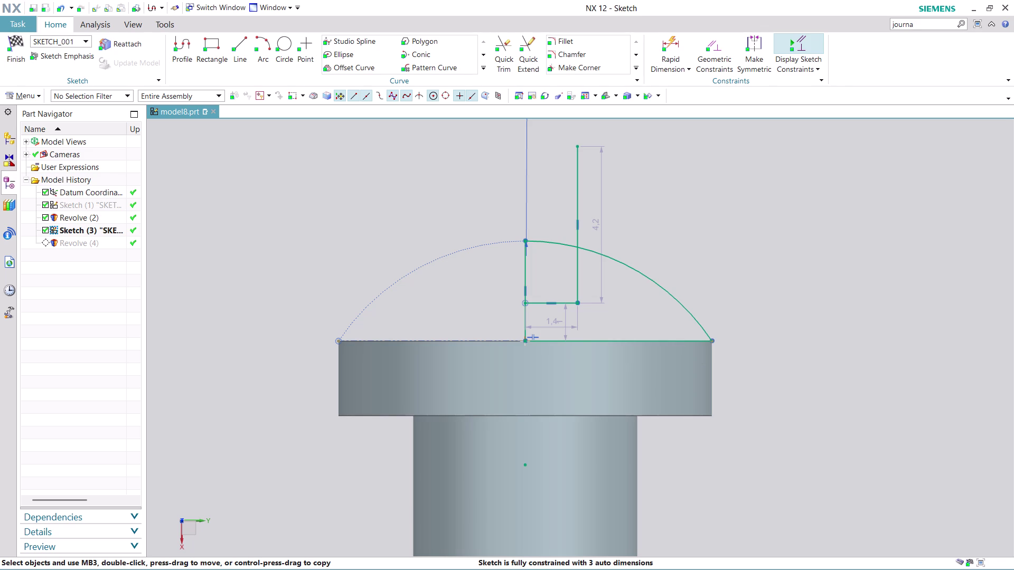
key(Escape)
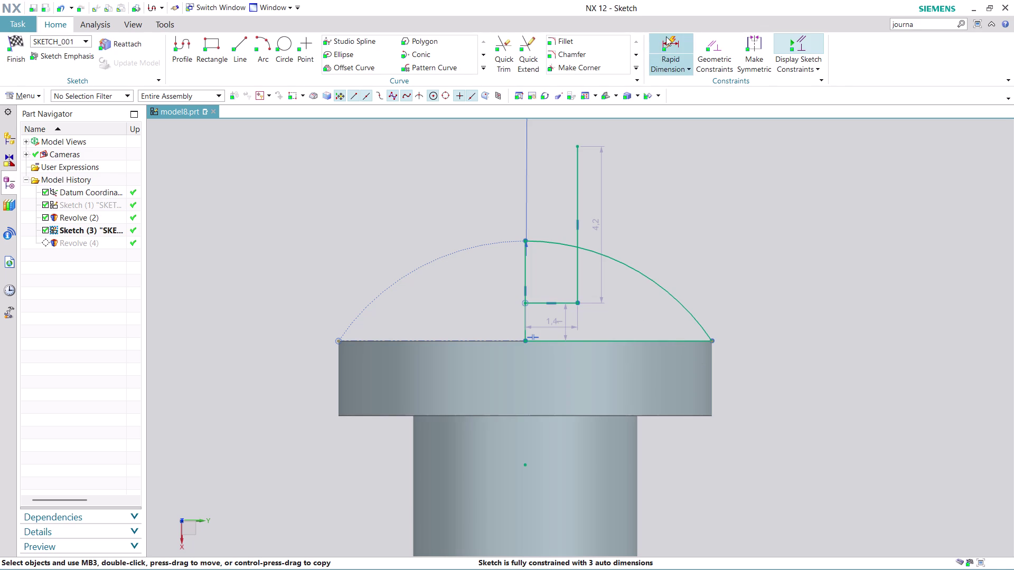
Dimension the slot's horizontal line 2.0 below the top of the dome.
click(666, 36)
scroll(up, 3)
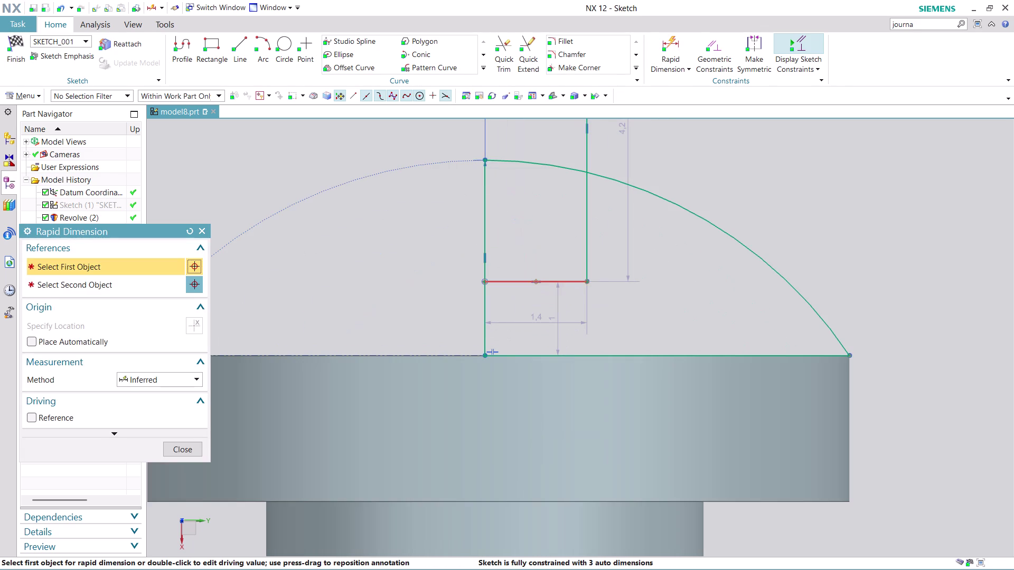
click(564, 280)
scroll(up, 3)
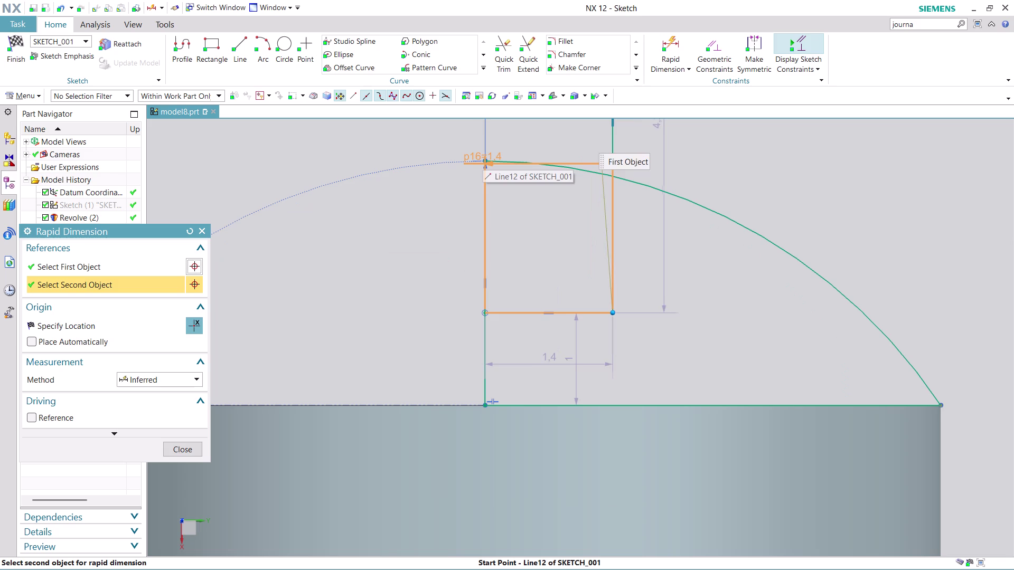
click(484, 159)
click(368, 253)
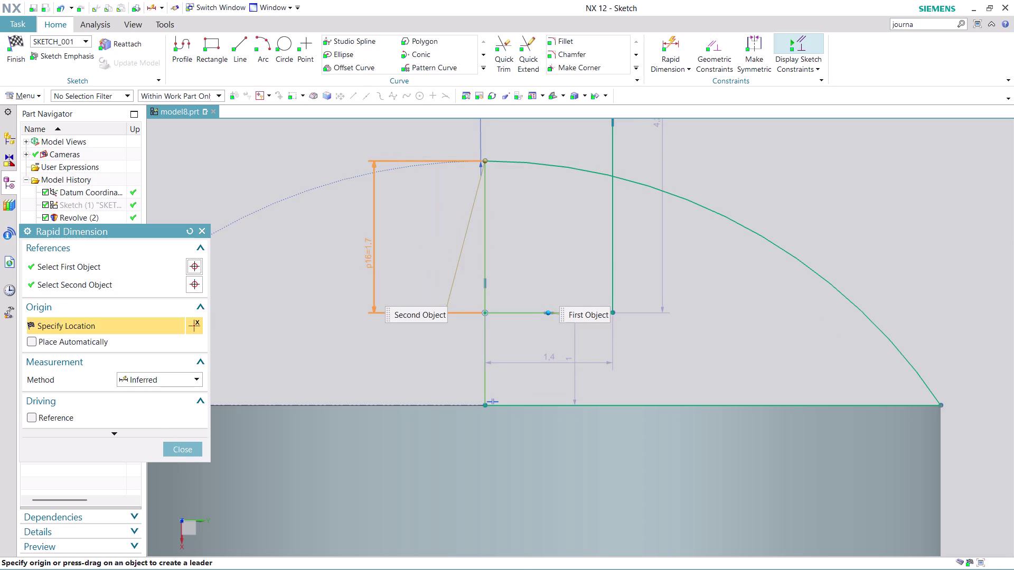
key(2)
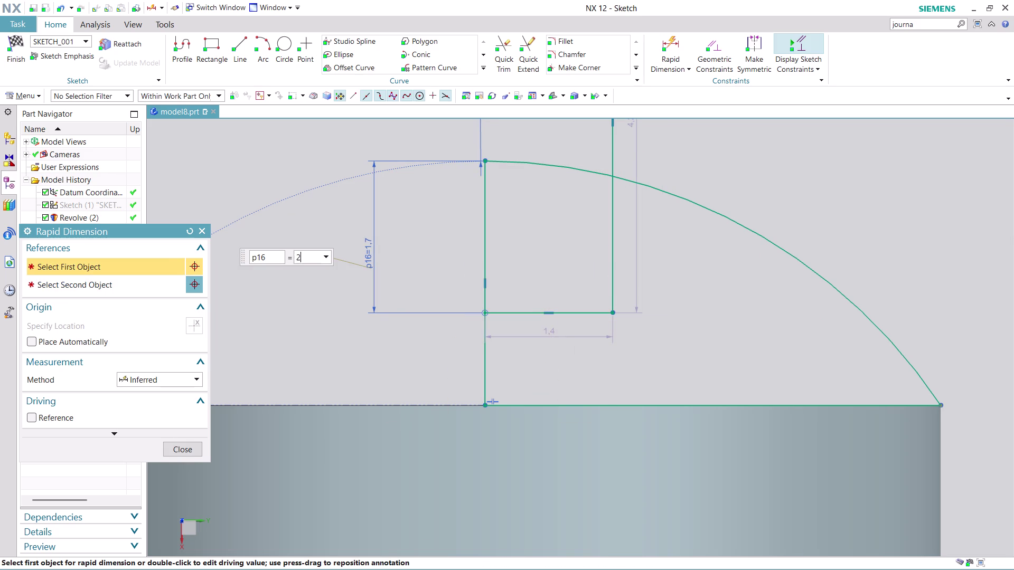
key(Return)
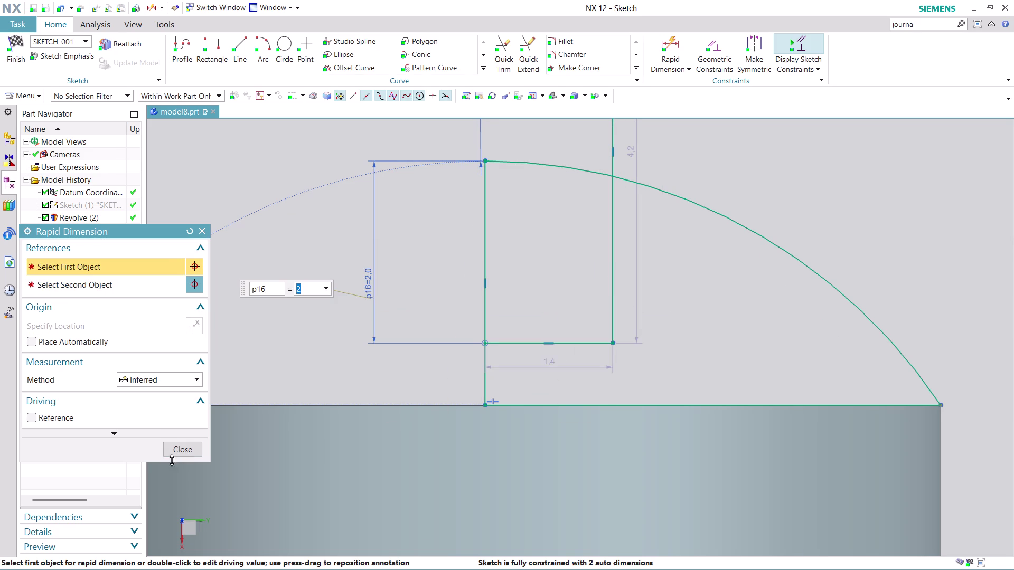
click(185, 446)
Change the 1.4 slot width dimension to 1.
scroll(down, 3)
scroll(up, 3)
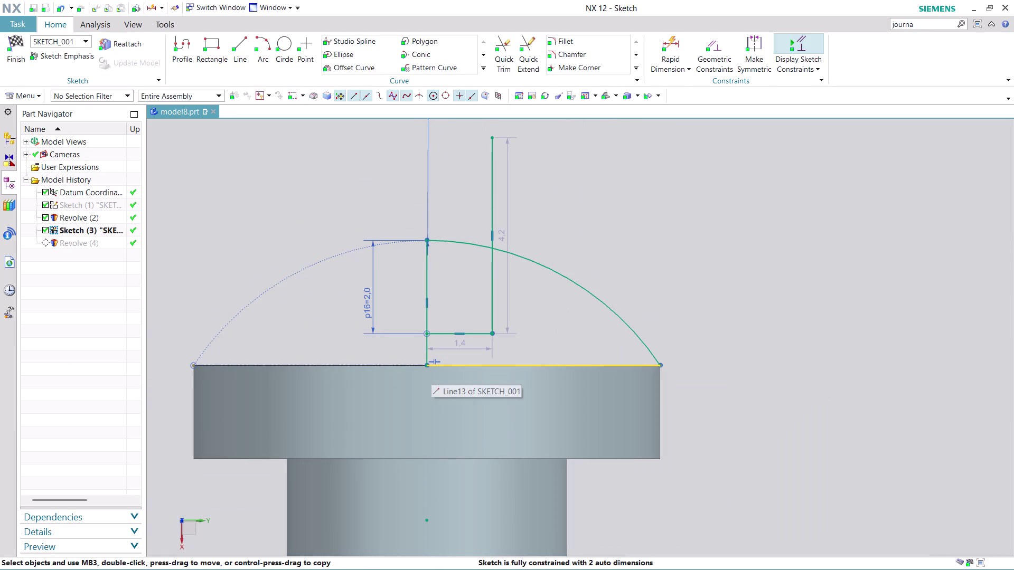
double_click(457, 349)
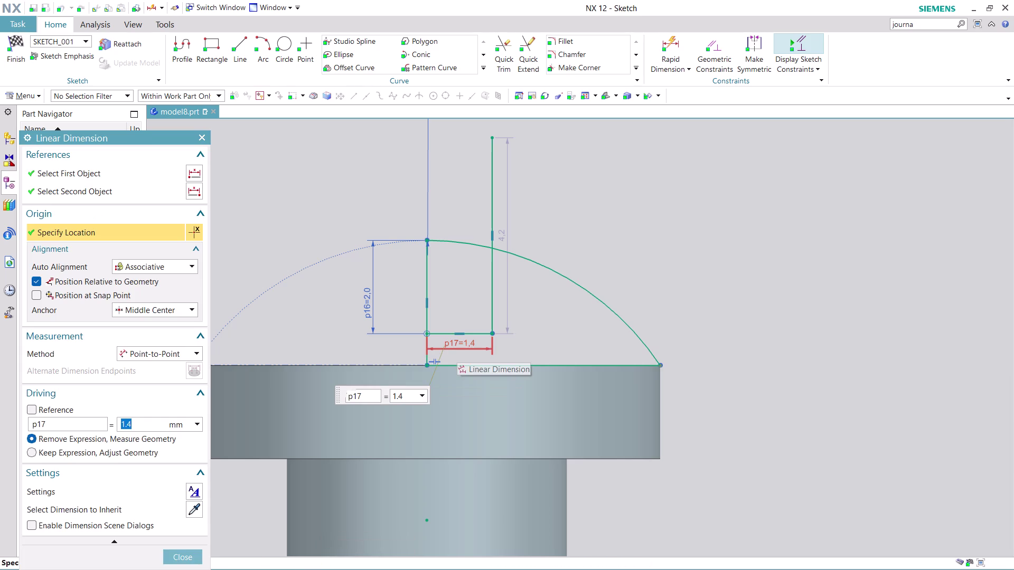
key(1)
key(Return)
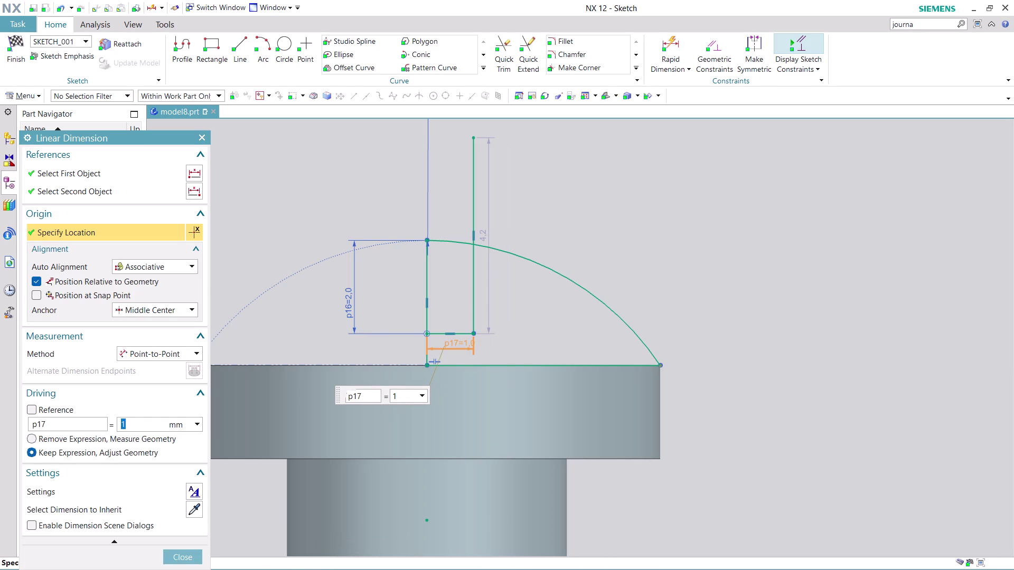
click(185, 560)
scroll(down, 3)
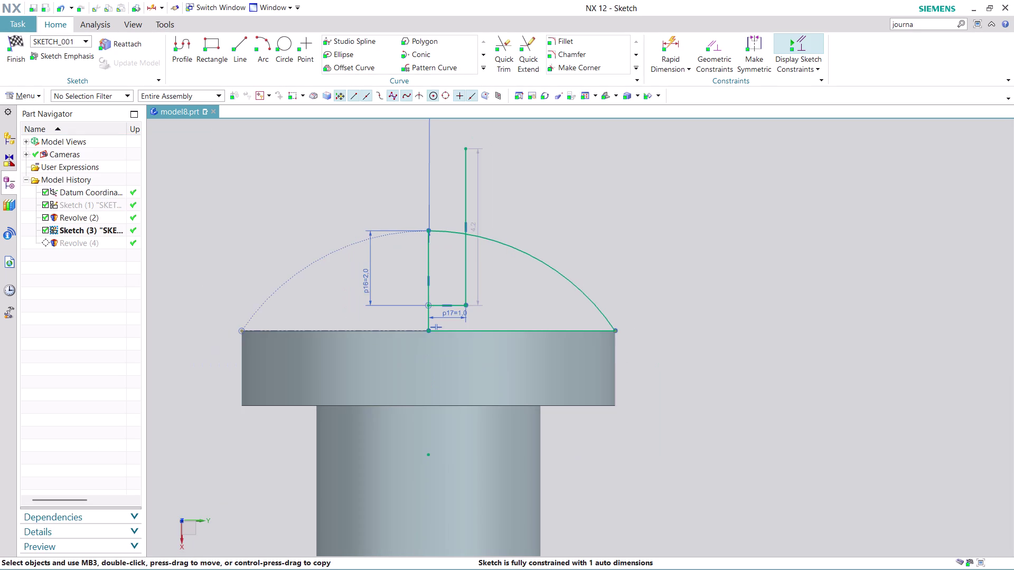
scroll(up, 3)
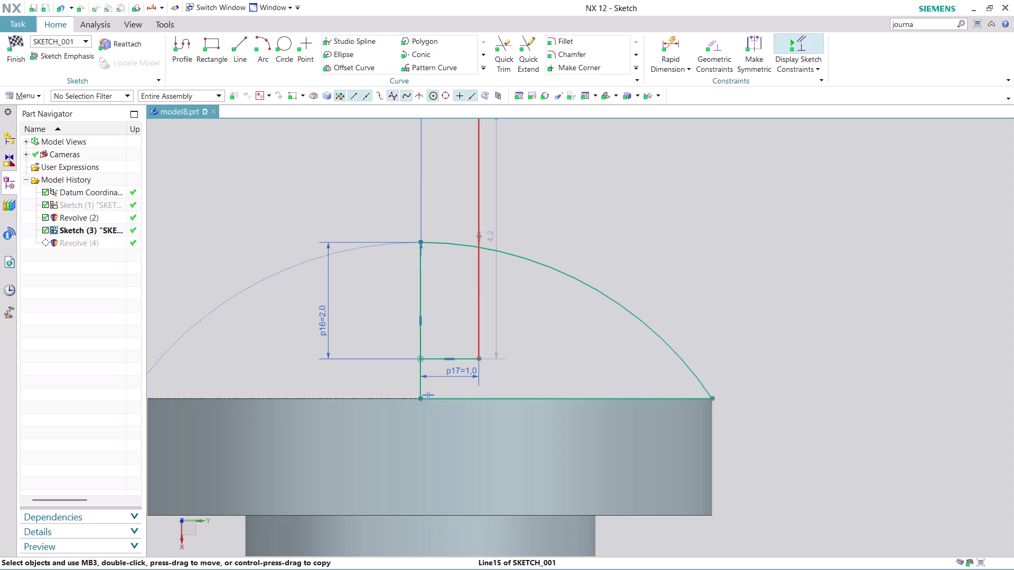
Change the 4.2 upright side dimension to 2.
double_click(497, 268)
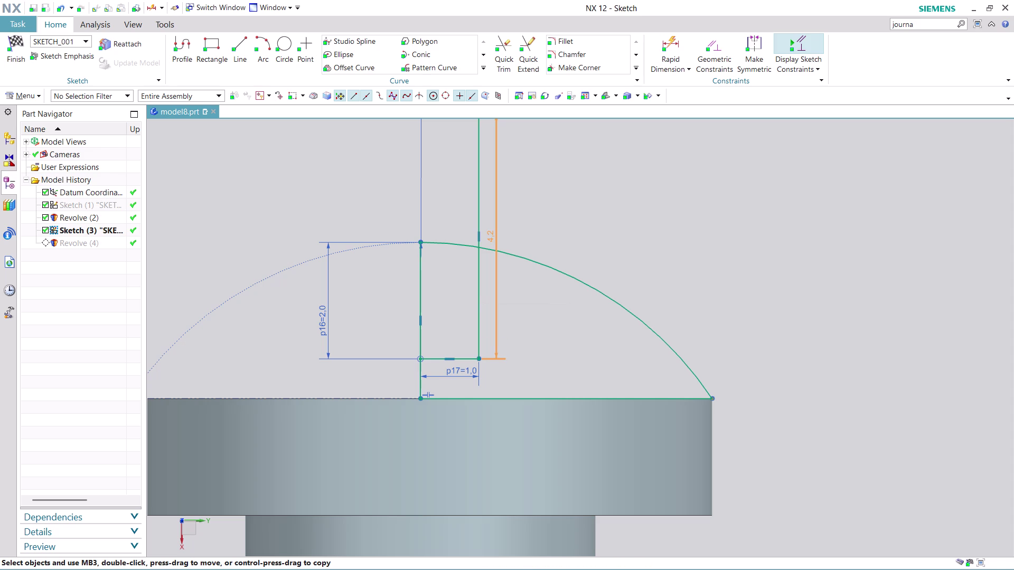
double_click(496, 268)
key(2)
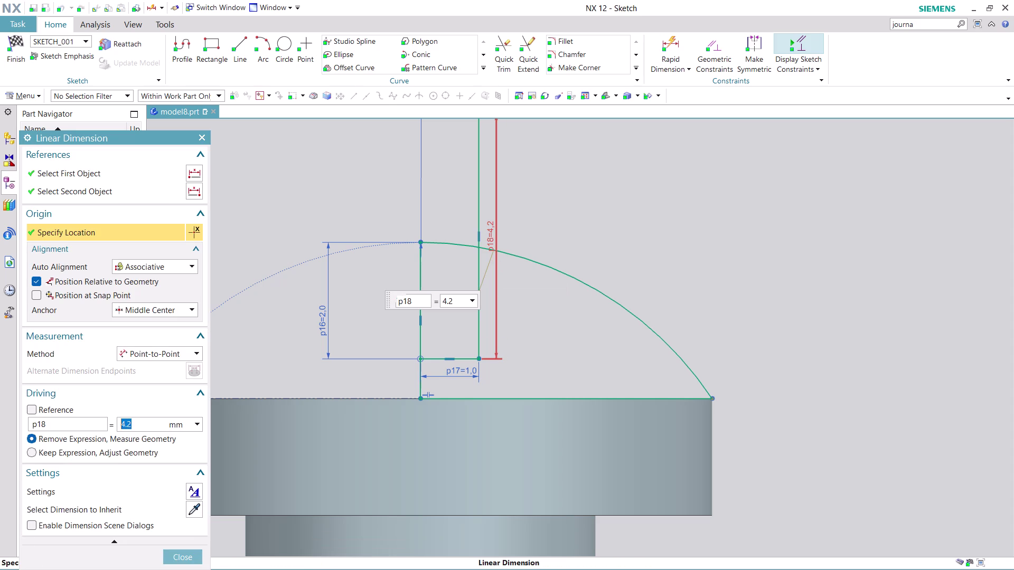
key(Return)
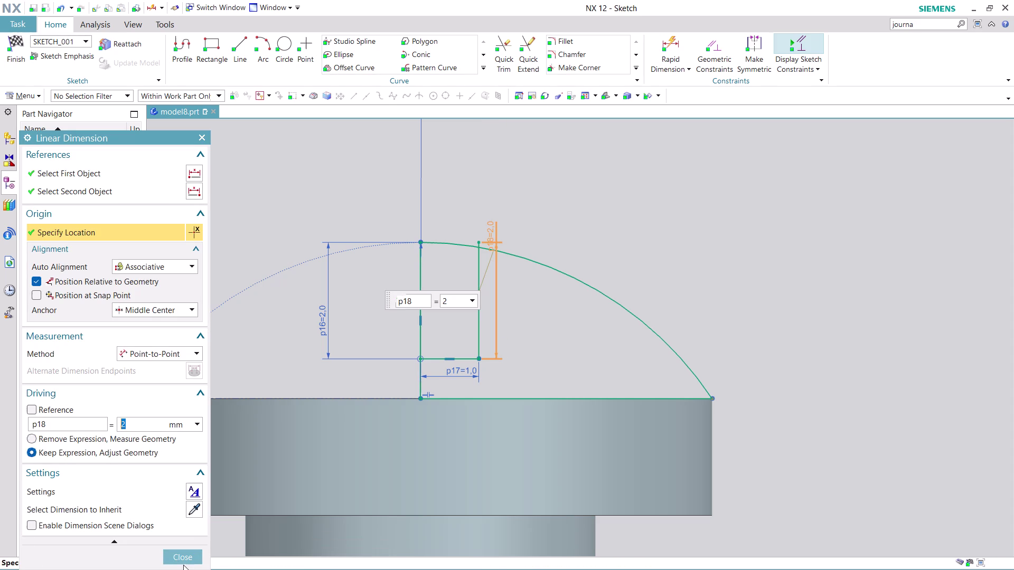
click(181, 556)
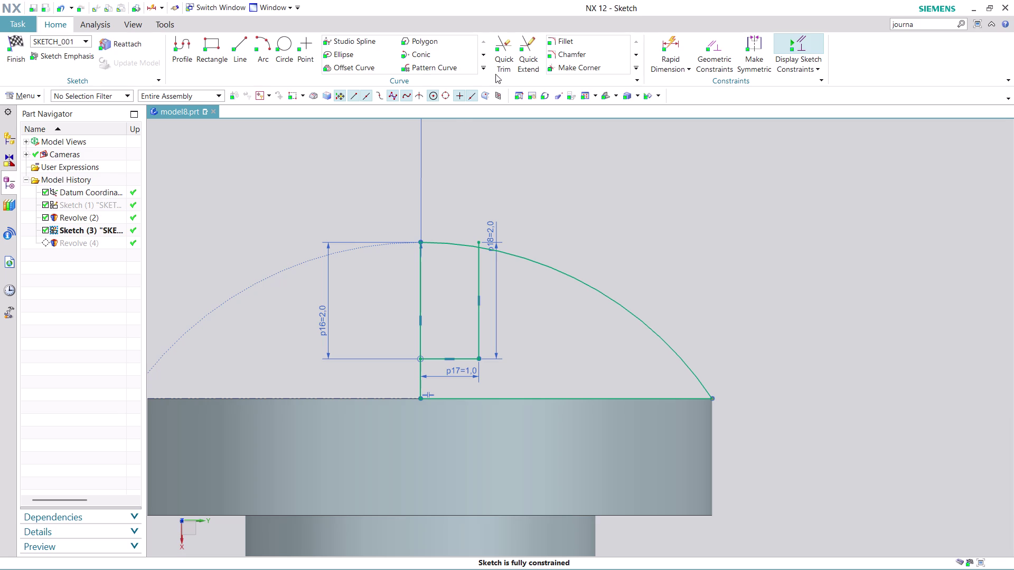
click(507, 44)
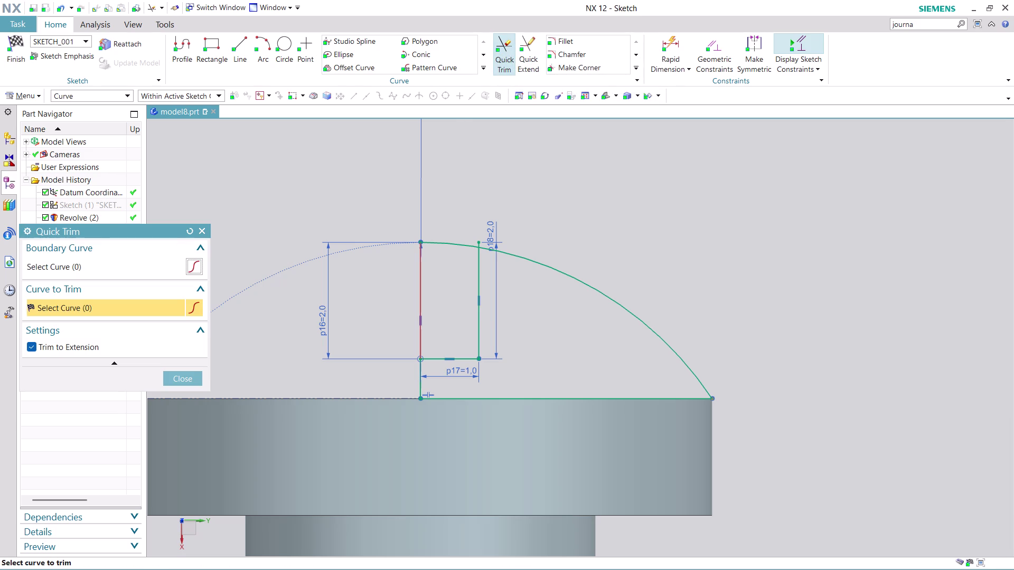
Trim away the axis line and dome arc pieces over the slot, then close Quick Trim.
click(421, 290)
click(443, 247)
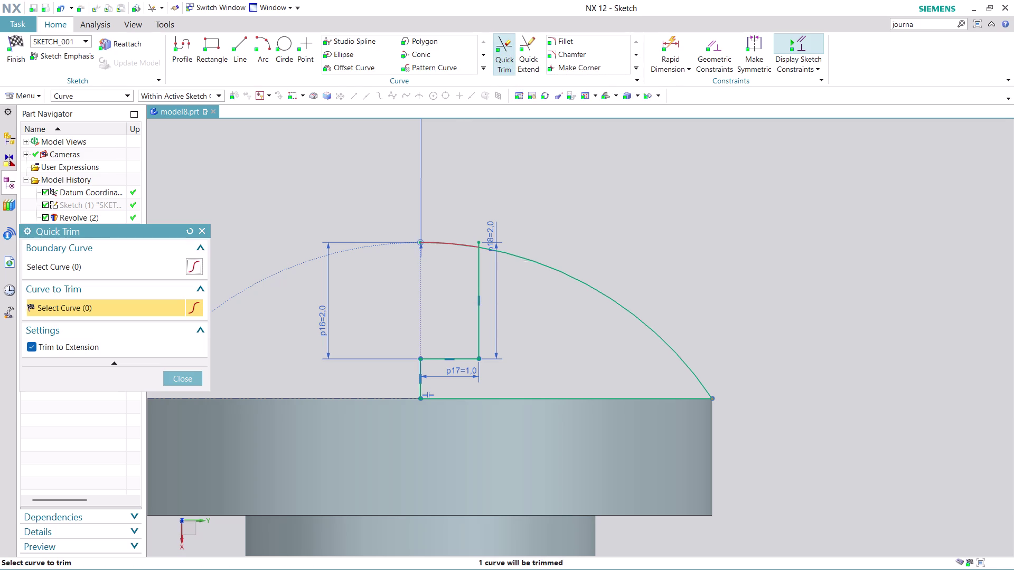
scroll(up, 3)
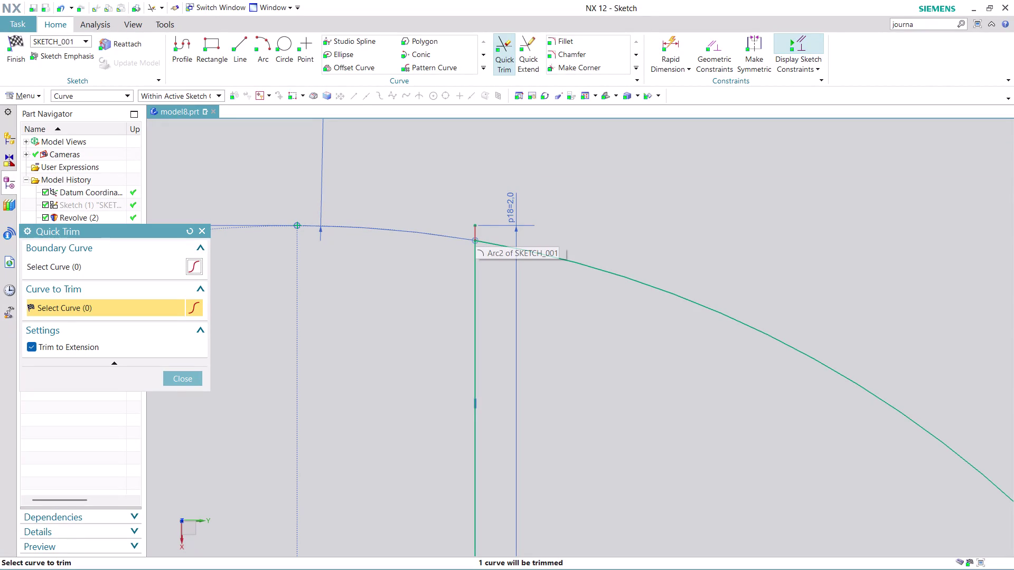
scroll(down, 3)
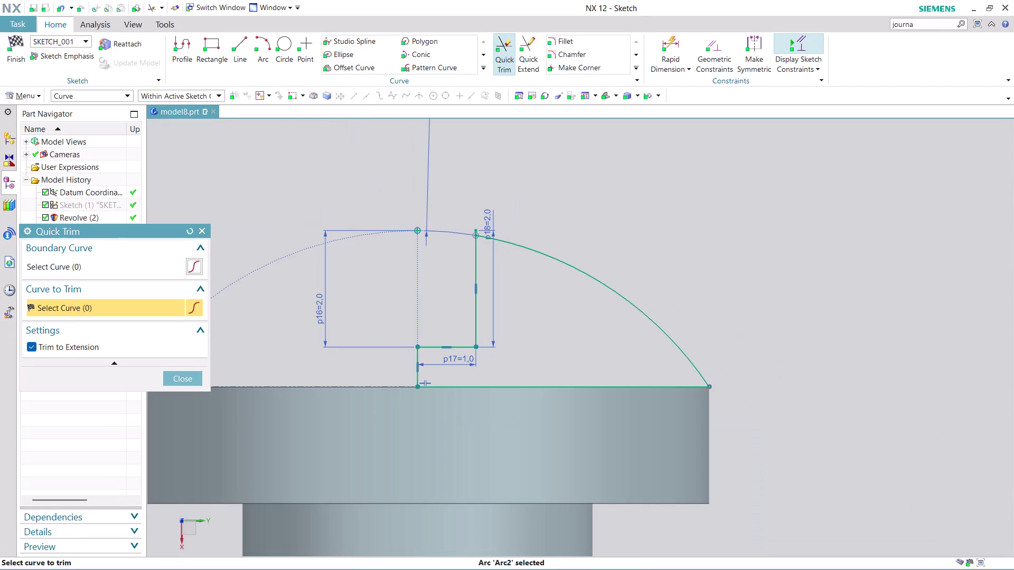
scroll(down, 3)
scroll(up, 3)
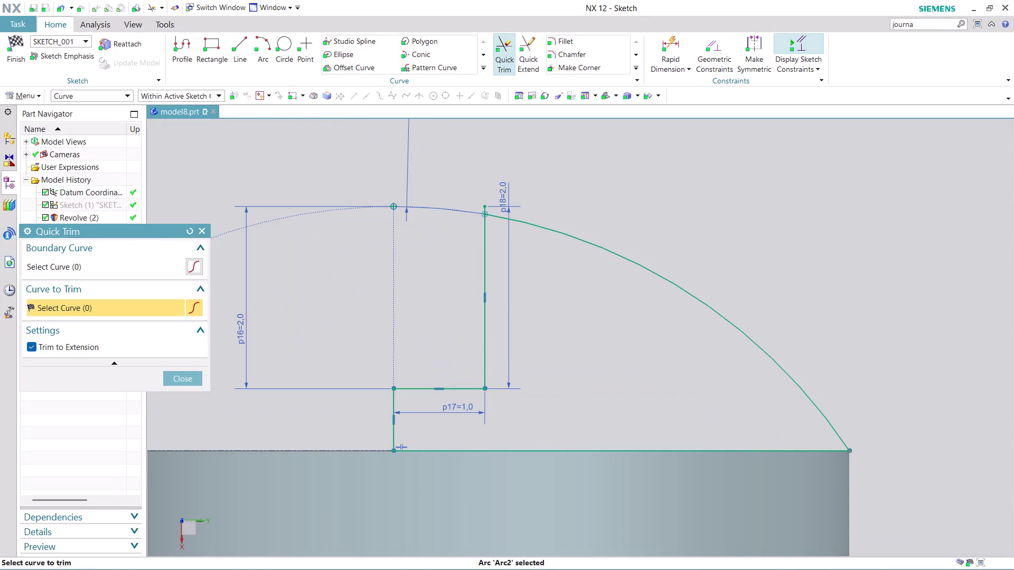
scroll(down, 3)
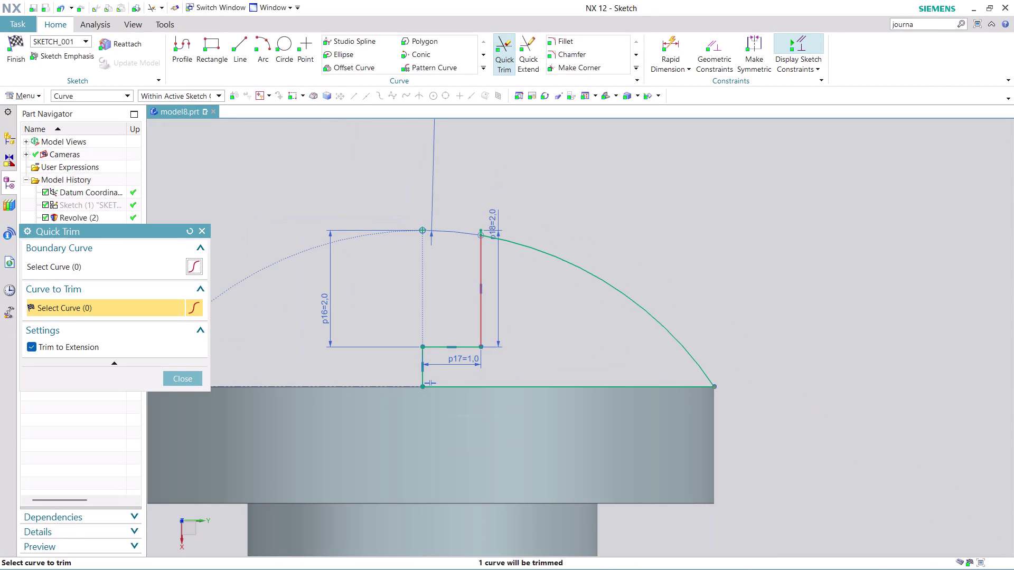
click(184, 375)
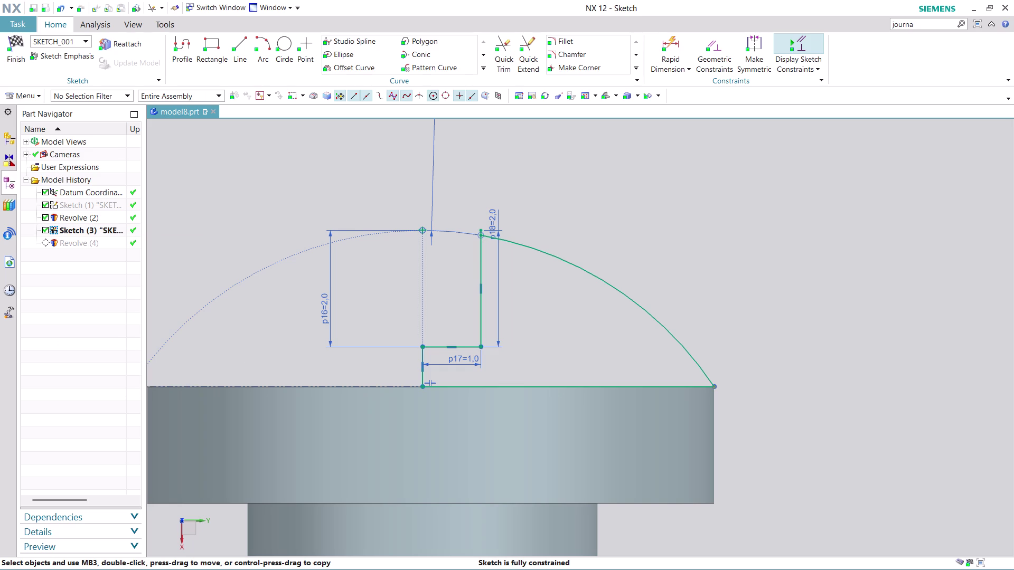
Bring up the context options for the Arc2 dome reference curve.
scroll(down, 3)
scroll(up, 3)
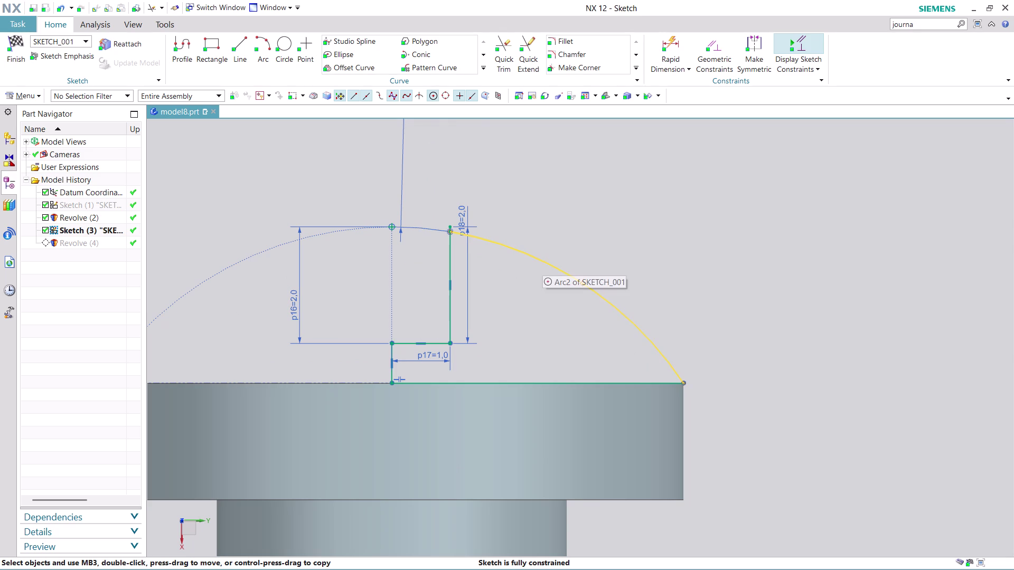
right_click(543, 261)
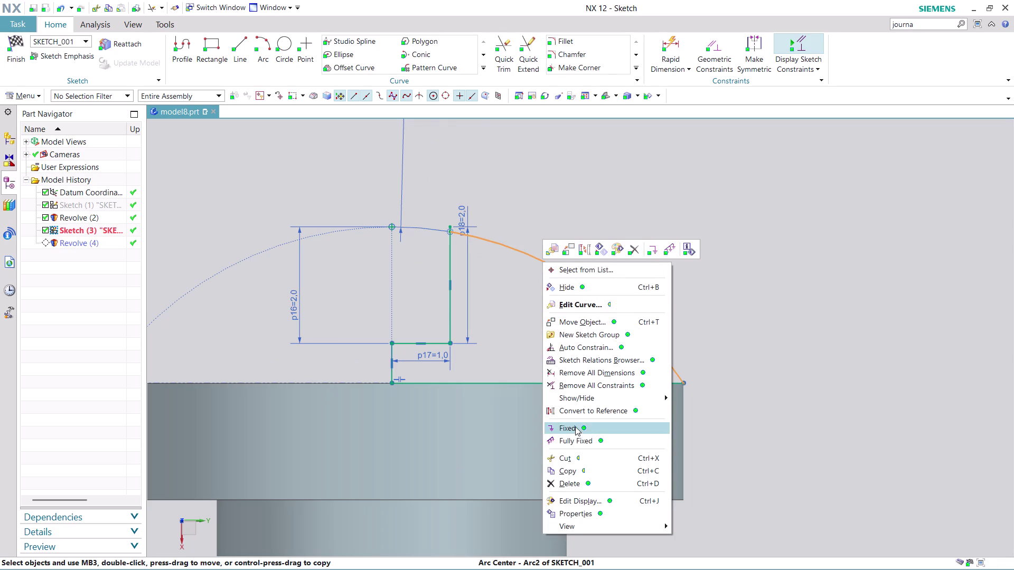
Replace the old dome arc with a radius-6 arc from the slot top to the head corner.
click(580, 482)
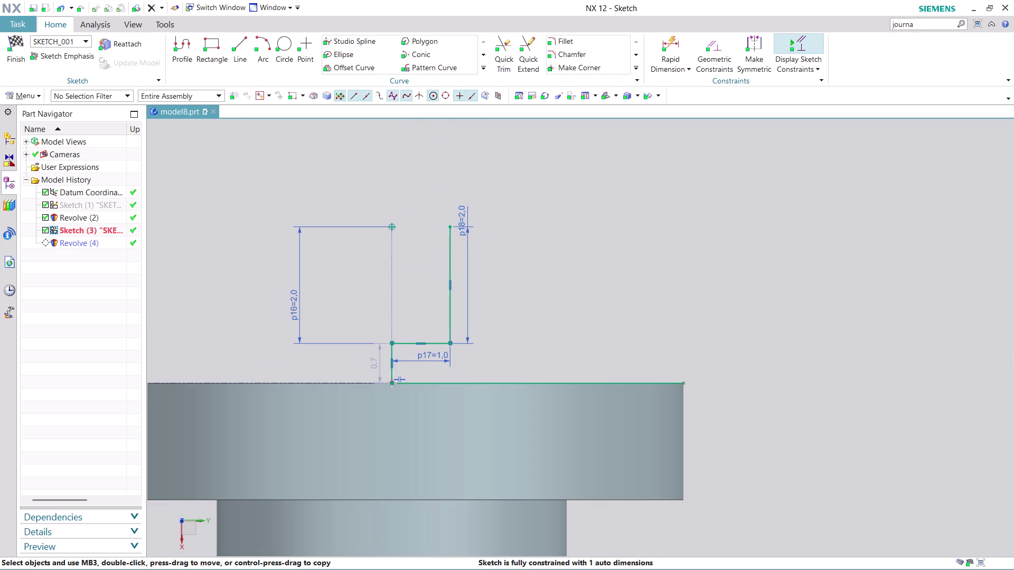
click(261, 37)
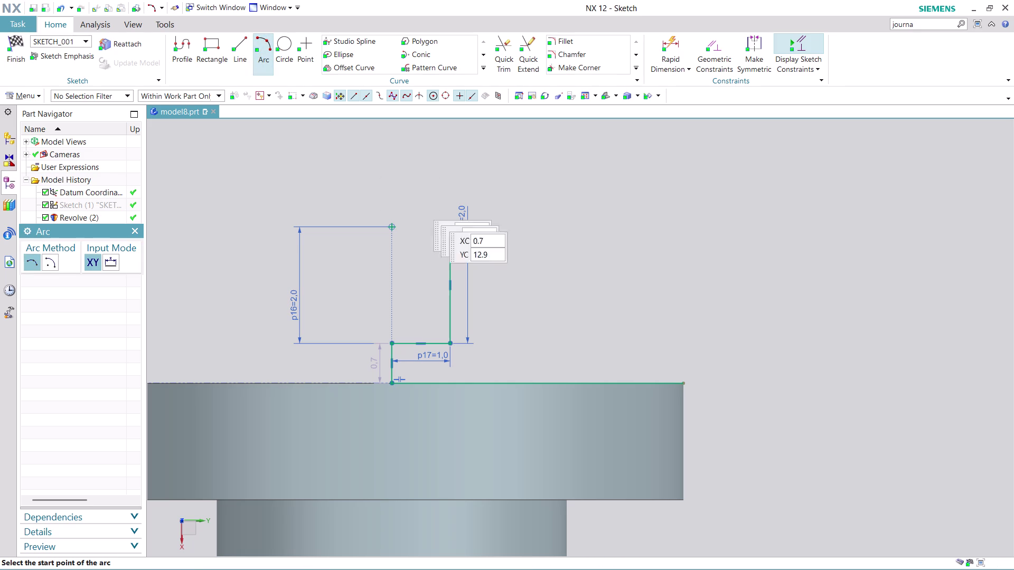
click(684, 380)
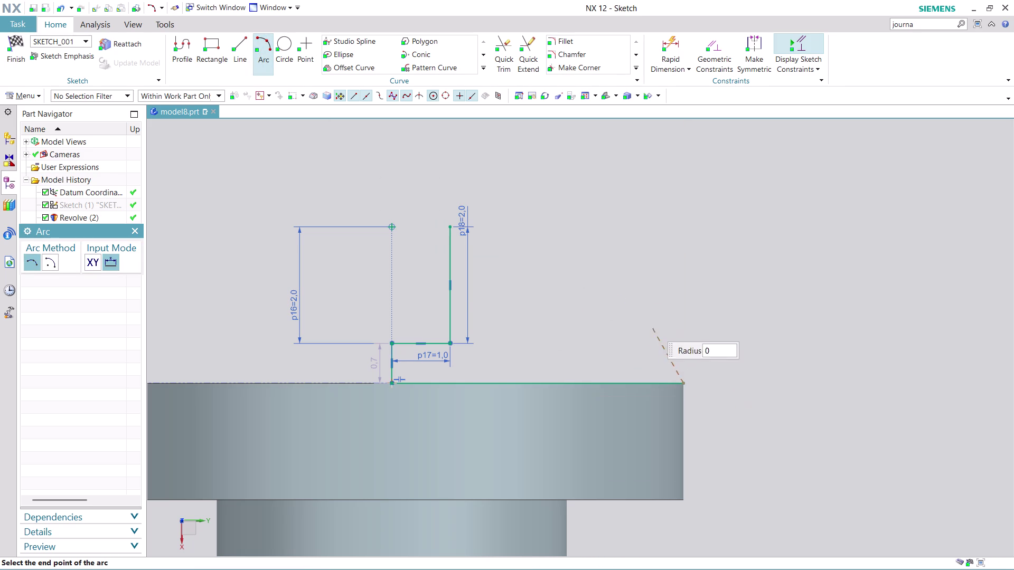
click(448, 227)
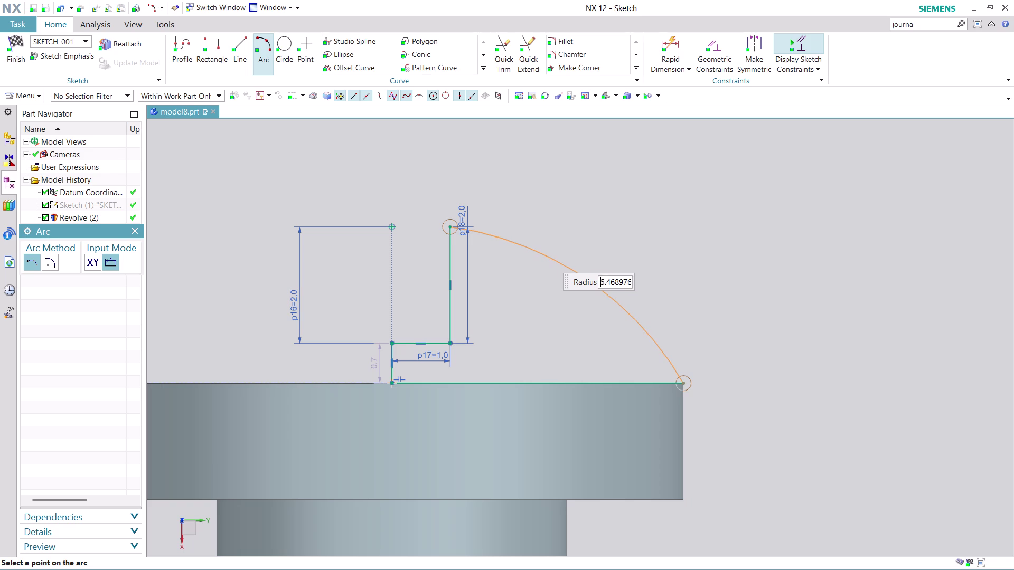
key(6)
key(Return)
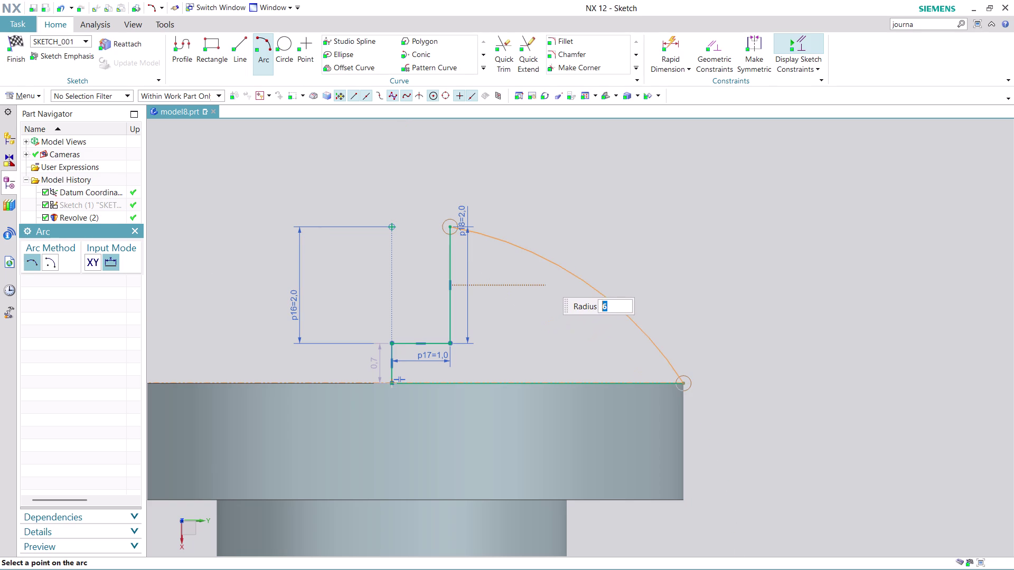
click(545, 280)
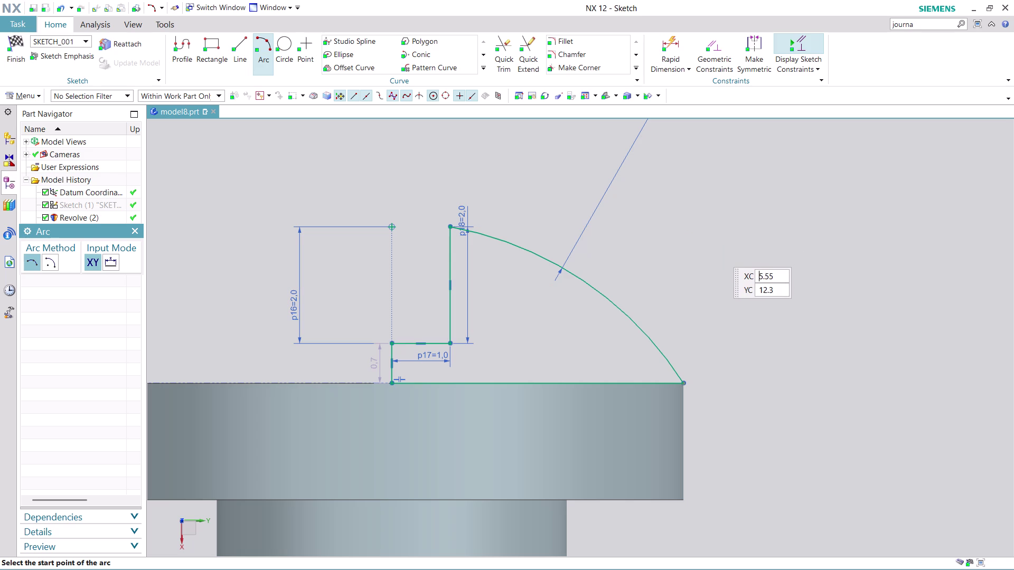
Stop arc drawing and finish the sketch.
key(Escape)
scroll(down, 3)
scroll(up, 3)
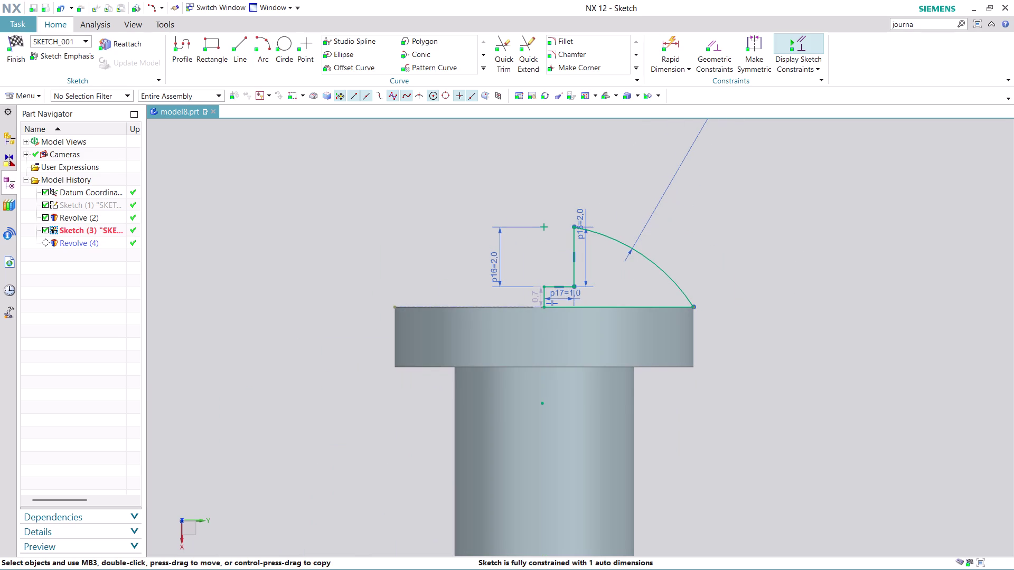
click(8, 54)
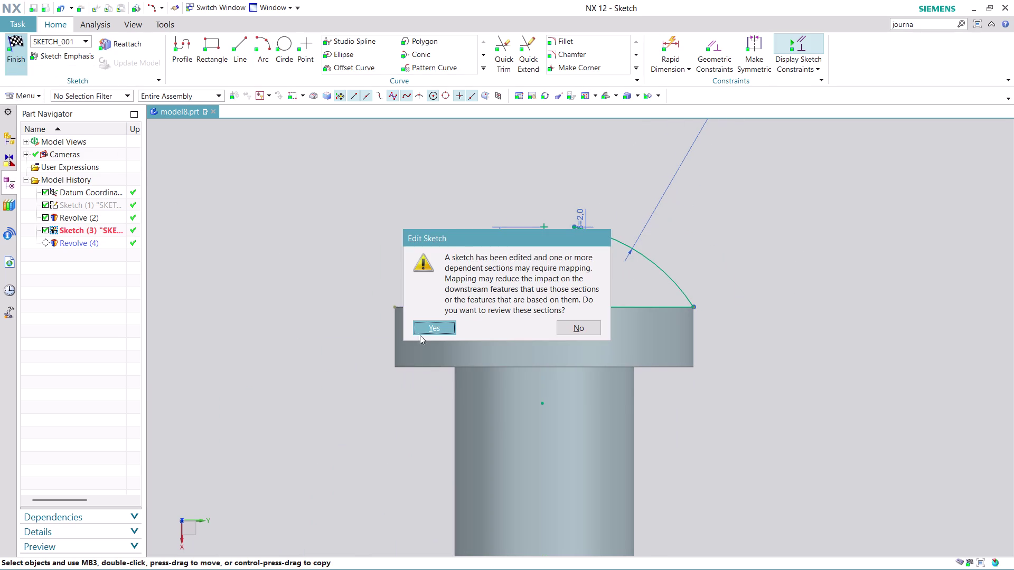
Accept the dependent-section review, cancel it, finish the sketch, and decline the second review.
click(438, 327)
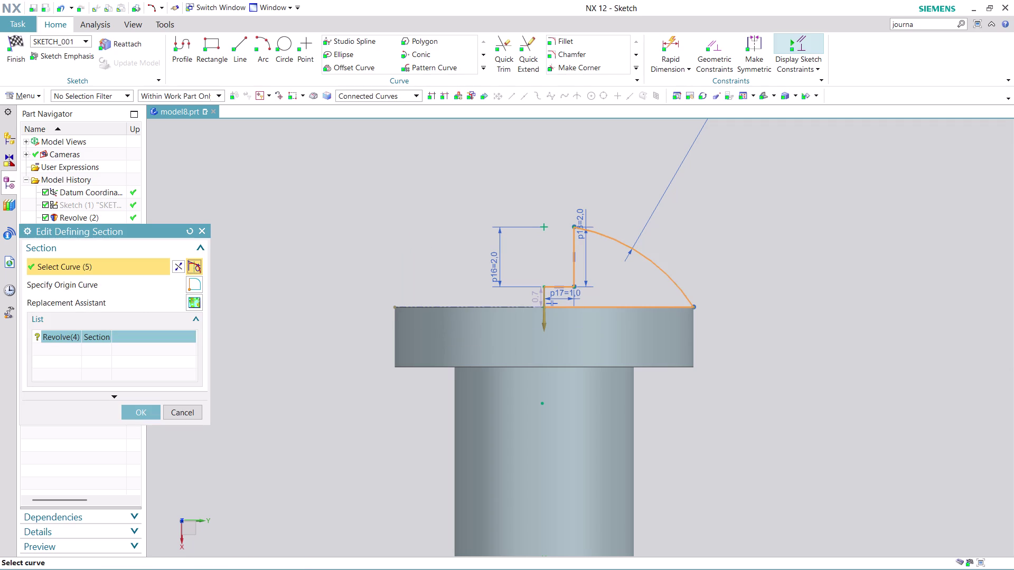
click(146, 409)
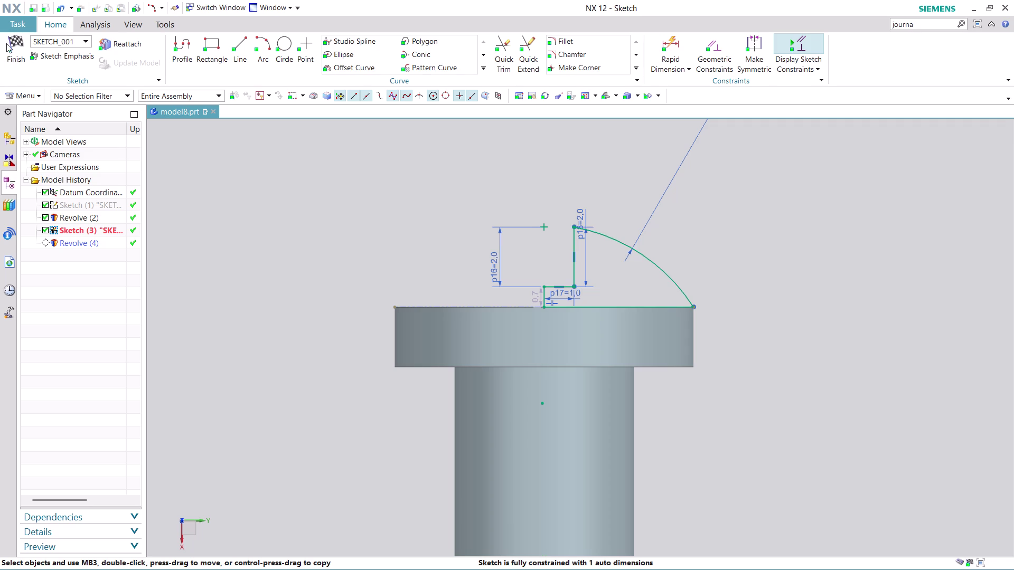
click(17, 57)
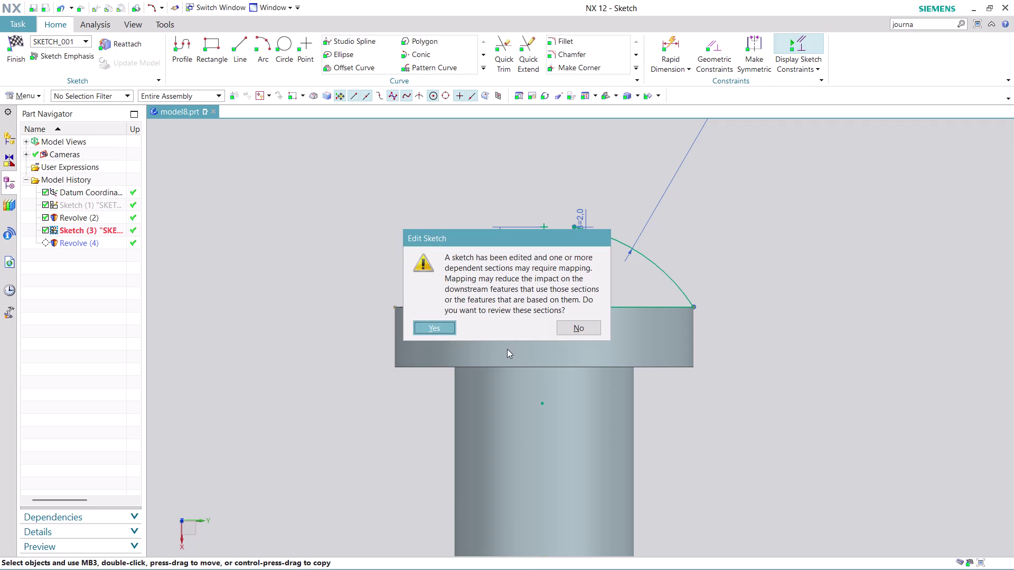
click(577, 331)
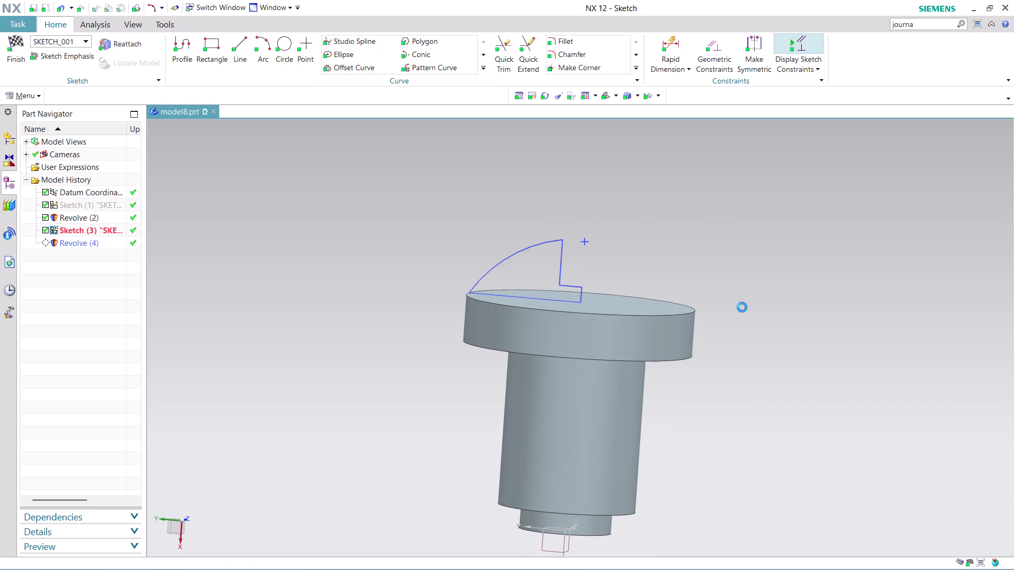
Orbit the view to inspect the rebuilt dome and undo the last change.
scroll(up, 3)
middle_drag(676, 237, 669, 299)
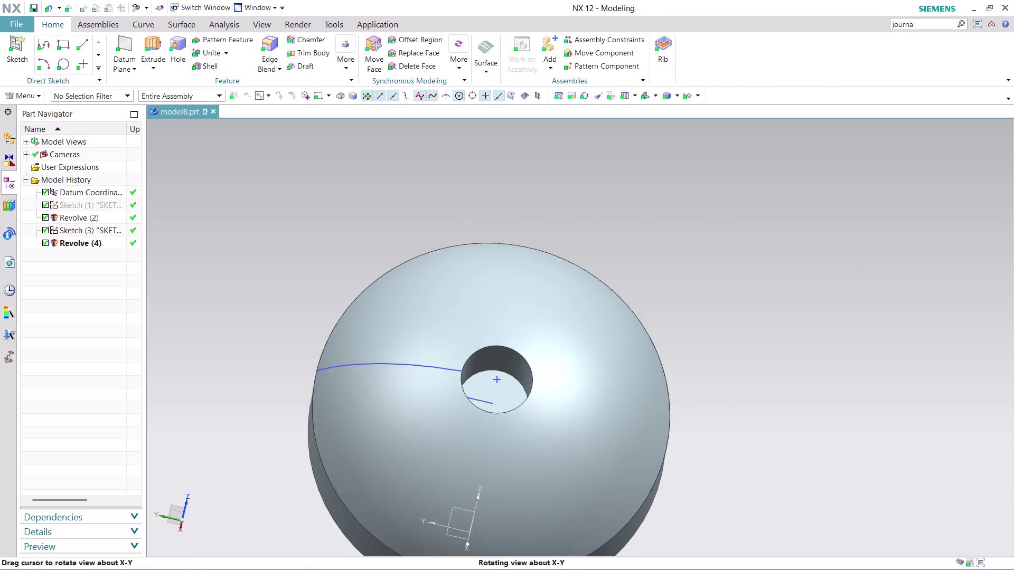
middle_drag(669, 299, 669, 301)
scroll(up, 3)
scroll(down, 3)
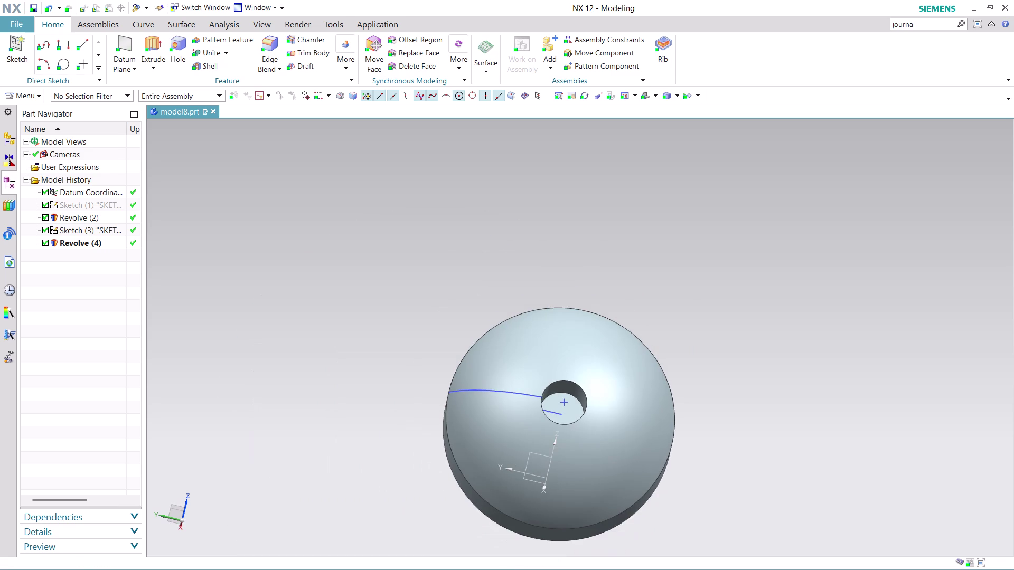
key(ctrl+z)
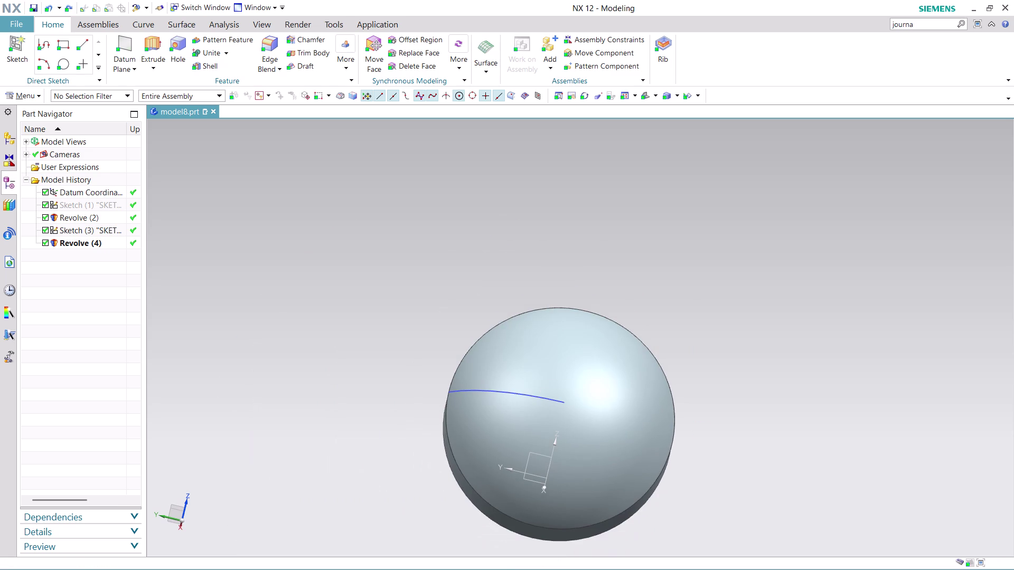
Reopen the dome sketch, Sketch (3), with Edit with Rollback.
right_click(72, 243)
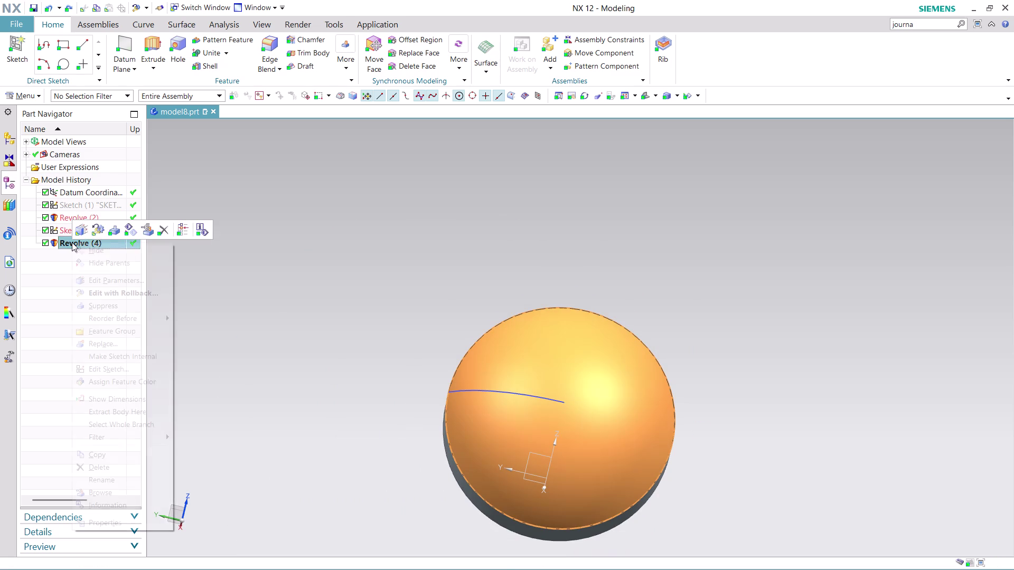
click(222, 276)
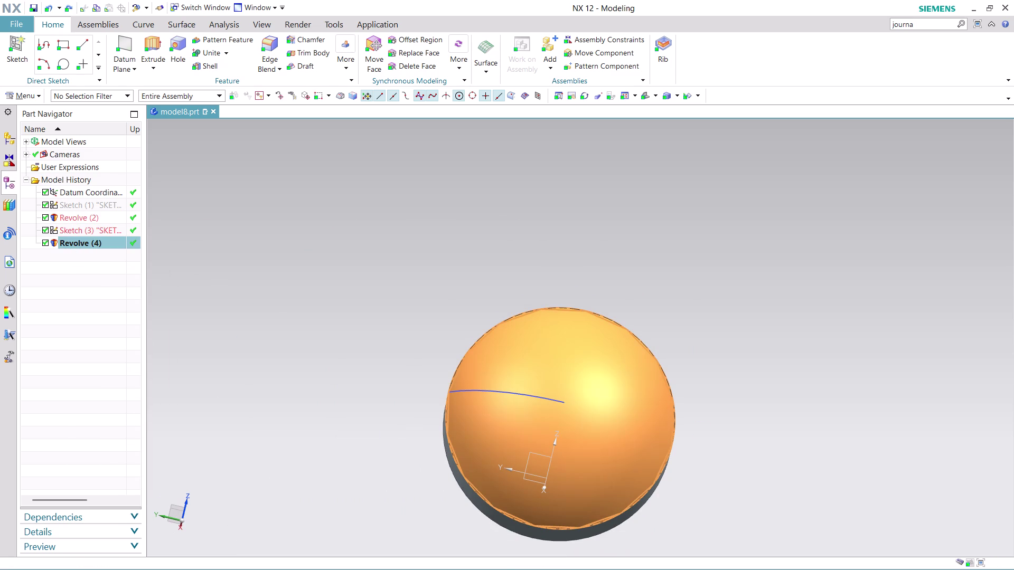
key(Escape)
right_click(72, 228)
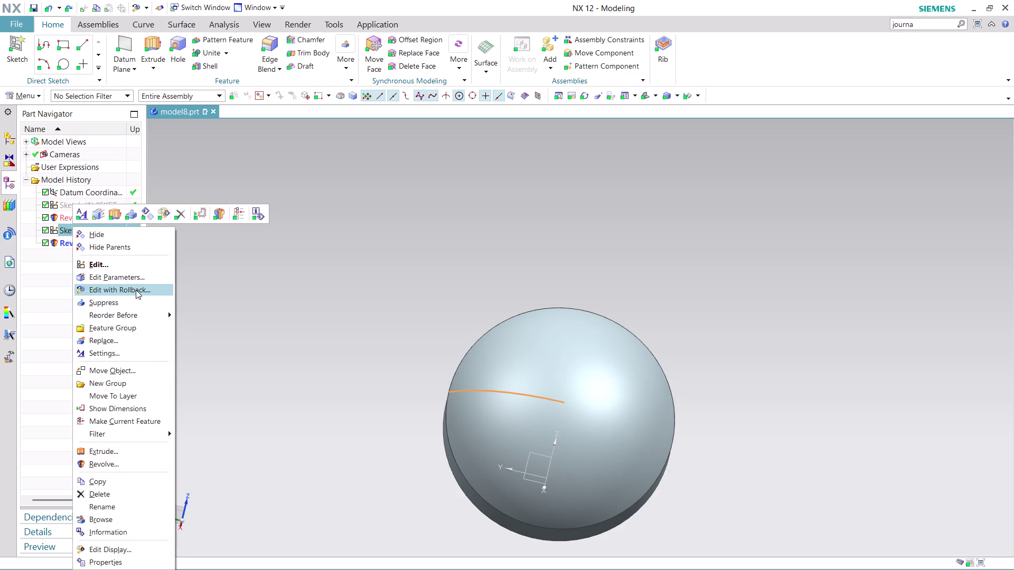
click(136, 290)
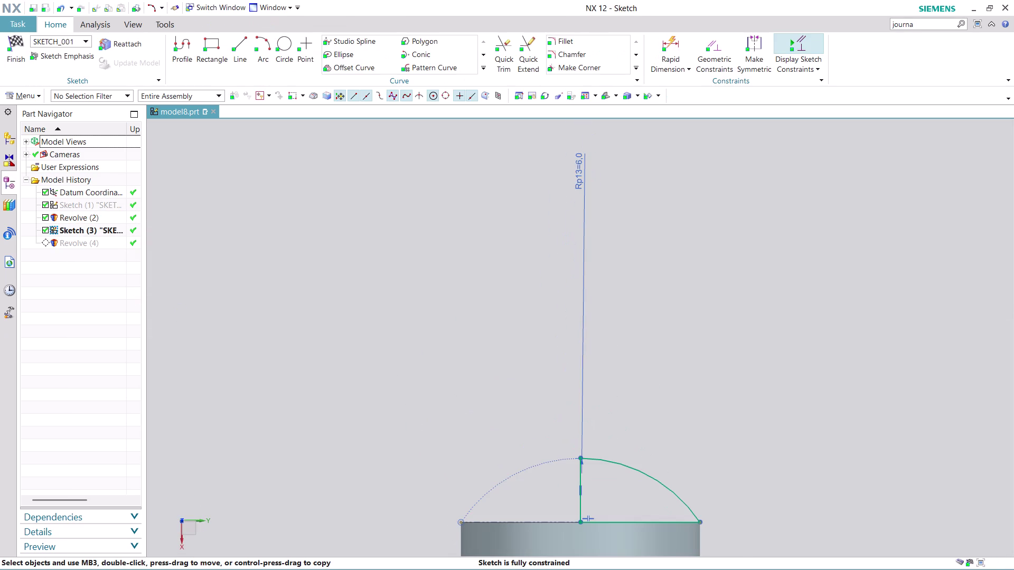
Inspect the slotted dome profile up close, then finish the dome sketch.
scroll(up, 3)
scroll(down, 3)
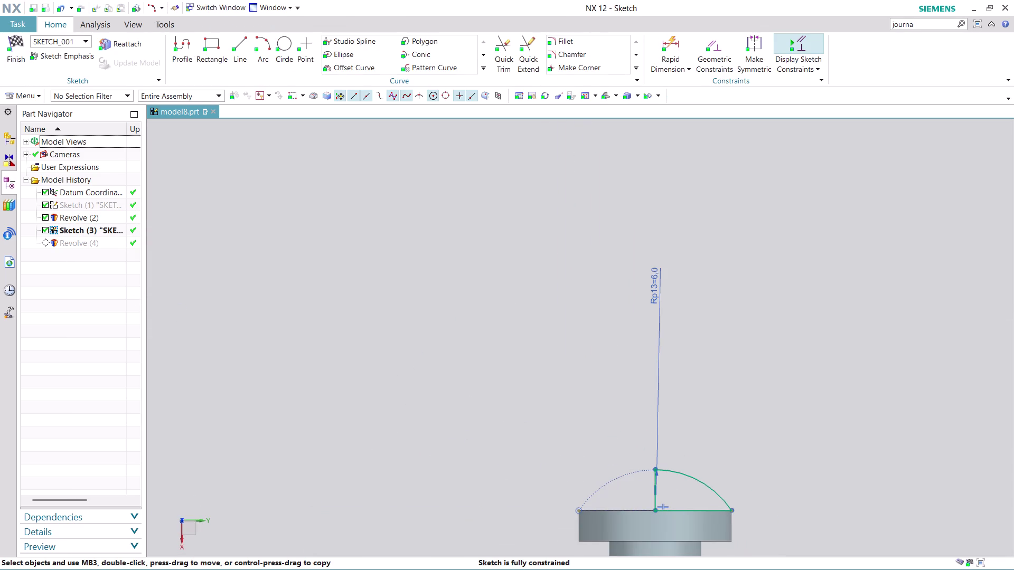
middle_drag(803, 483, 699, 366)
scroll(up, 3)
scroll(up, 3)
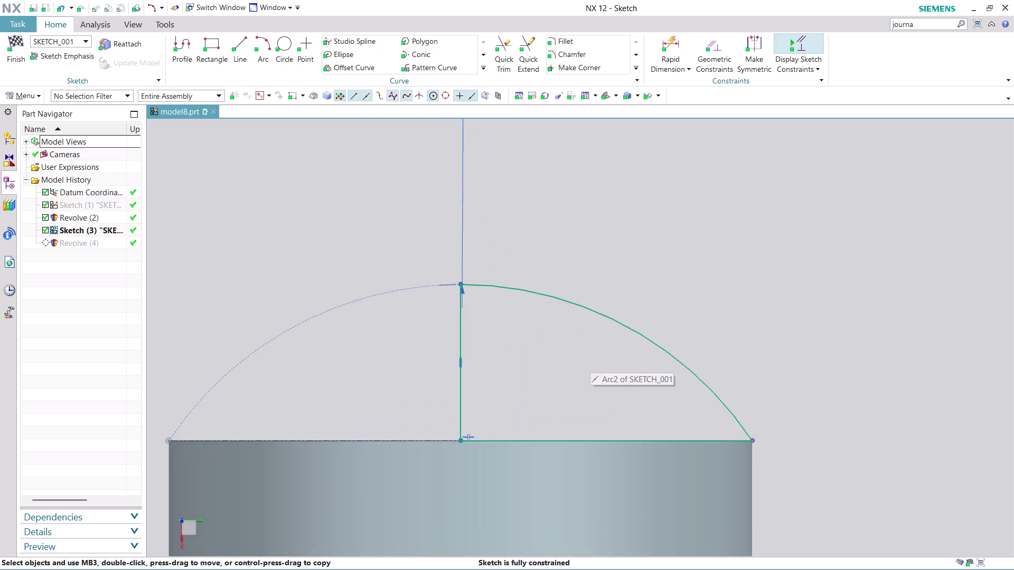
scroll(up, 3)
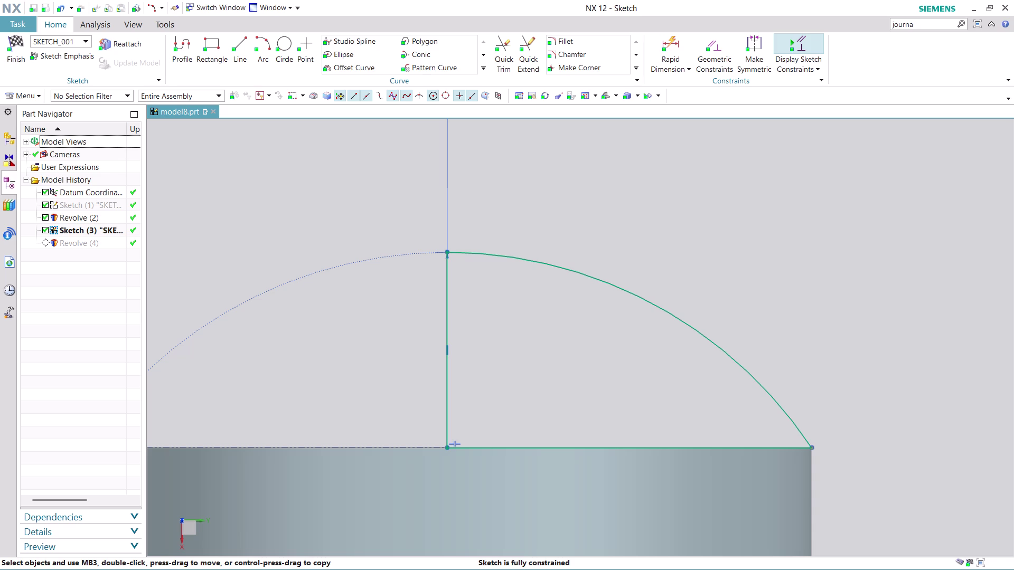
key(Escape)
click(13, 58)
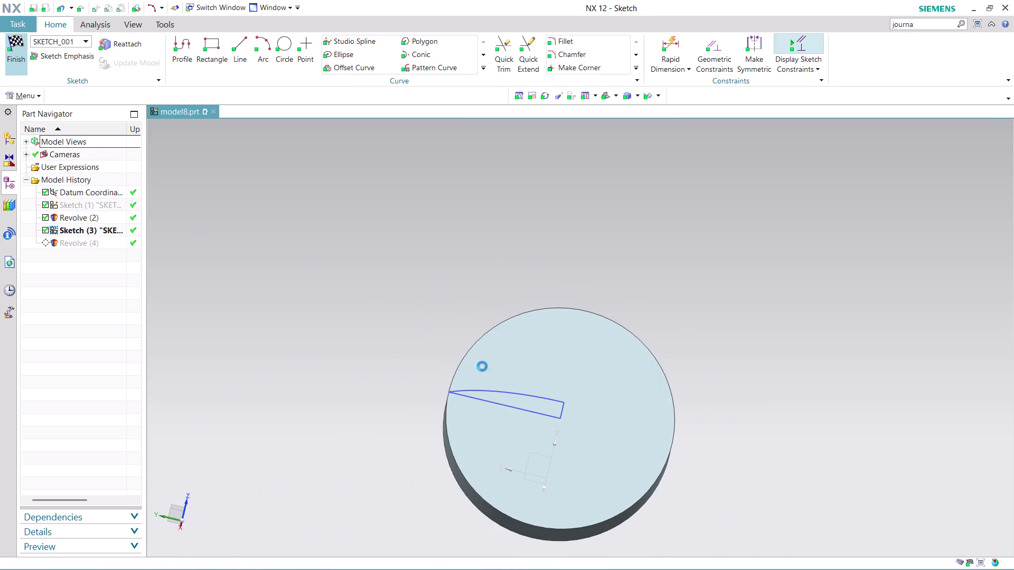
Delete the unwanted arc sketch, Sketch (3), from the Part Navigator history.
scroll(up, 3)
middle_drag(678, 506, 682, 453)
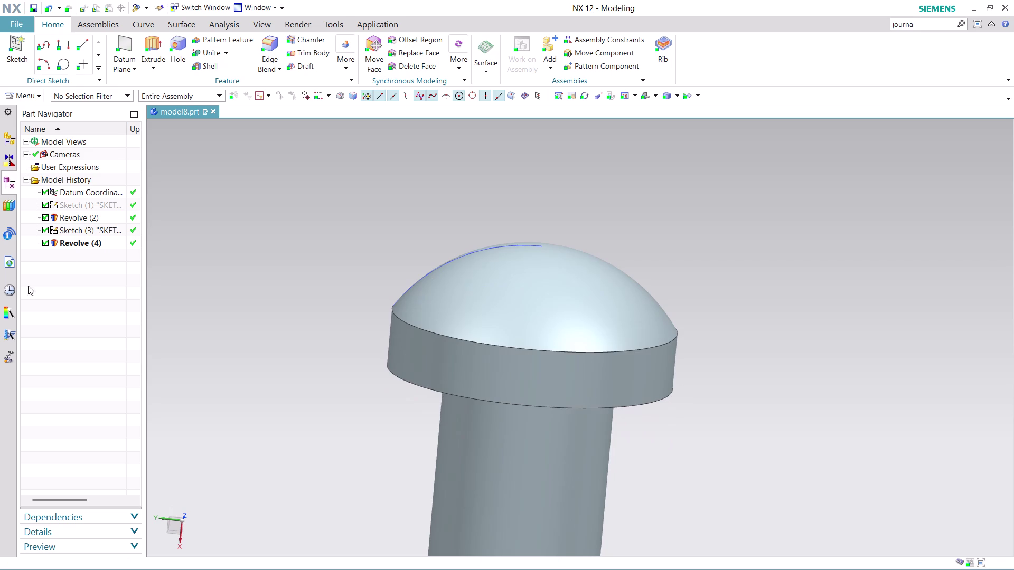
right_click(98, 241)
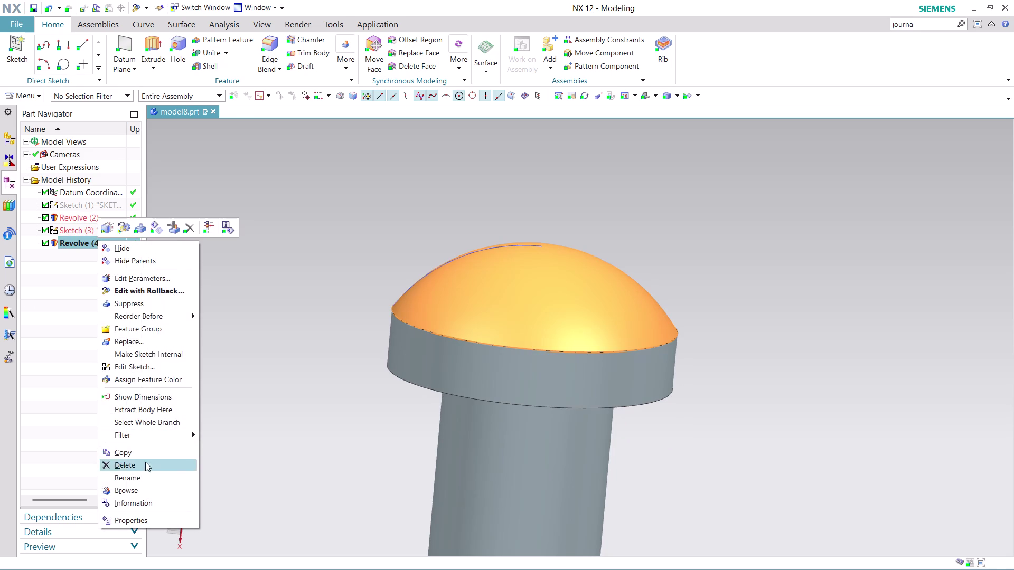
click(144, 468)
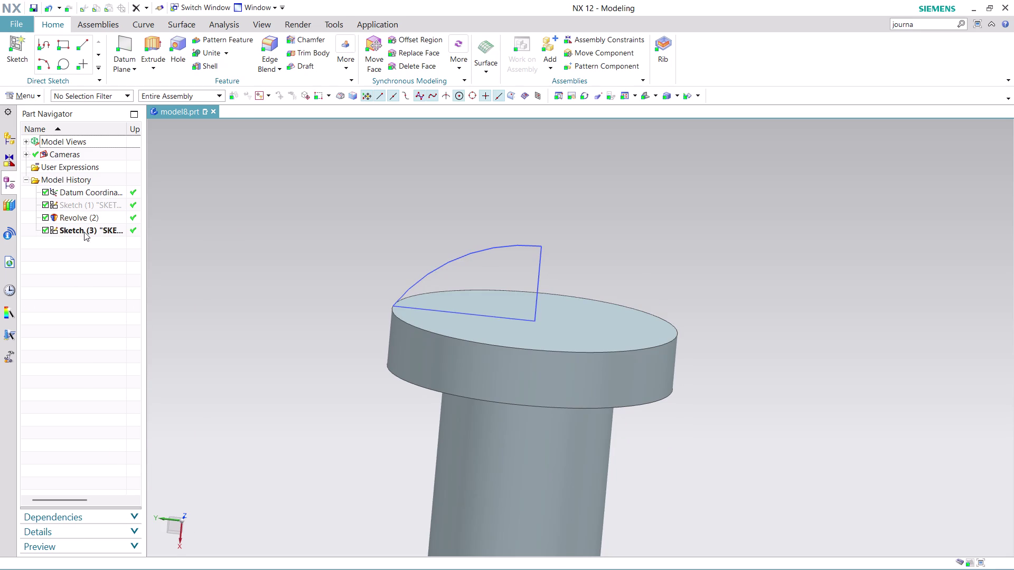
right_click(84, 231)
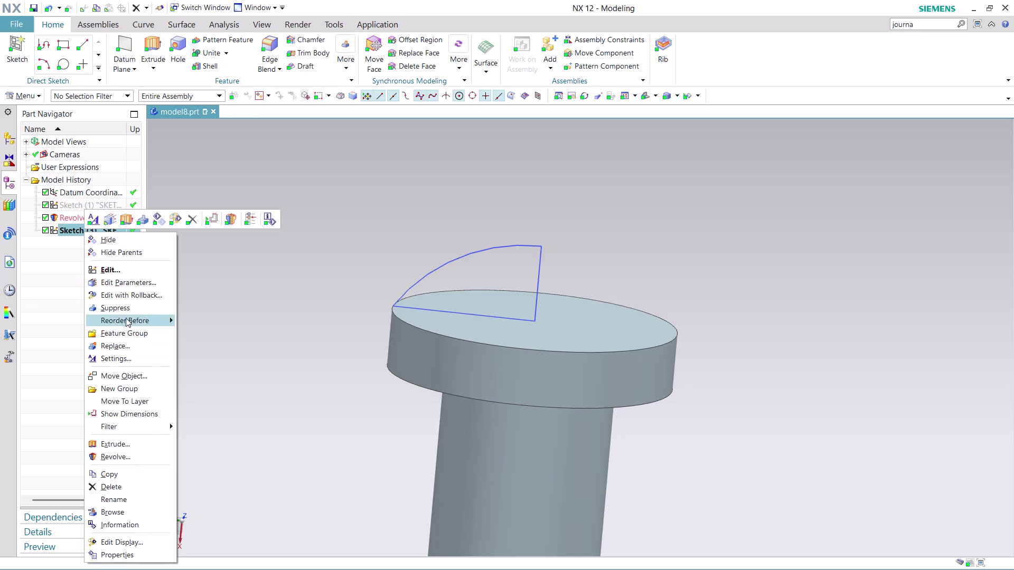
click(122, 487)
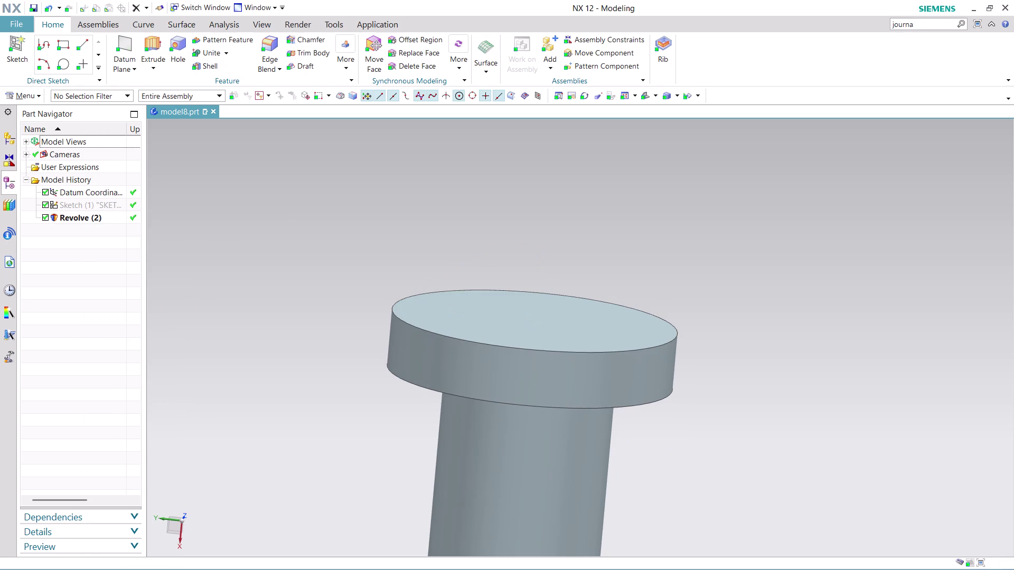
click(35, 93)
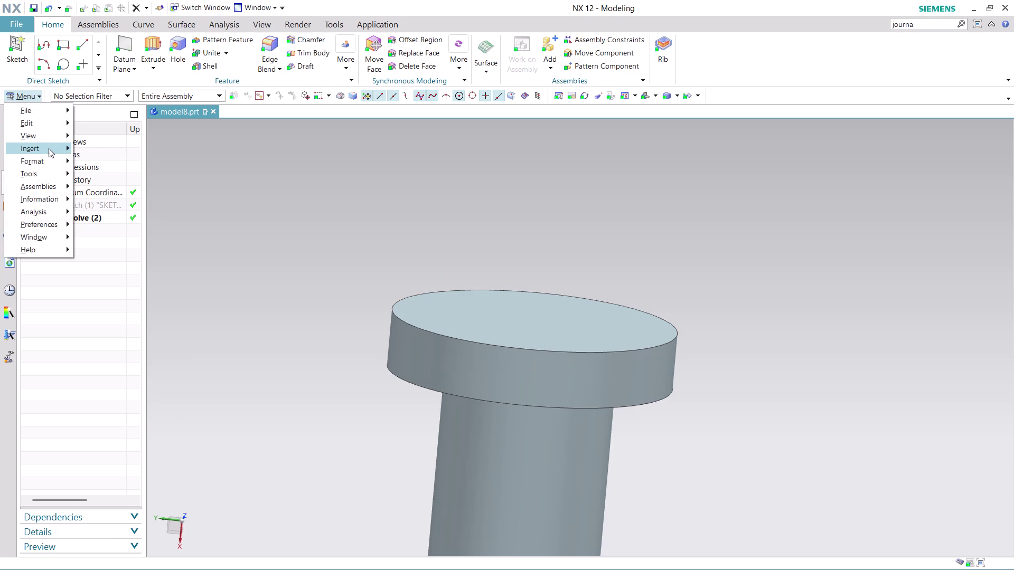
Create a sketch on the head's top face, with its origin at the pin's lower end.
click(125, 161)
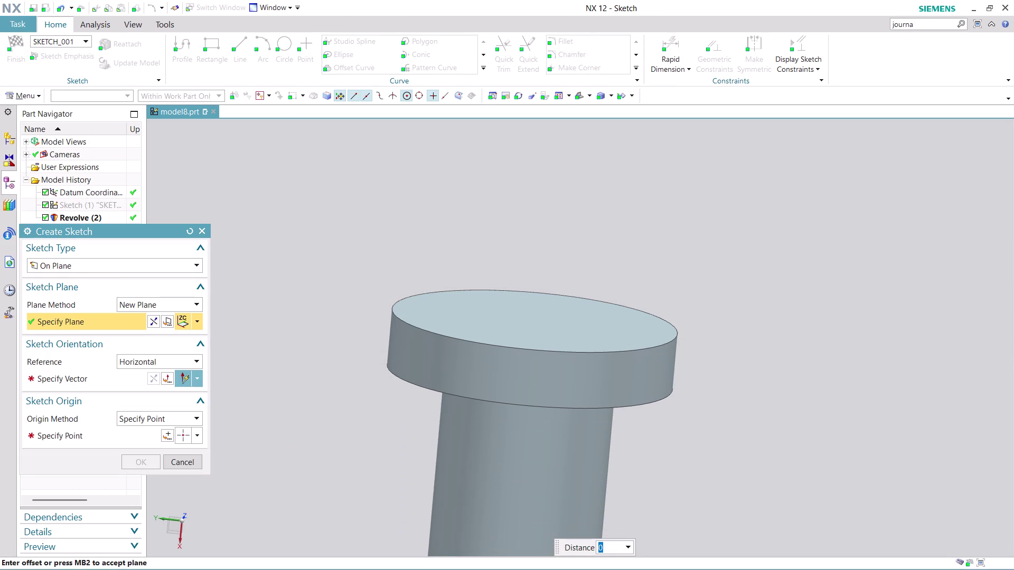
scroll(down, 3)
scroll(up, 3)
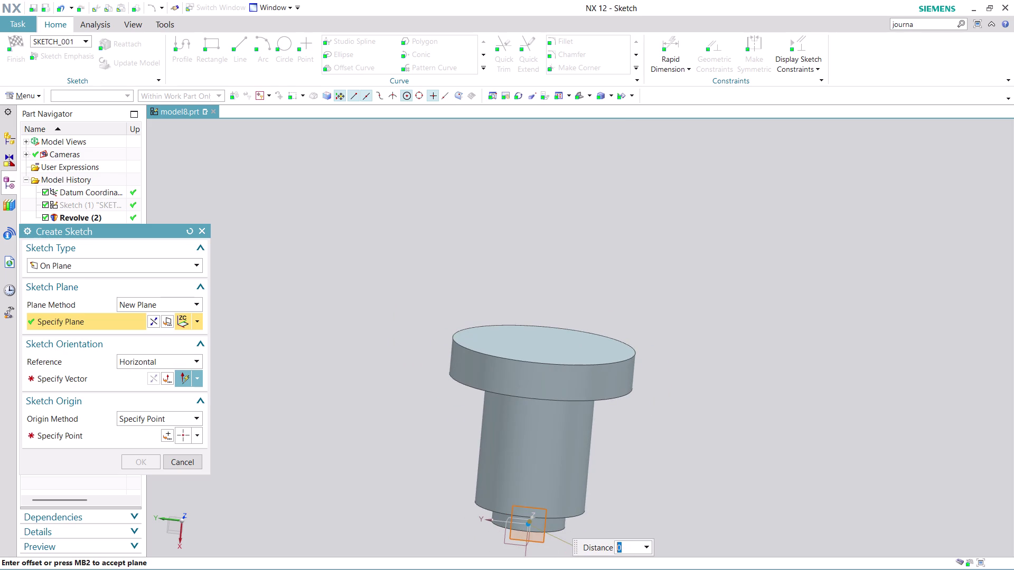
click(116, 379)
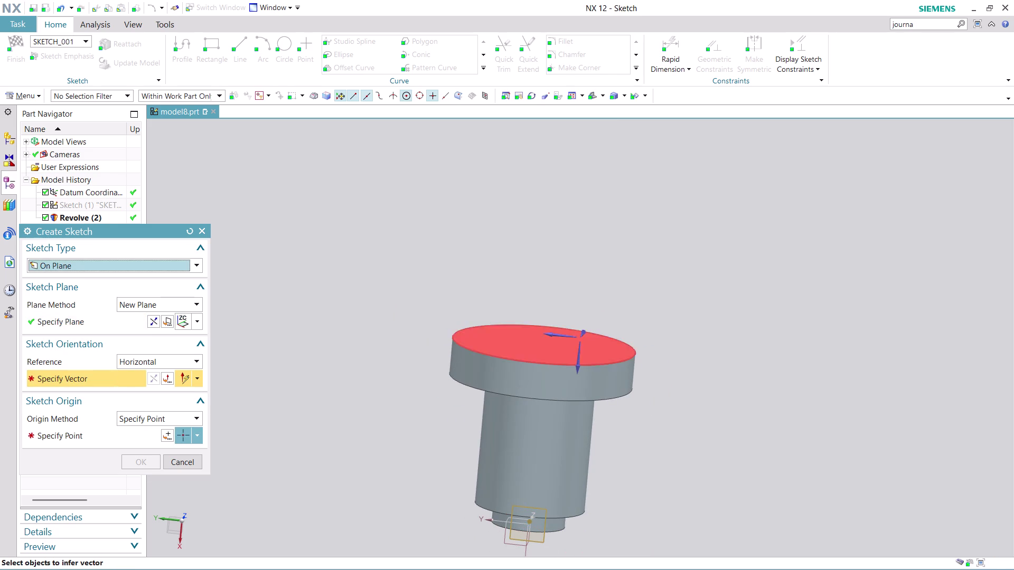
middle_drag(703, 370, 740, 380)
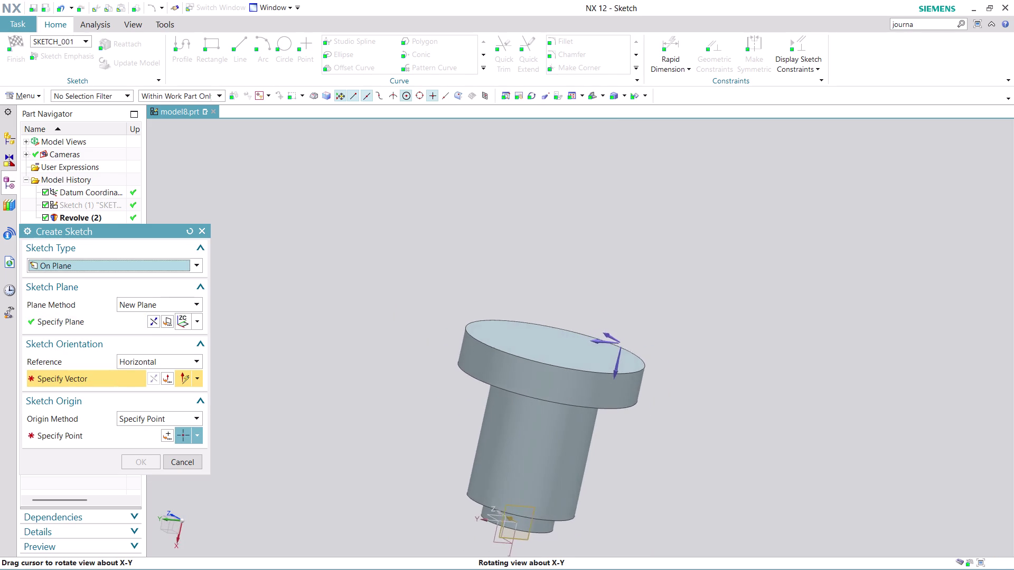
middle_drag(741, 380, 721, 372)
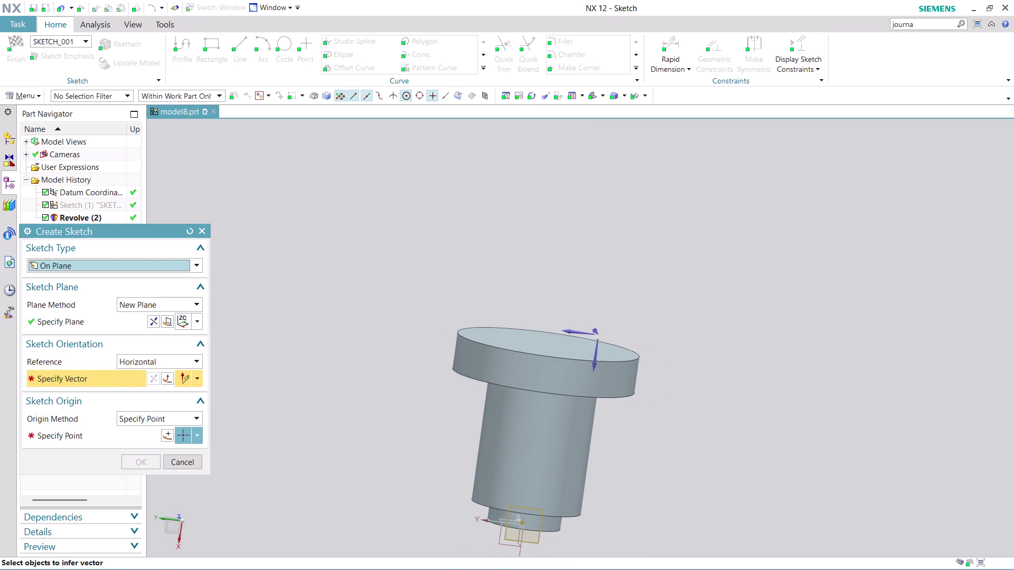
click(581, 333)
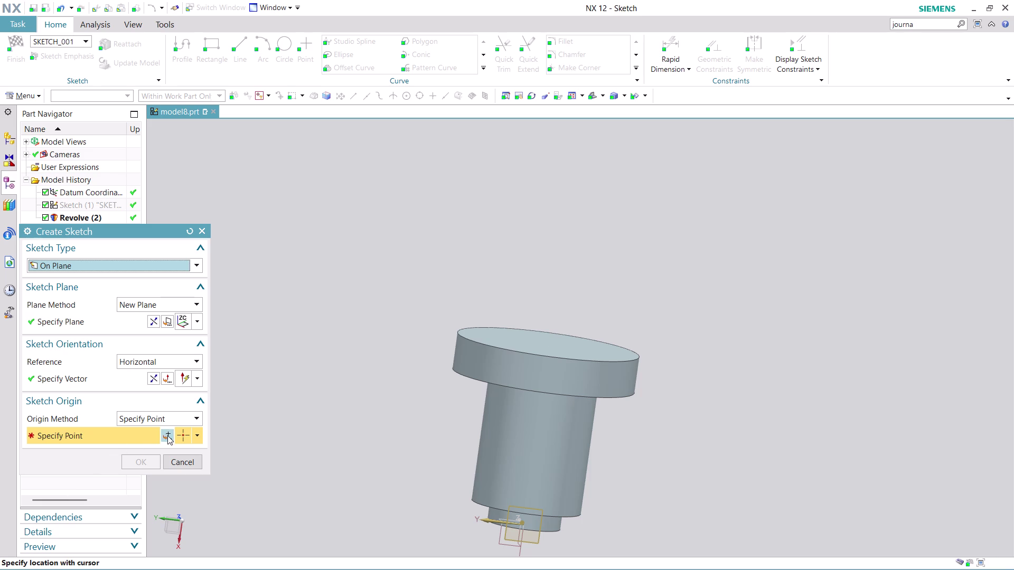
click(167, 436)
click(132, 452)
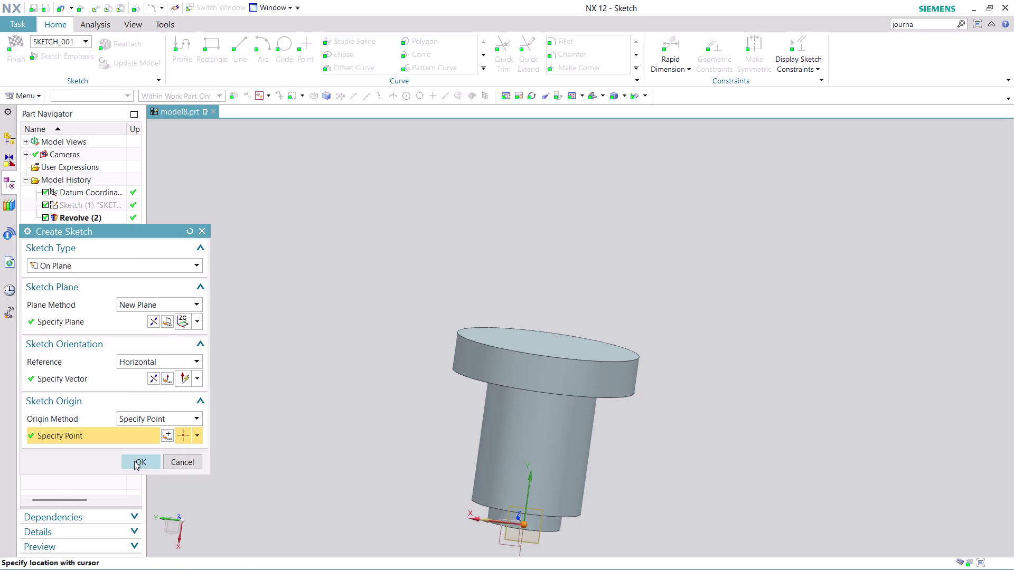
click(134, 461)
scroll(down, 3)
Project the pin head's top edge into the new sketch with Project Curve.
scroll(up, 3)
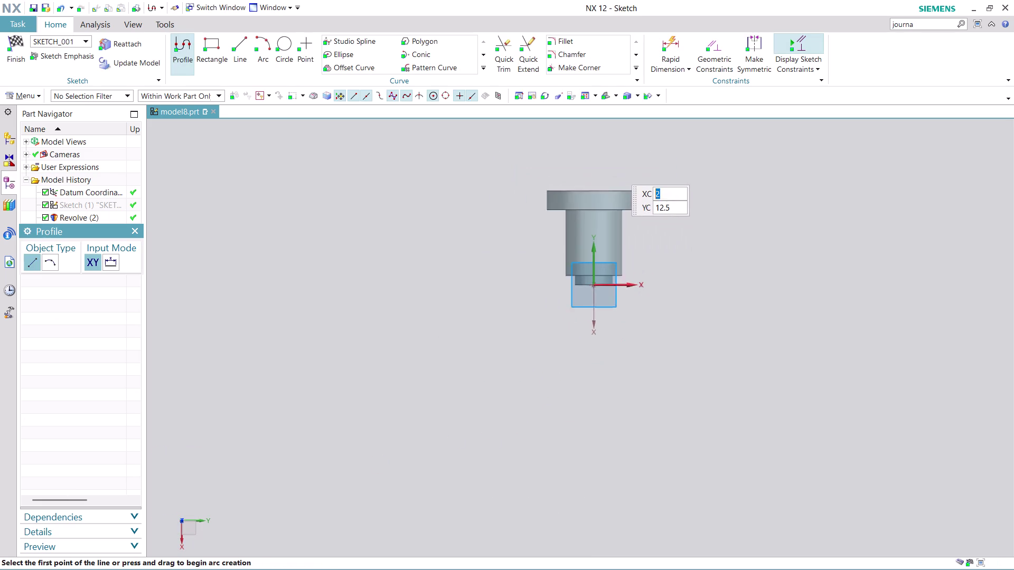
scroll(up, 3)
scroll(up, 3)
scroll(down, 3)
scroll(up, 3)
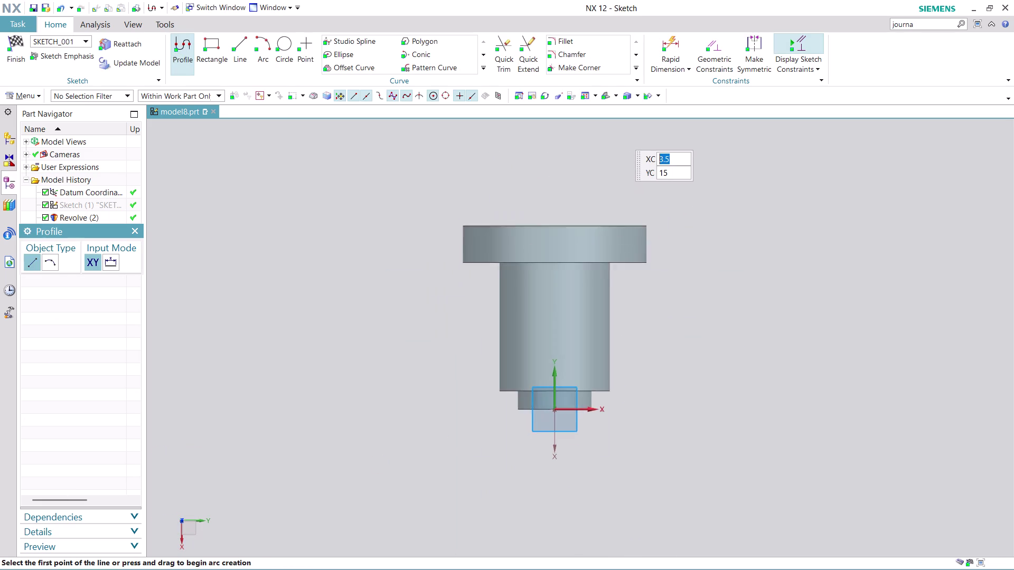
scroll(up, 3)
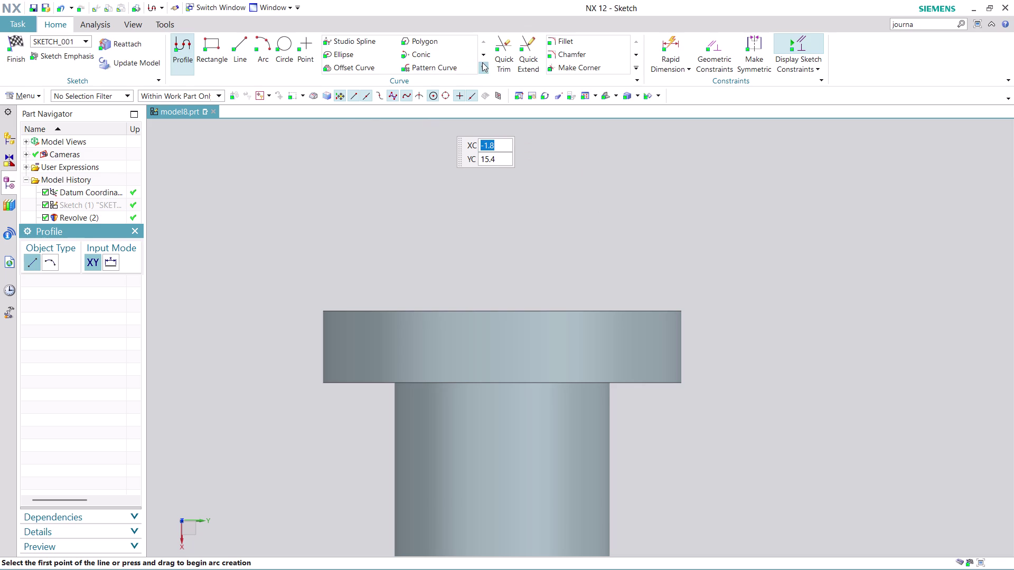
click(482, 62)
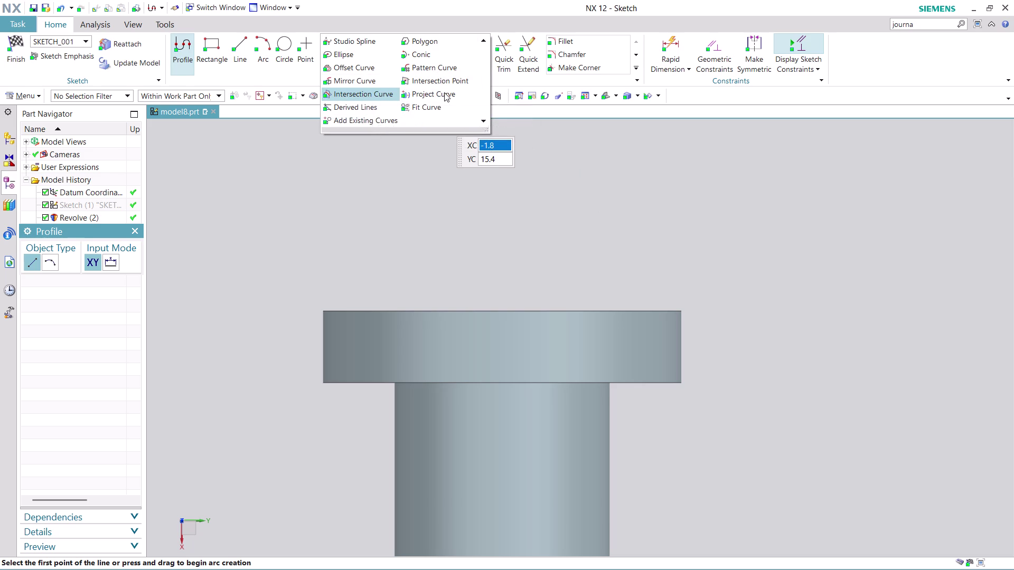
click(444, 92)
click(529, 307)
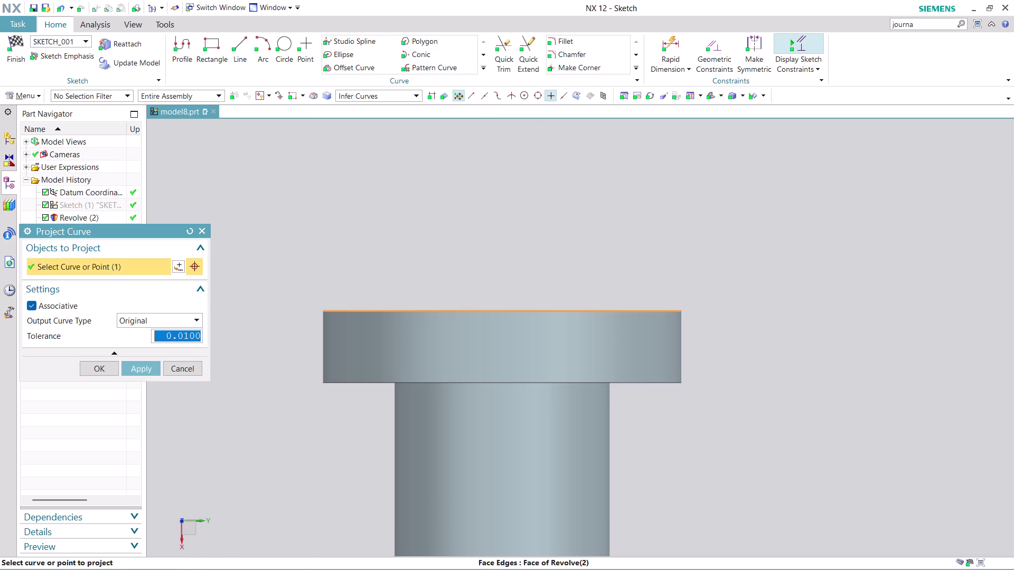
click(139, 375)
click(173, 368)
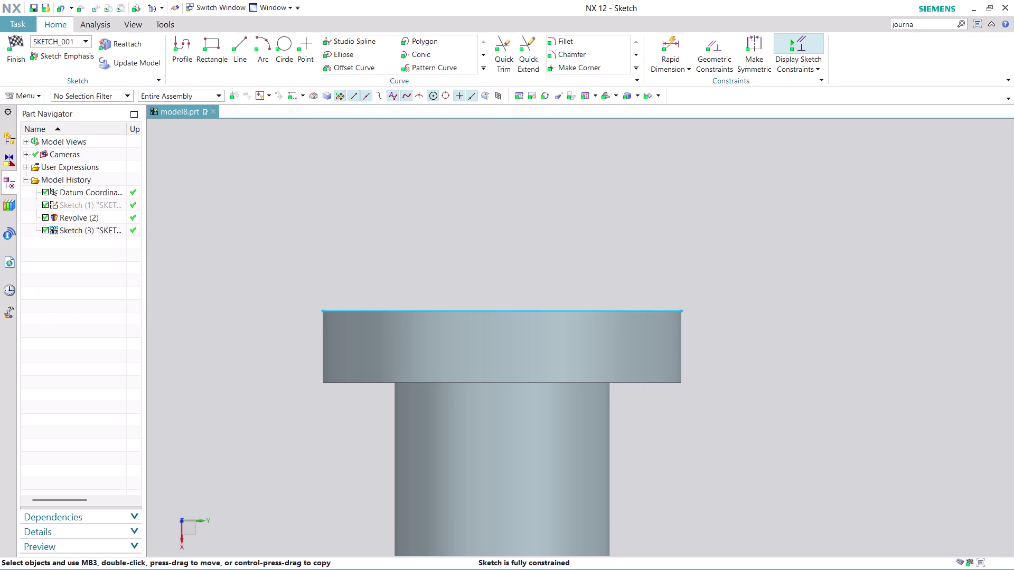
Zoom over the projected edge and start the Profile line tool.
scroll(down, 3)
scroll(up, 3)
scroll(down, 3)
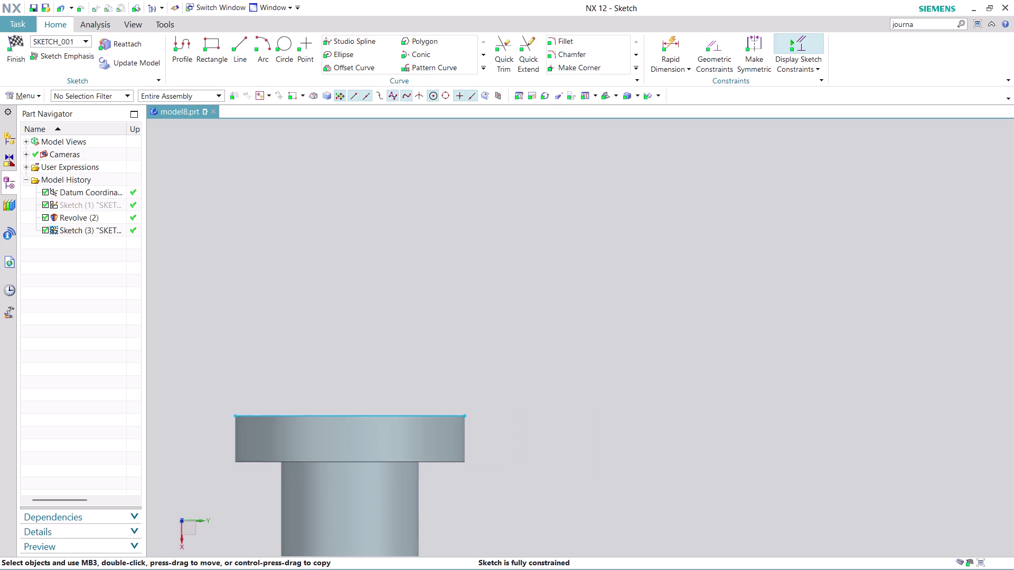
scroll(up, 3)
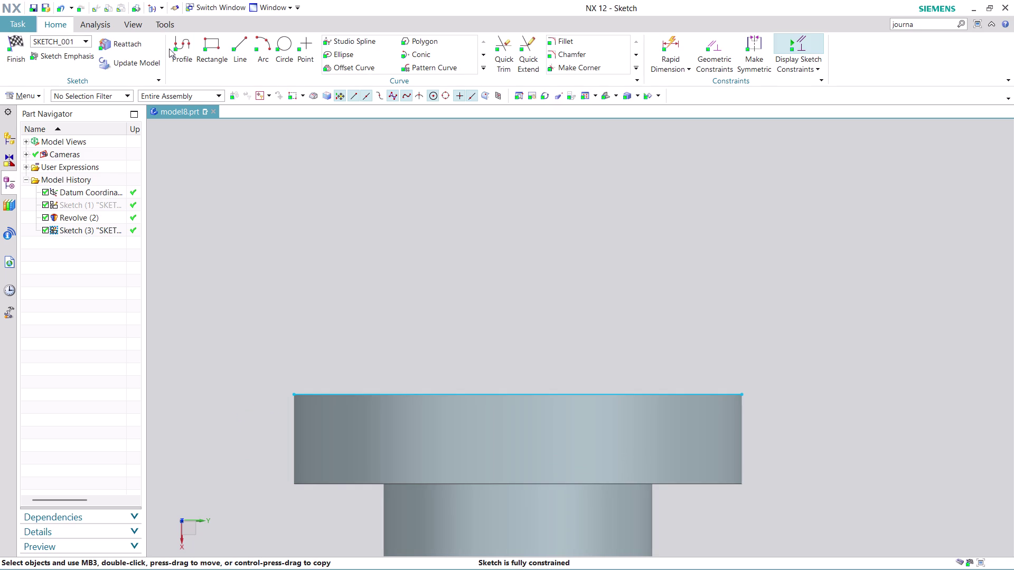
click(183, 45)
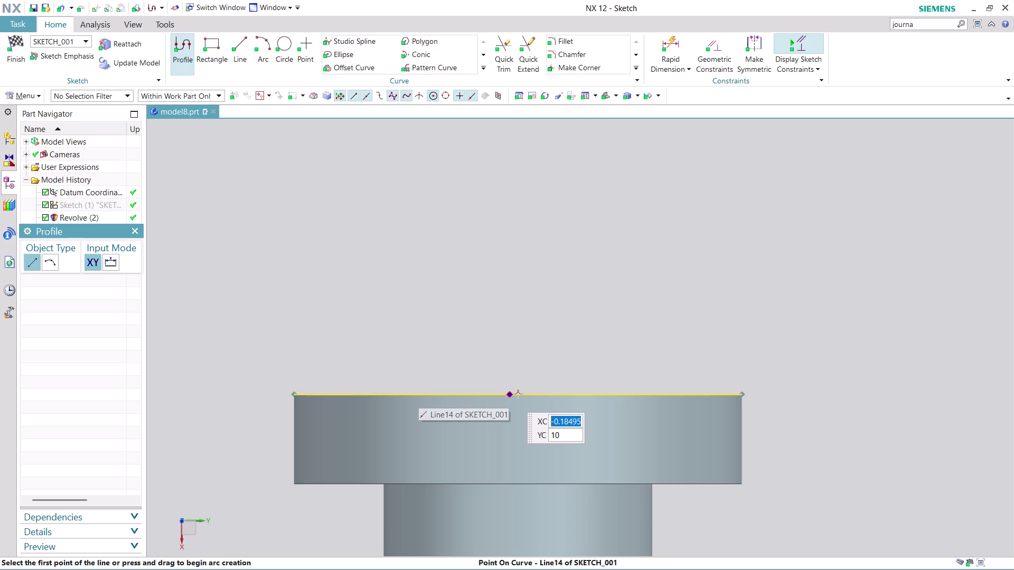
From the edge midpoint, draw a 2.5 upright, a short horizontal step, then a 2.4 upright.
click(509, 395)
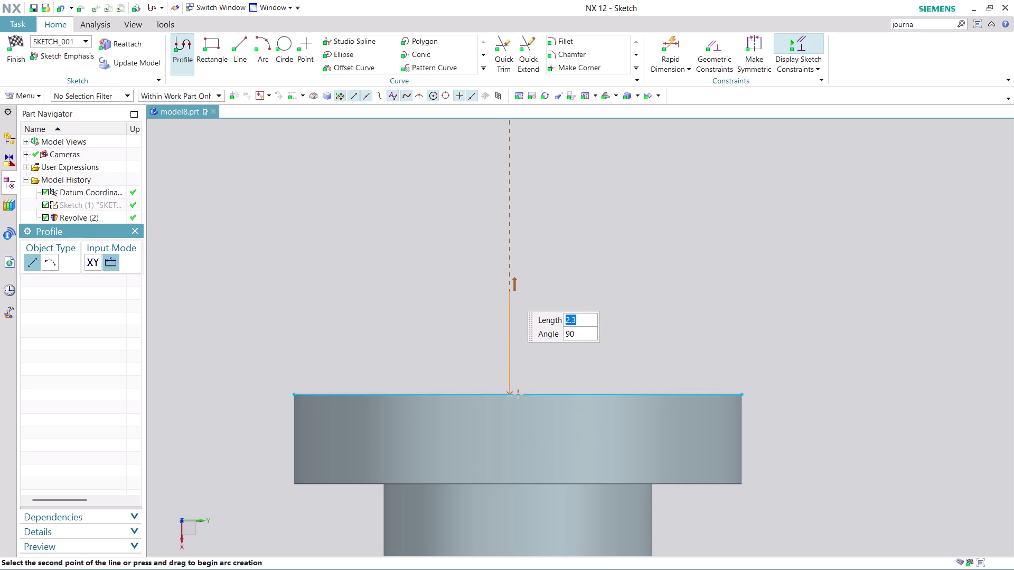
click(509, 281)
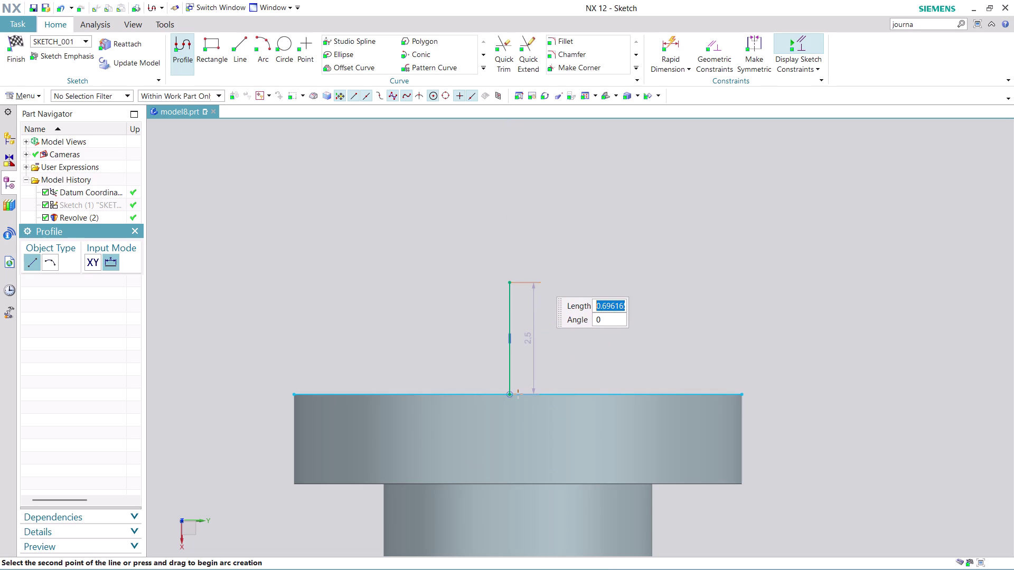
click(552, 281)
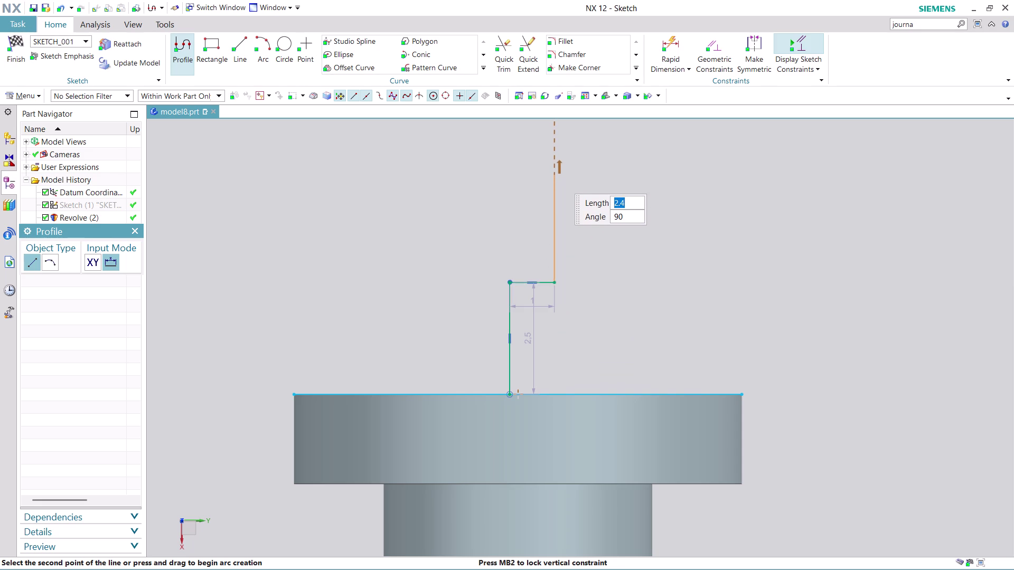
click(557, 176)
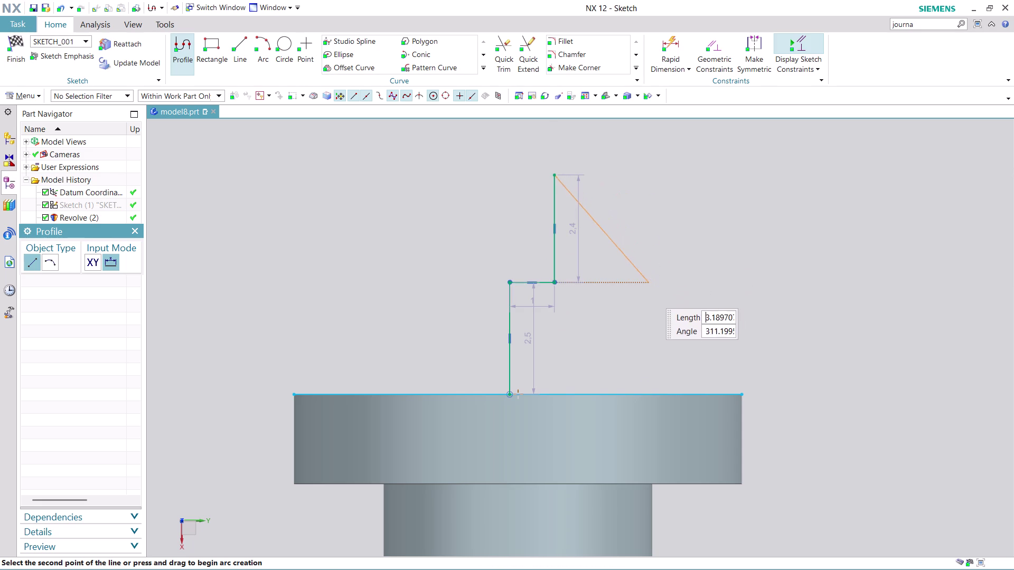
key(Escape)
key(Escape)
scroll(down, 3)
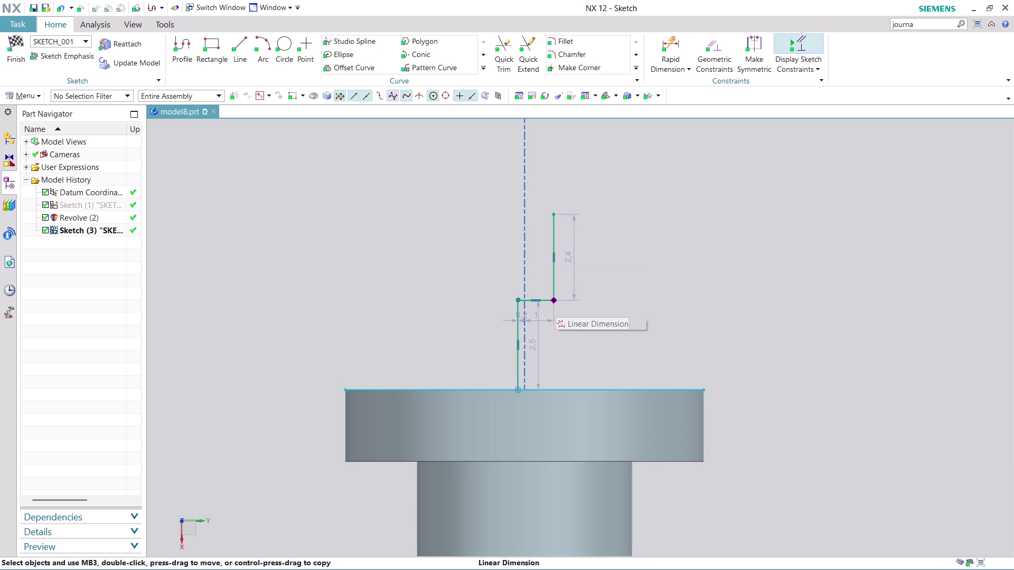
Change the upper upright's height dimension from 2.4 to 2.
double_click(575, 260)
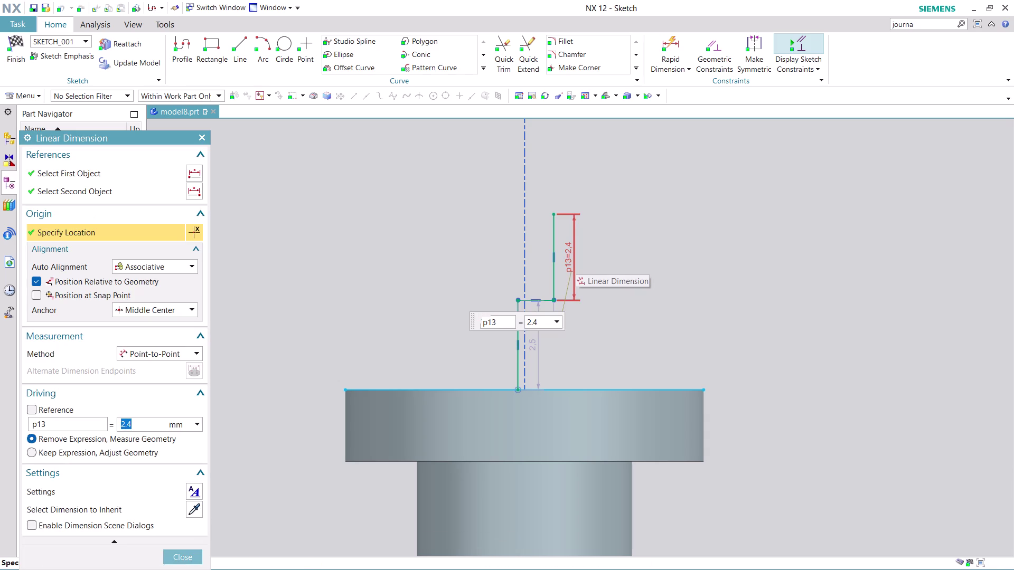
key(2)
key(Return)
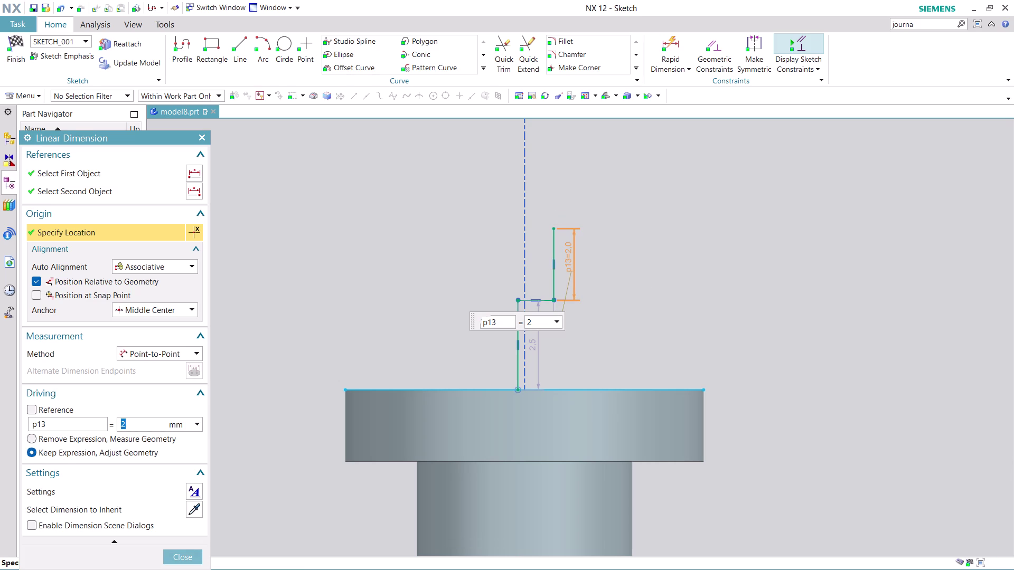
click(186, 560)
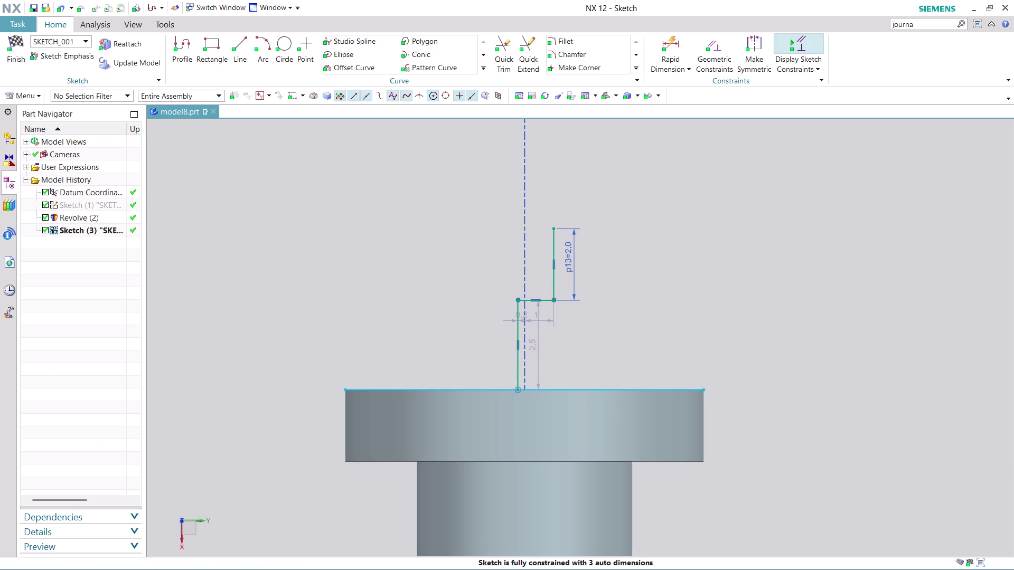
scroll(down, 3)
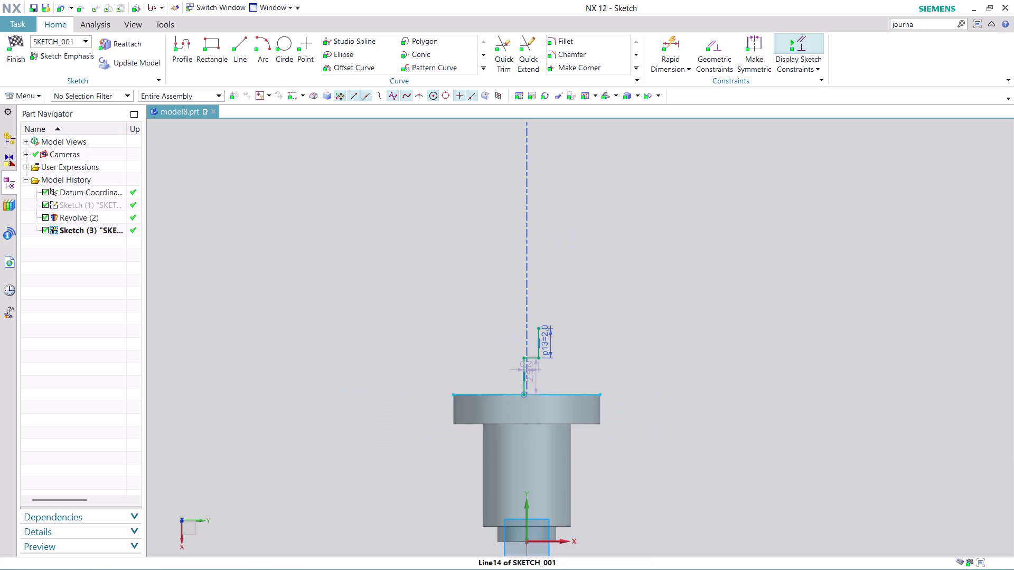
scroll(up, 3)
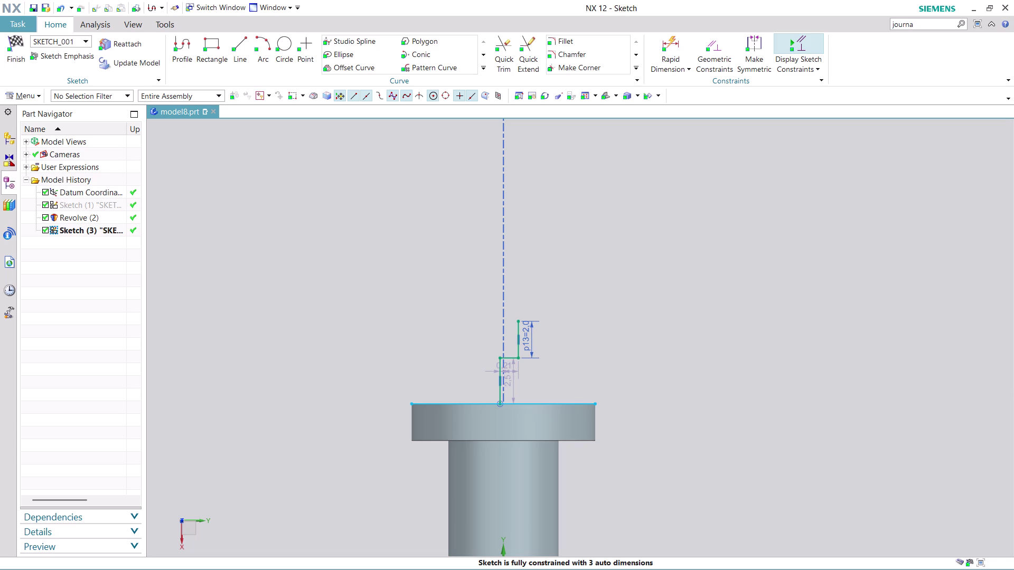
Undo the recent edits, removing the stepped outline and leaving the projected head edge.
key(ctrl+z)
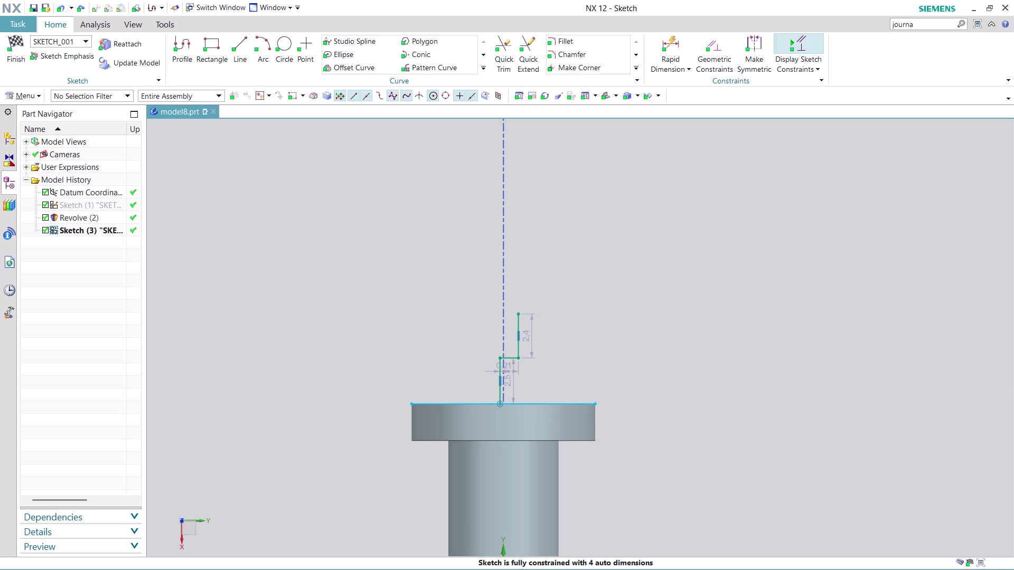
key(ctrl+z)
key(ctrl+z)
key(ctrl+z)
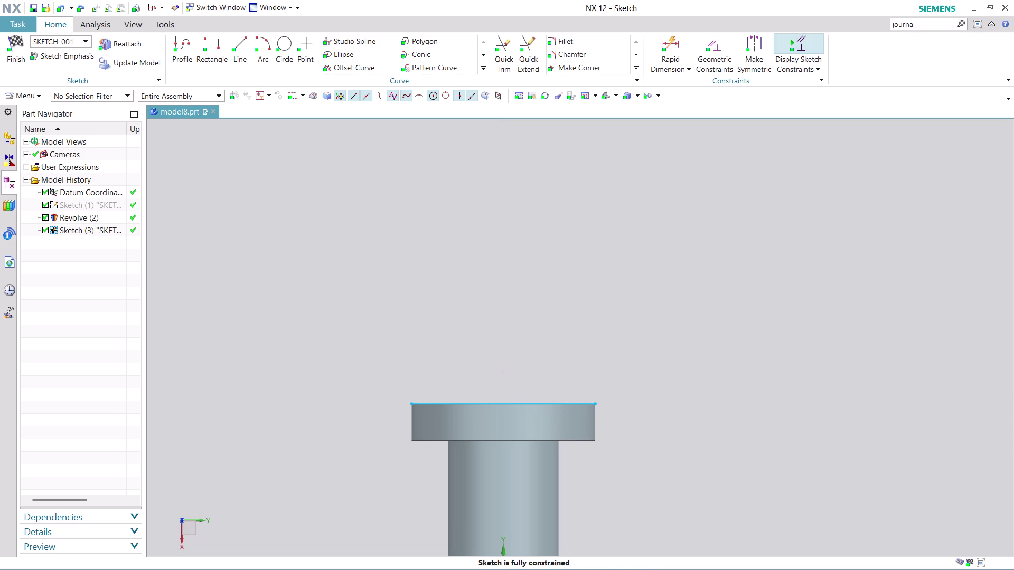
scroll(up, 3)
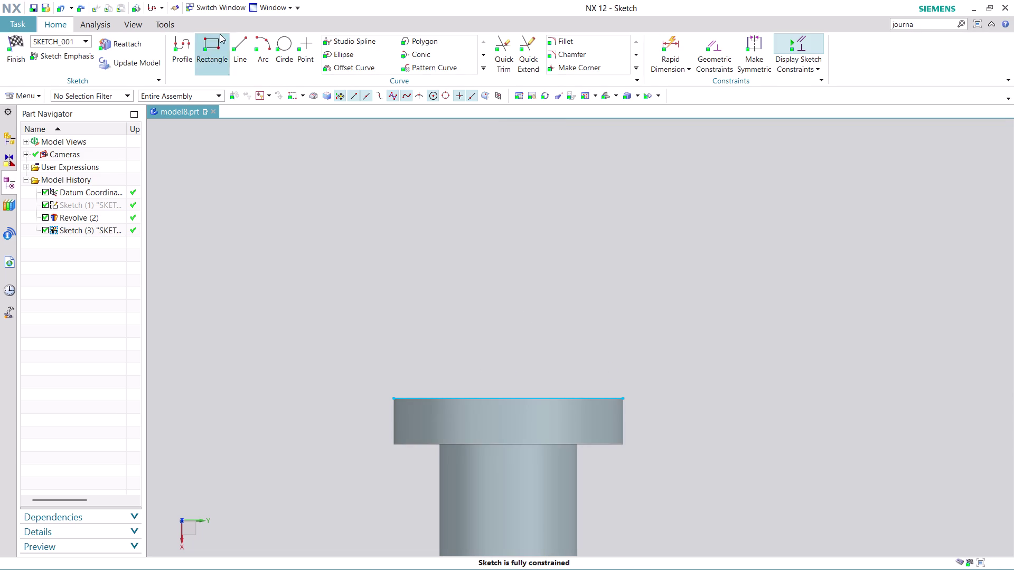
Draw a radius 6 arc between both ends of the head's top edge, bulging upward.
click(255, 38)
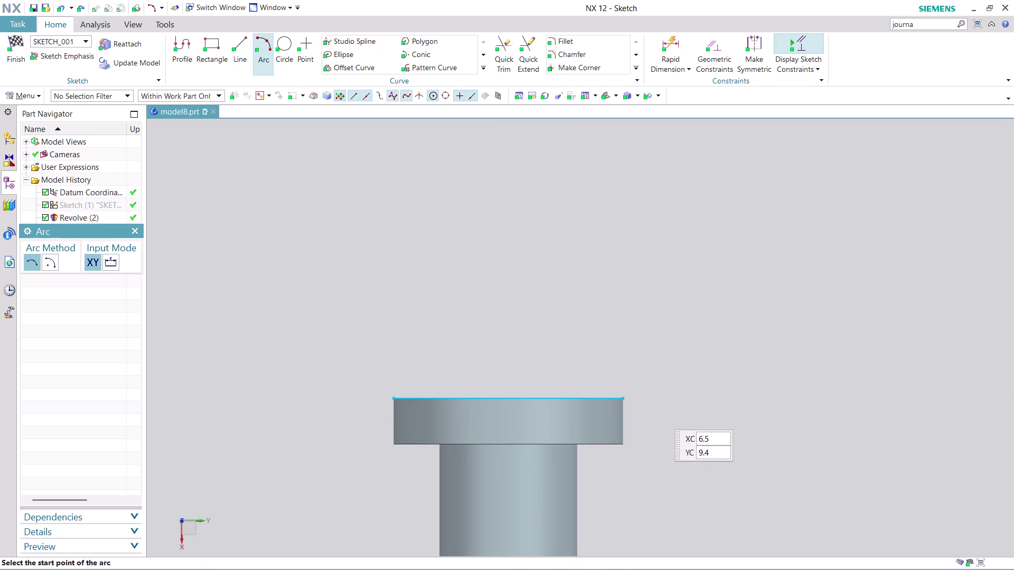
click(625, 399)
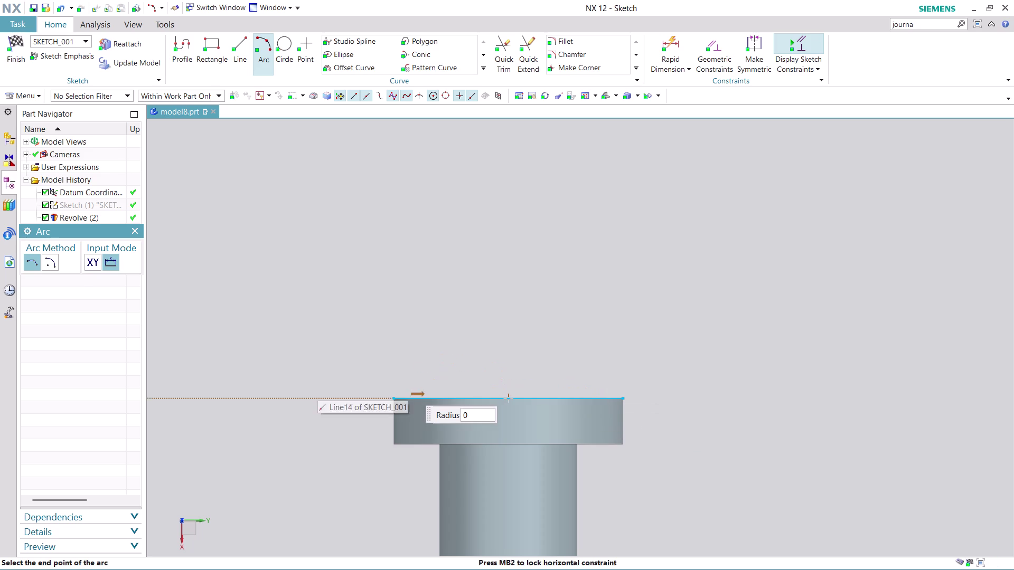
click(392, 398)
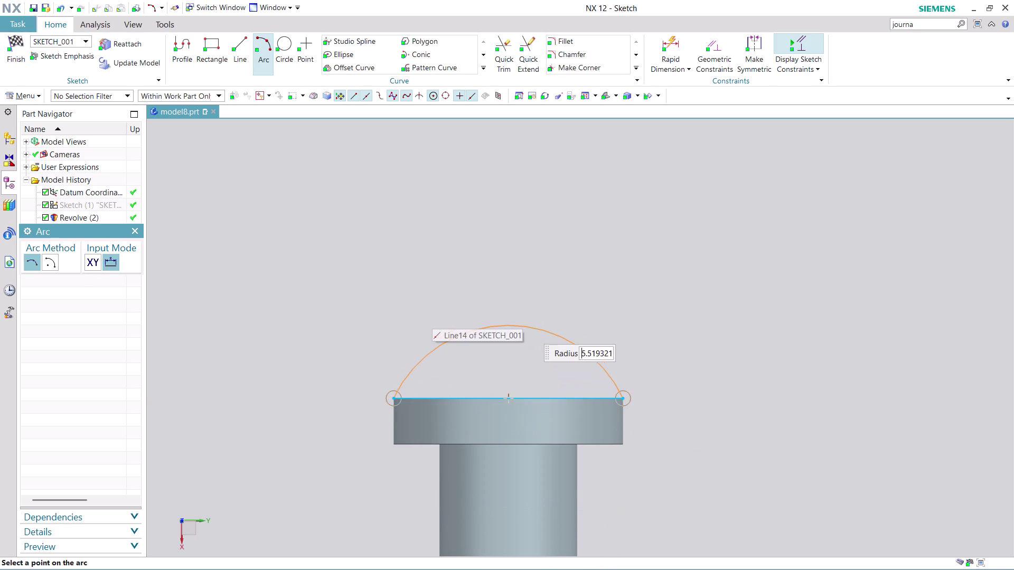
key(6)
key(Return)
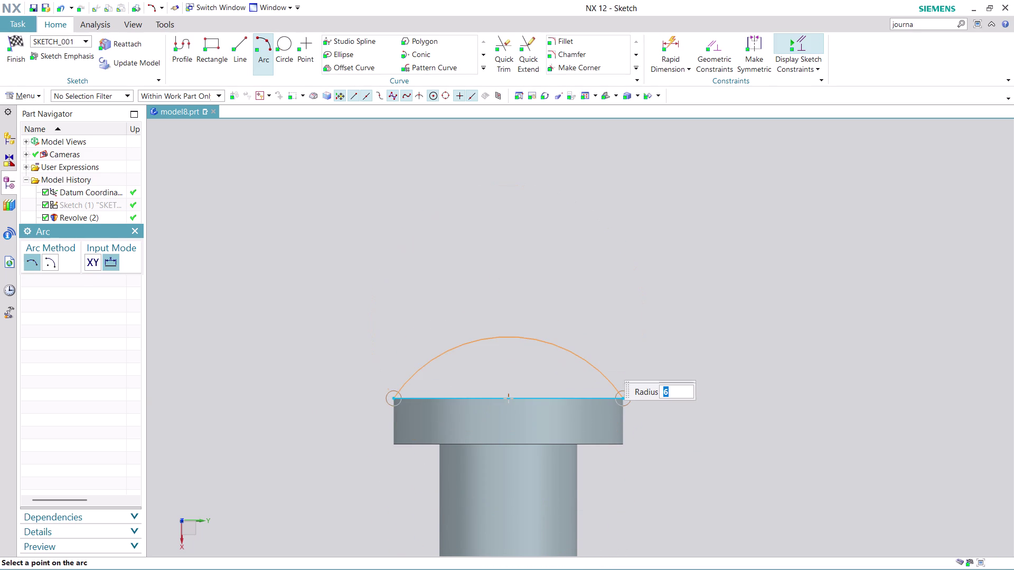
click(594, 384)
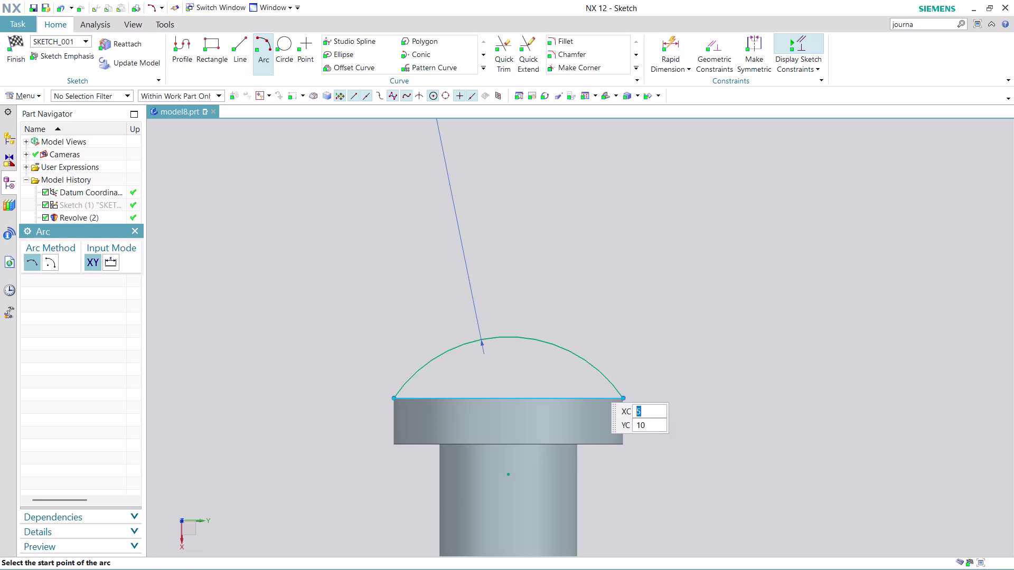
key(Escape)
key(Escape)
scroll(up, 3)
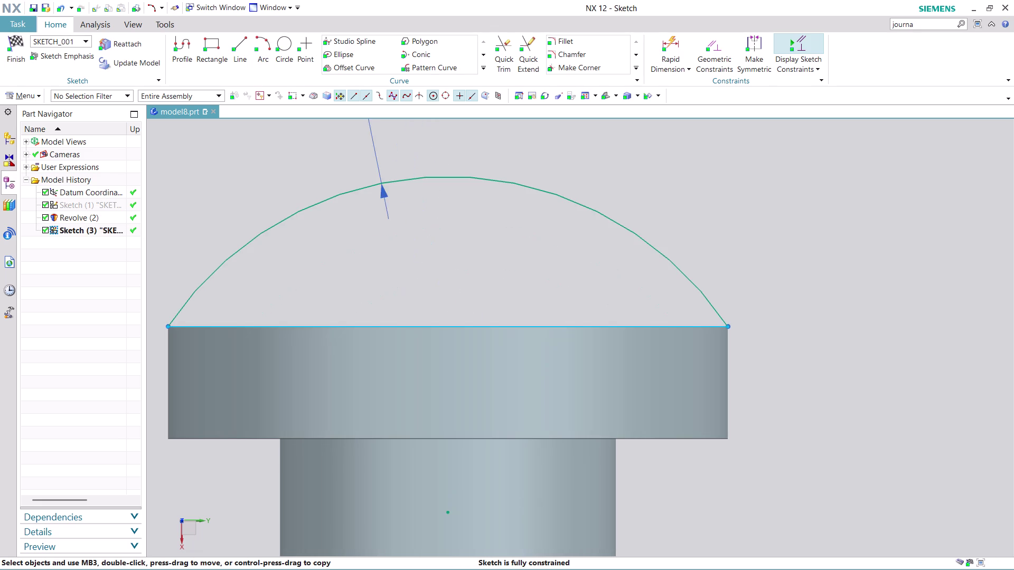
scroll(down, 3)
scroll(up, 3)
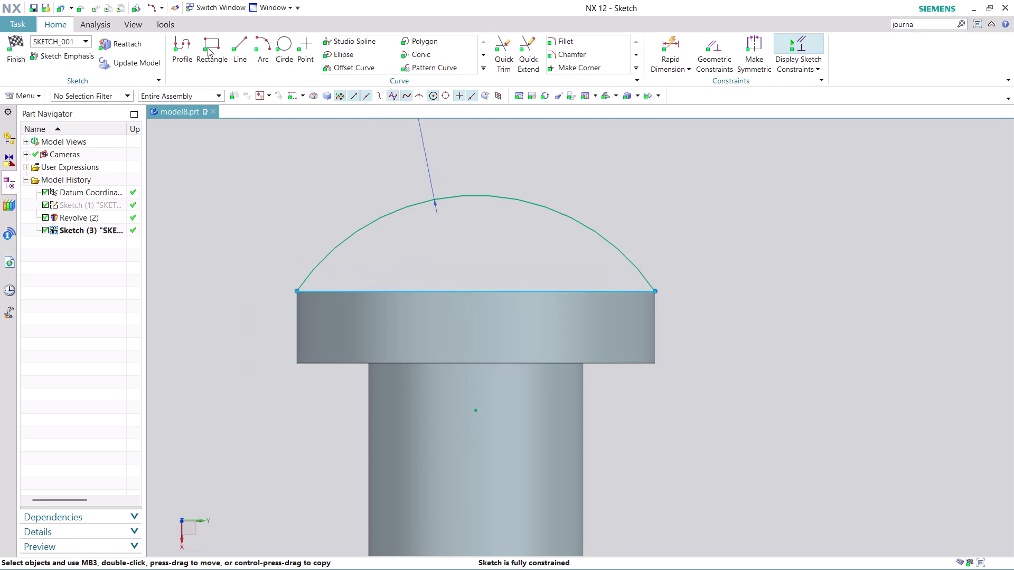
click(182, 42)
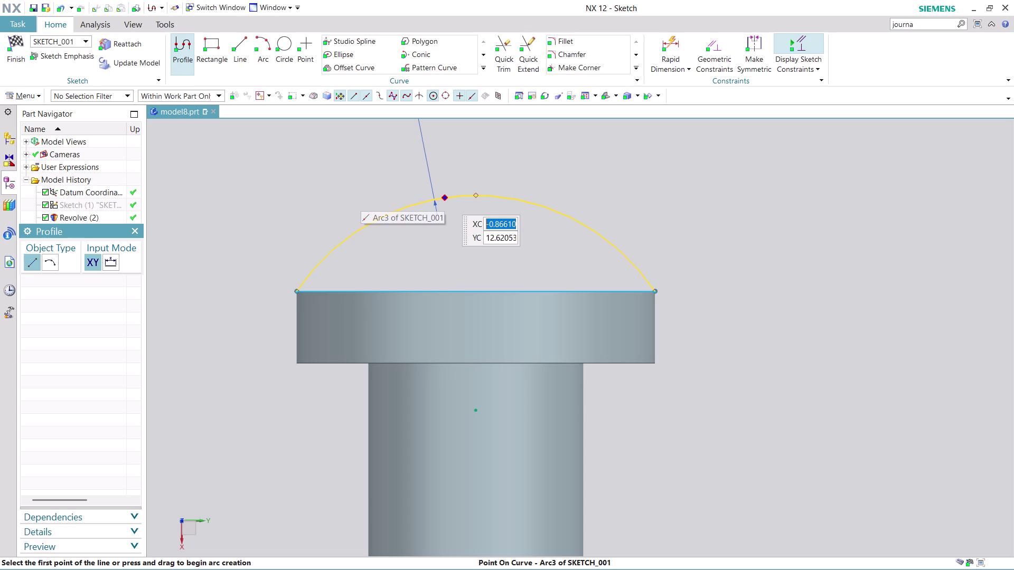
Draw the slot outline from the dome arc: 1.6 down, 1.9 across, 2.8 up.
click(444, 197)
click(510, 204)
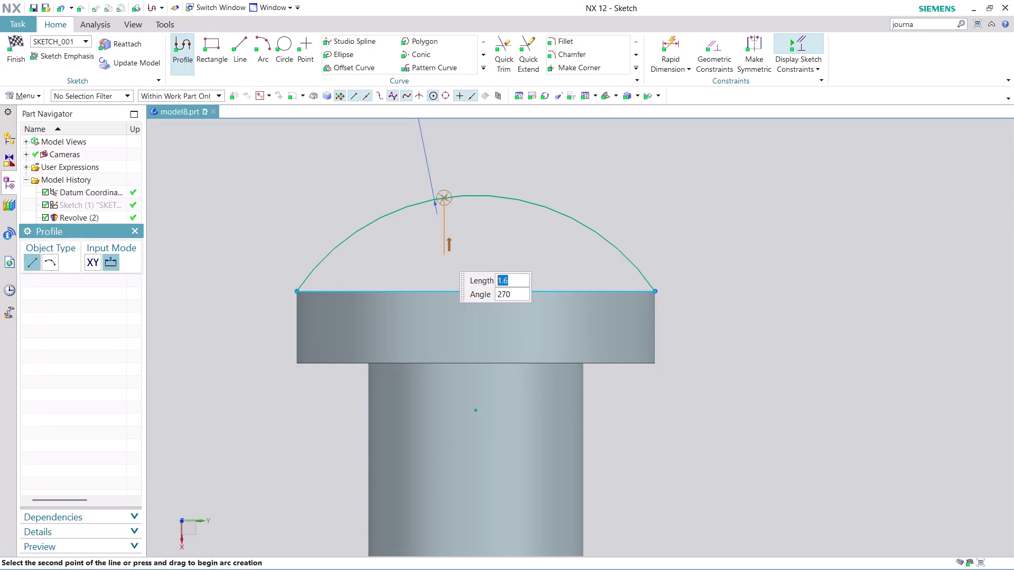
click(443, 253)
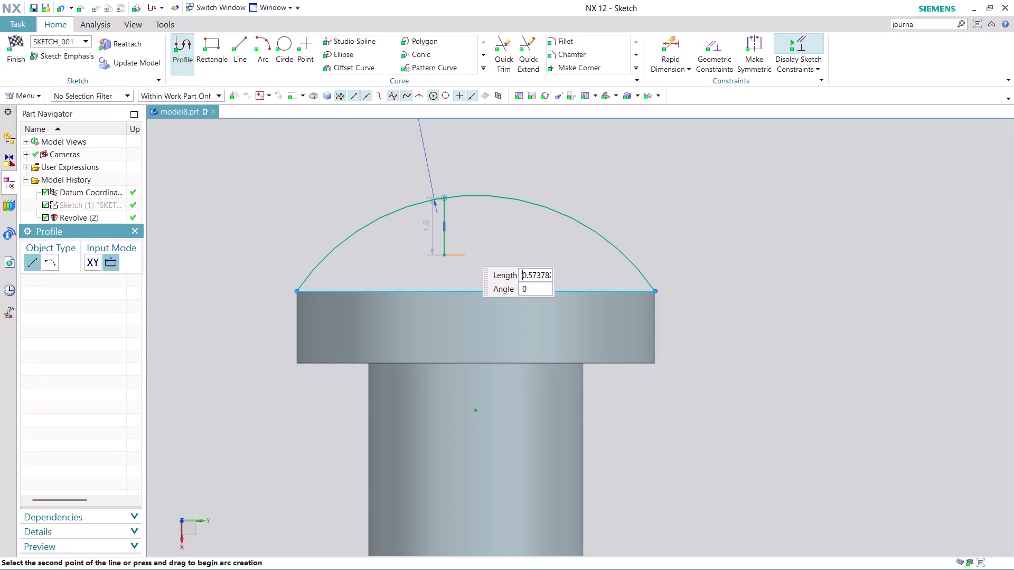
click(513, 249)
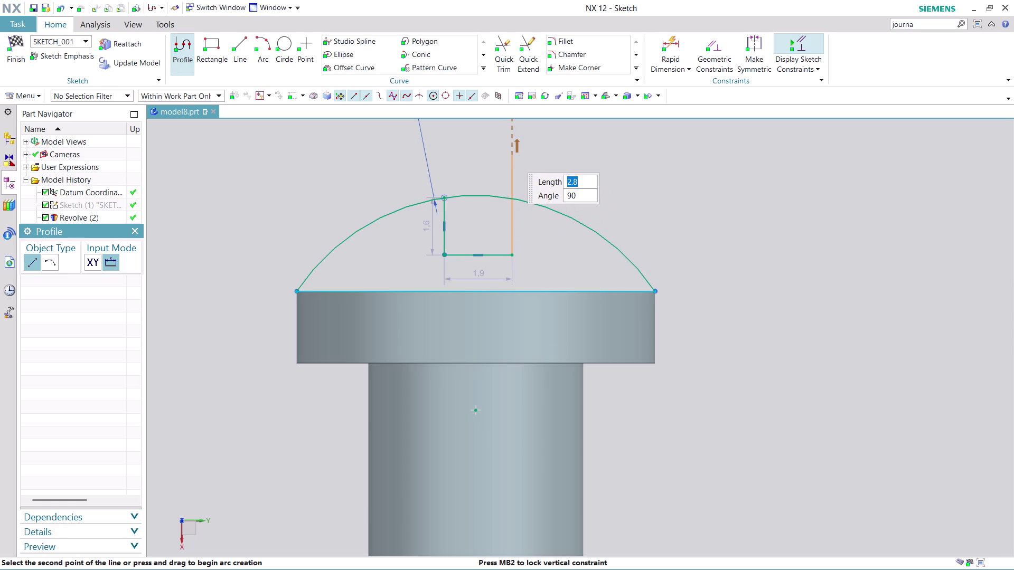
click(510, 155)
key(Escape)
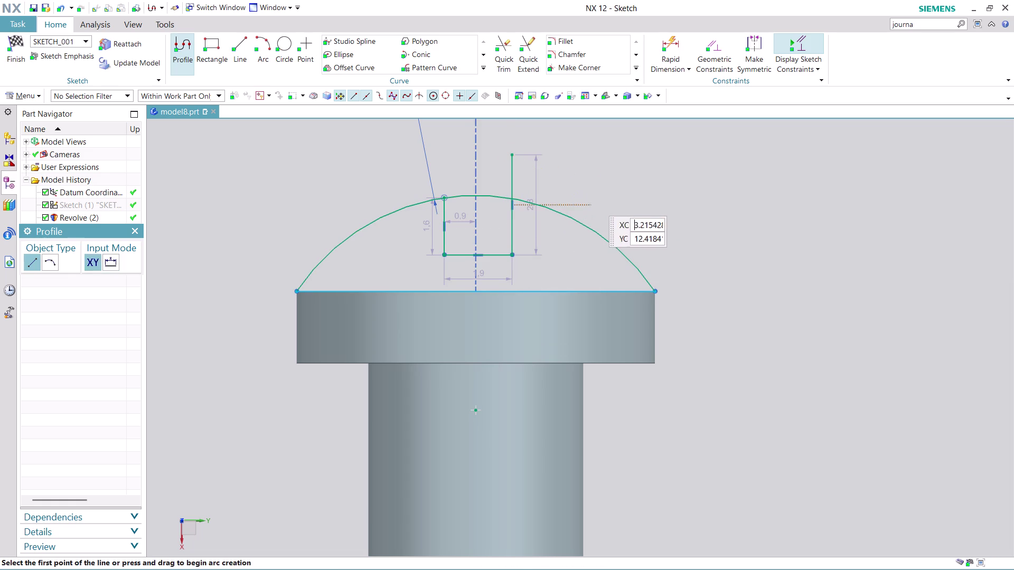
key(Escape)
scroll(up, 3)
scroll(down, 3)
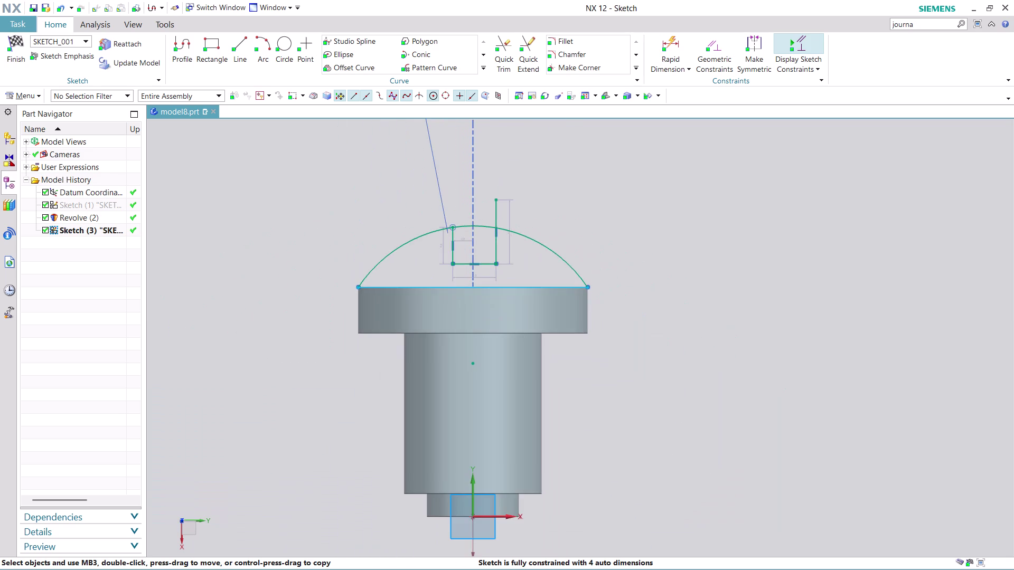
scroll(up, 3)
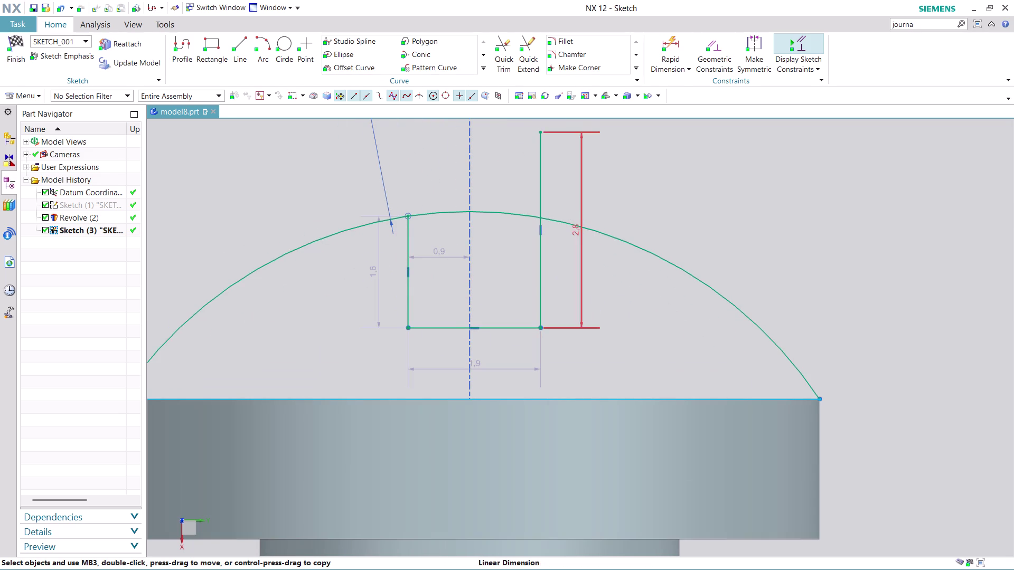
click(756, 45)
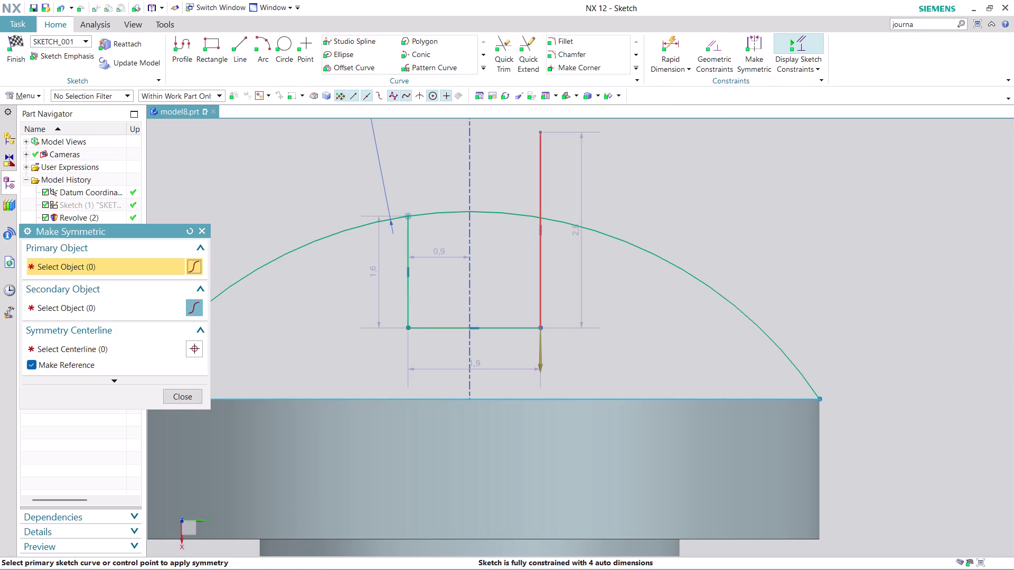
Make the right and left slot sides symmetric about the vertical datum axis.
click(542, 286)
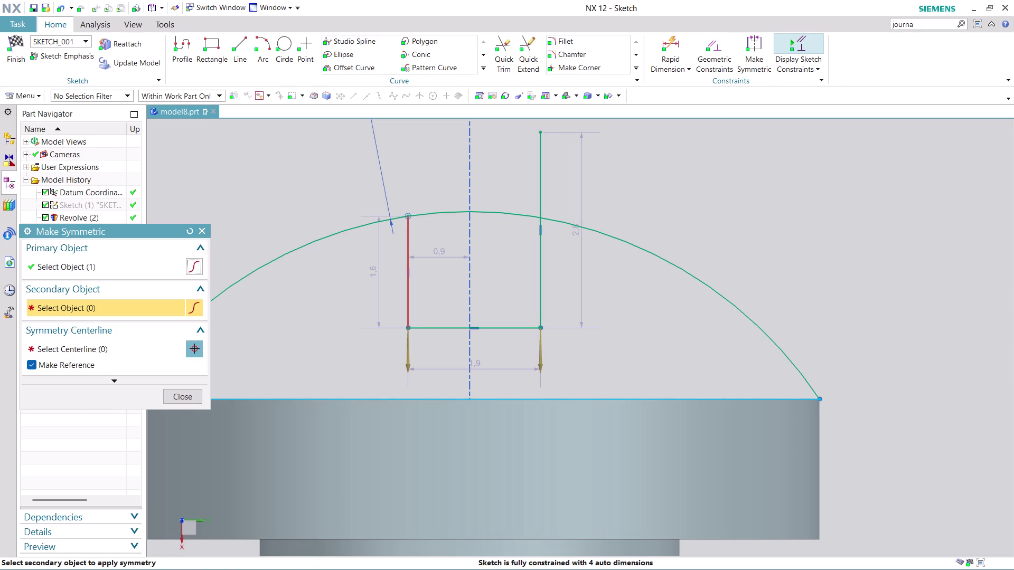
click(406, 296)
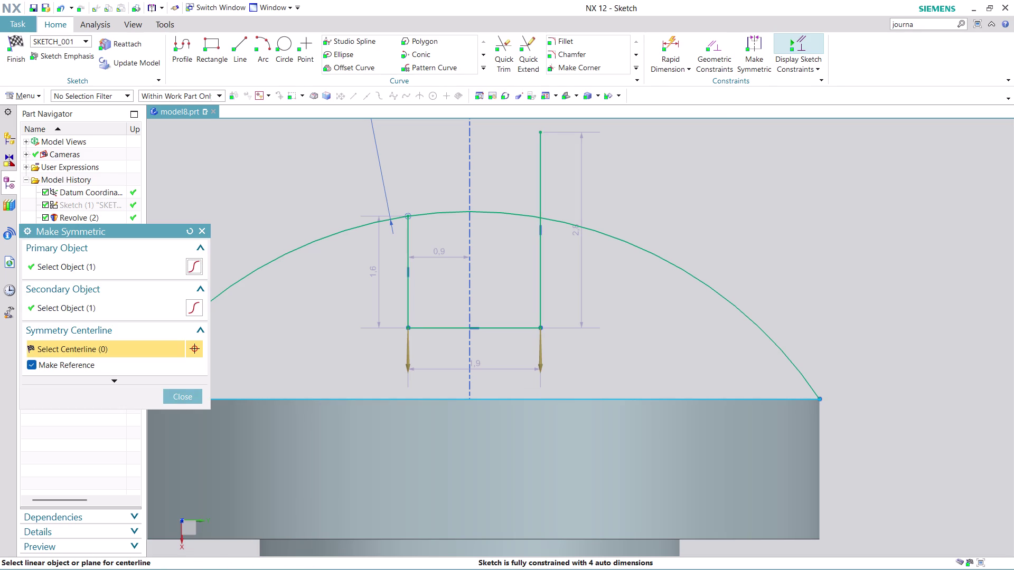
scroll(down, 3)
scroll(down, 3)
scroll(up, 3)
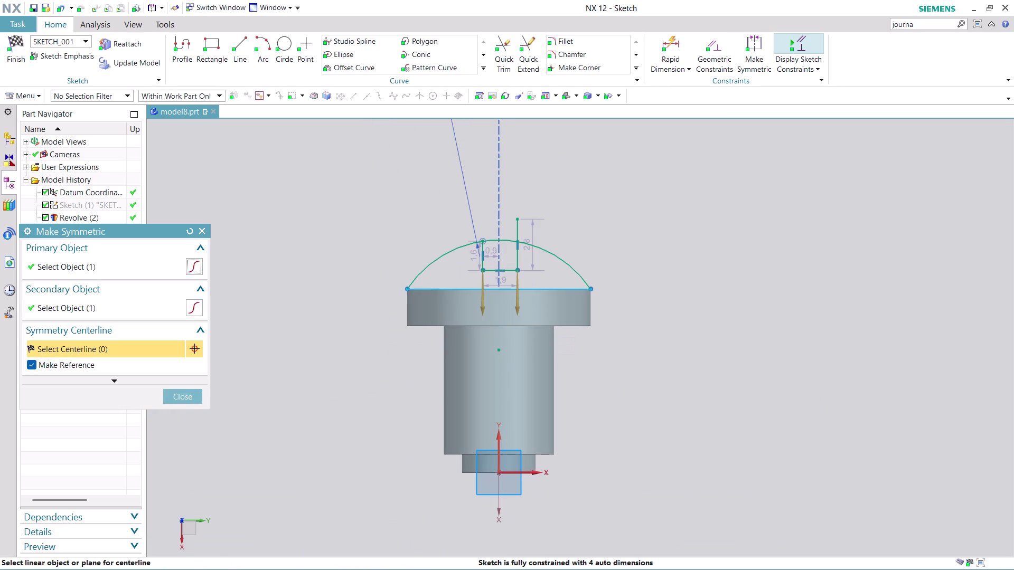
click(500, 439)
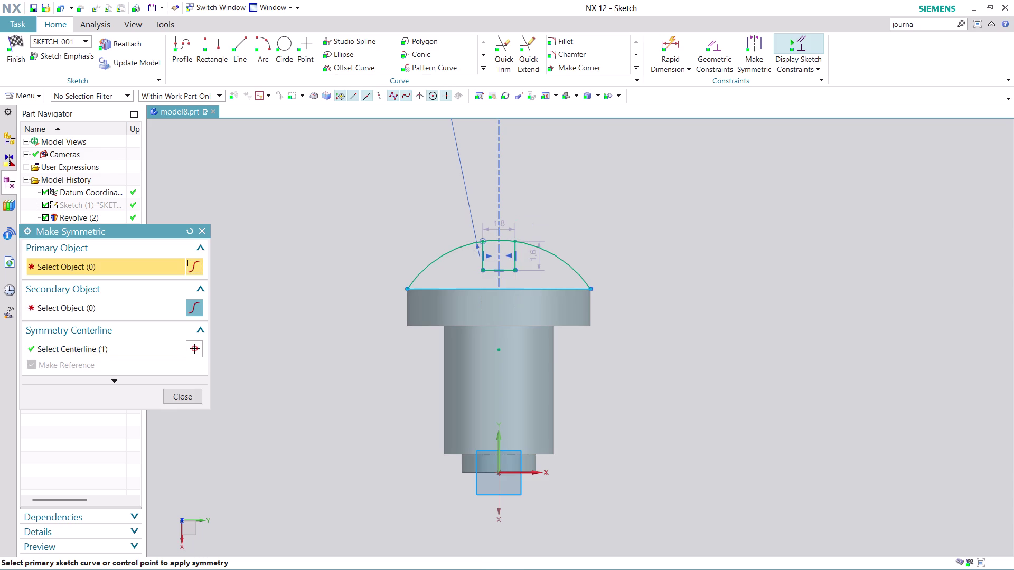
click(188, 398)
scroll(up, 3)
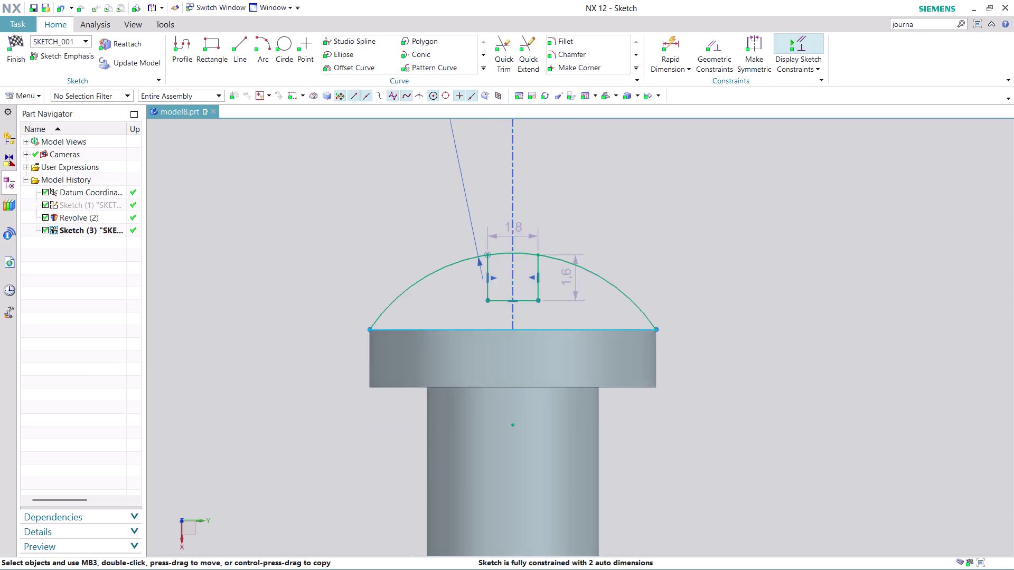
scroll(up, 3)
scroll(up, 3)
Set the slot width dimension to 2.
double_click(539, 240)
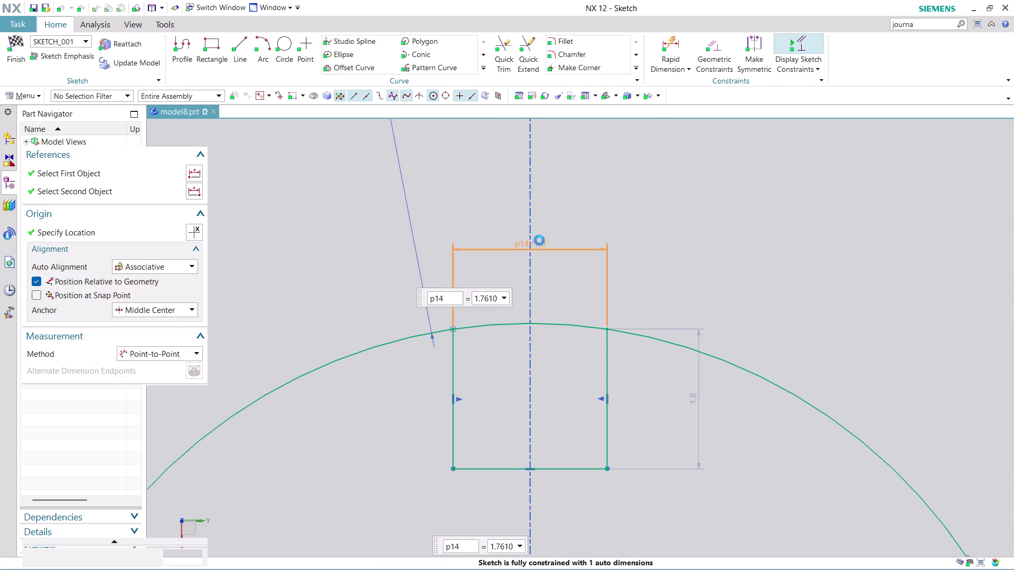
key(2)
key(Return)
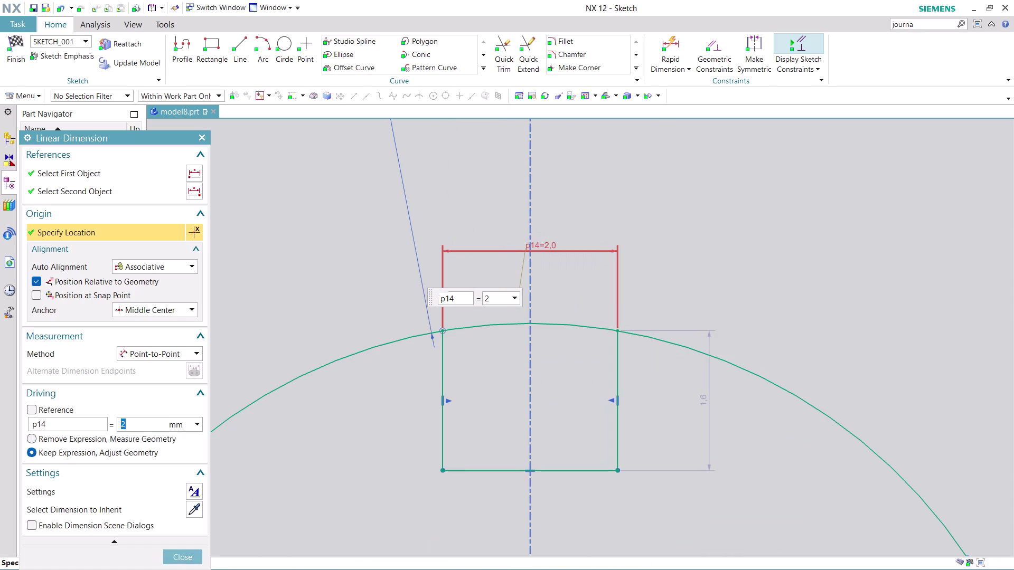
click(199, 558)
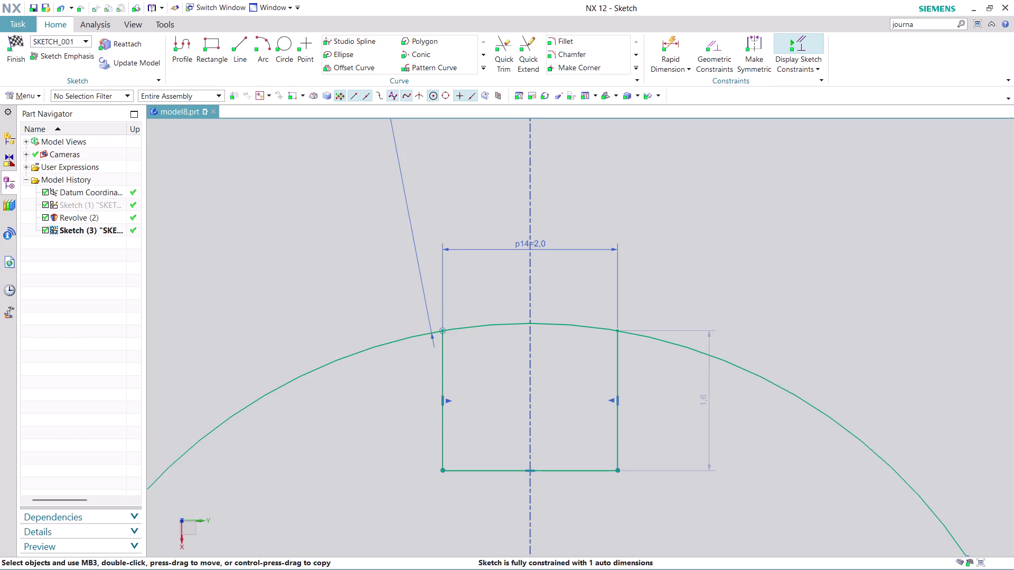
scroll(down, 3)
scroll(up, 3)
Set the slot depth dimension to 2, fully constraining the sketch.
double_click(645, 429)
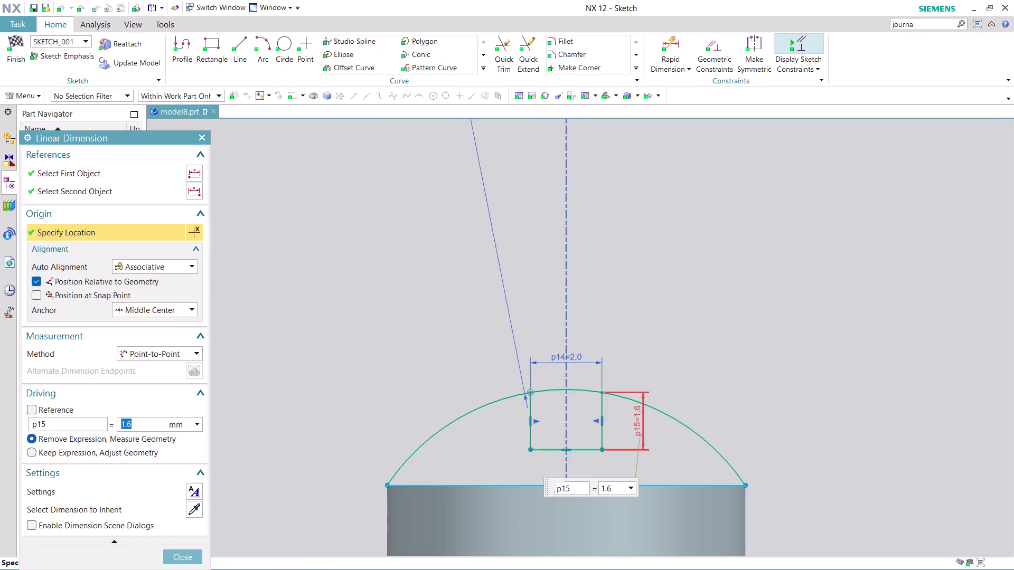
key(2)
key(Return)
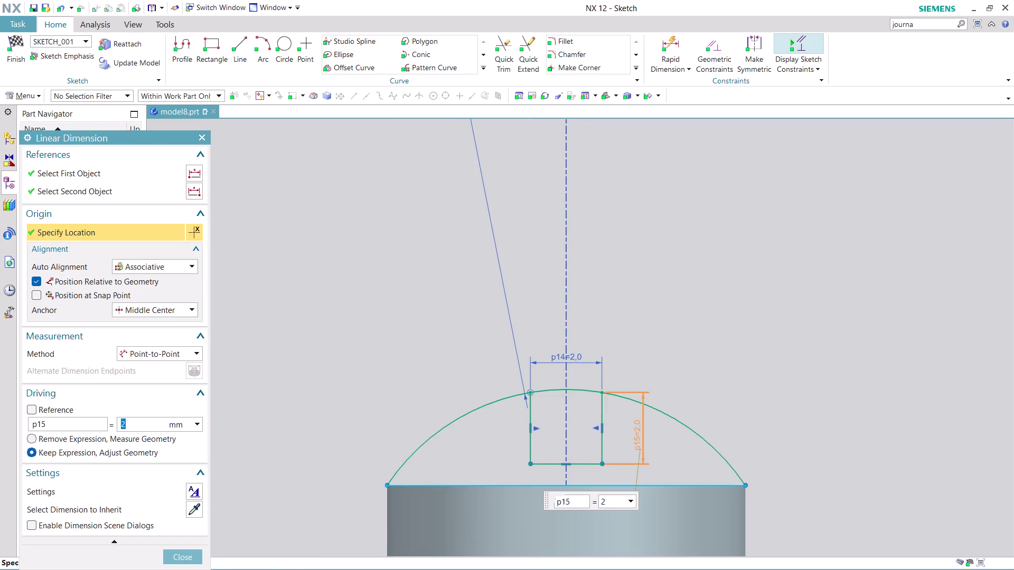
click(191, 554)
scroll(down, 3)
scroll(up, 3)
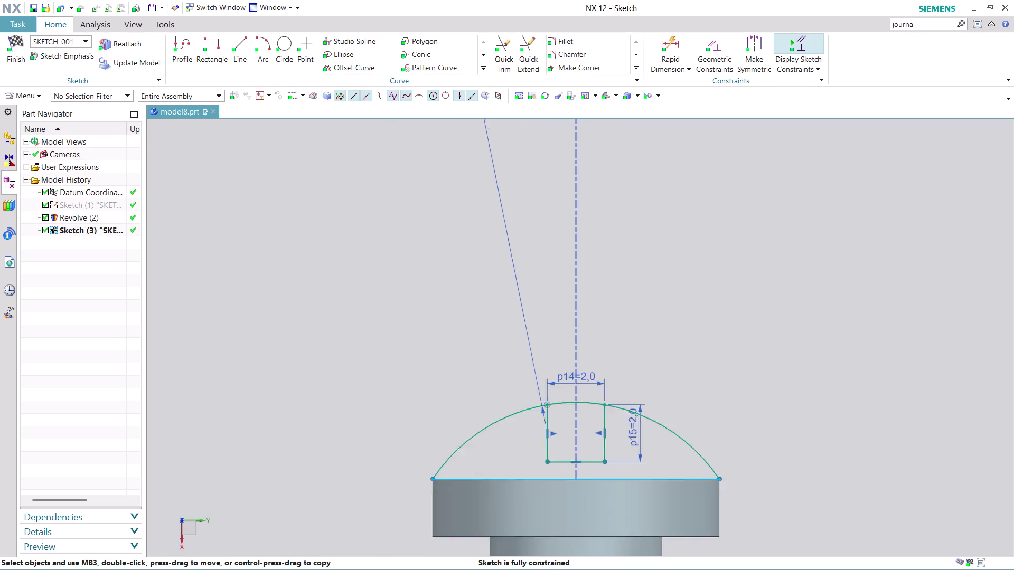
scroll(up, 3)
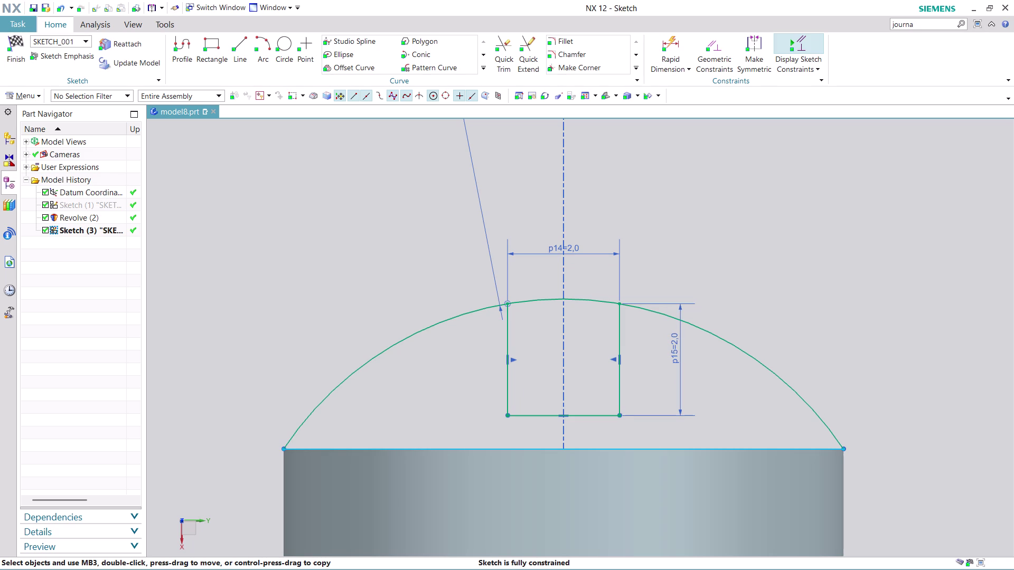
scroll(up, 3)
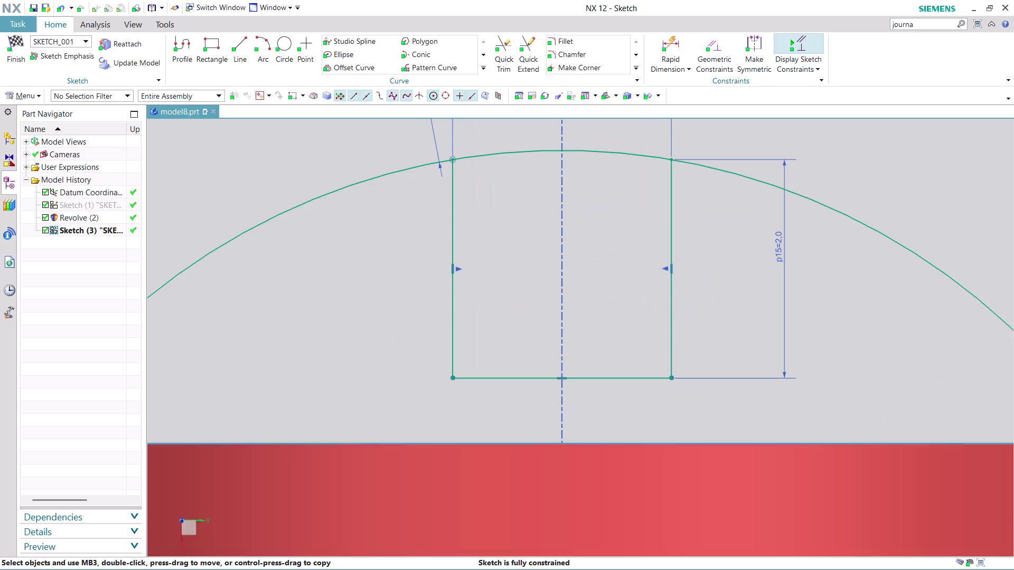
Draw a vertical line from the slot bottom's midpoint down to the head's top edge.
click(182, 40)
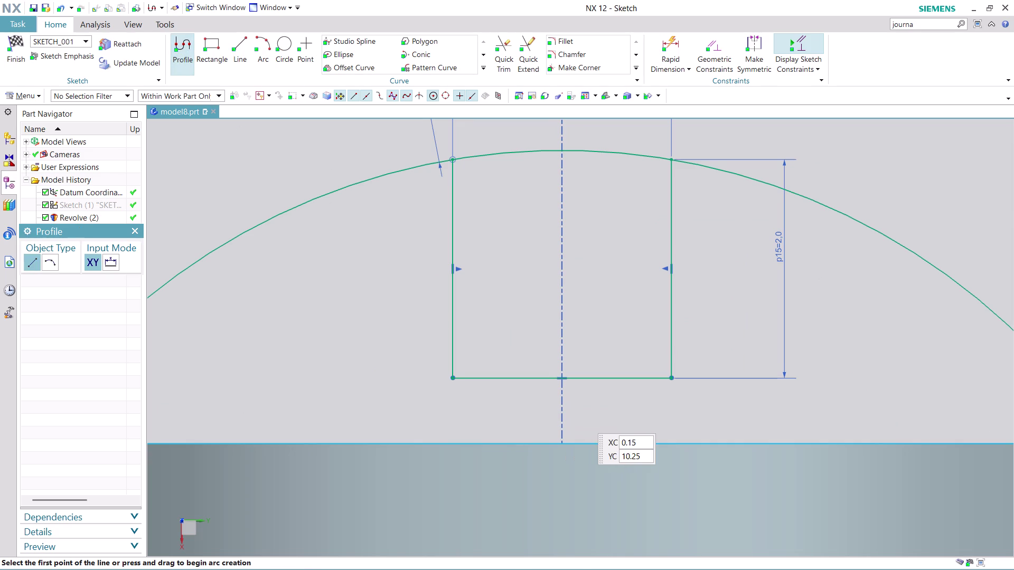
click(562, 379)
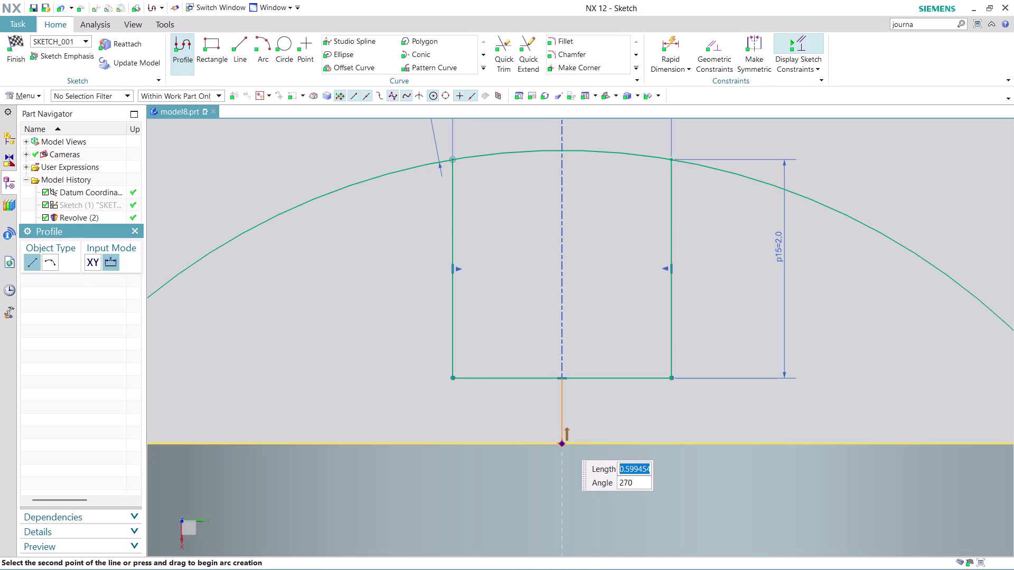
click(564, 442)
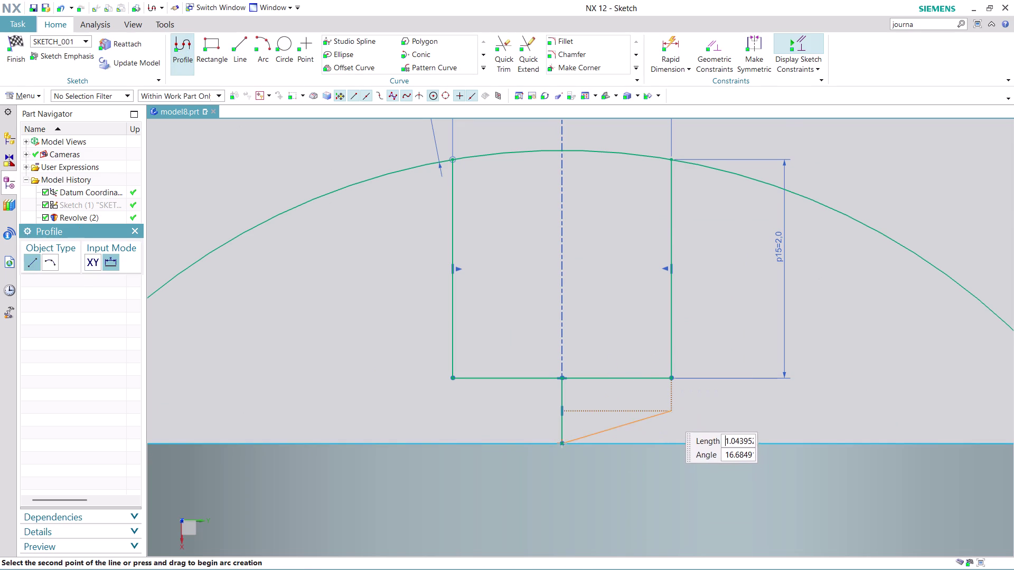
scroll(up, 3)
key(Escape)
Leave line drawing and switch to Quick Trim.
scroll(down, 3)
scroll(up, 3)
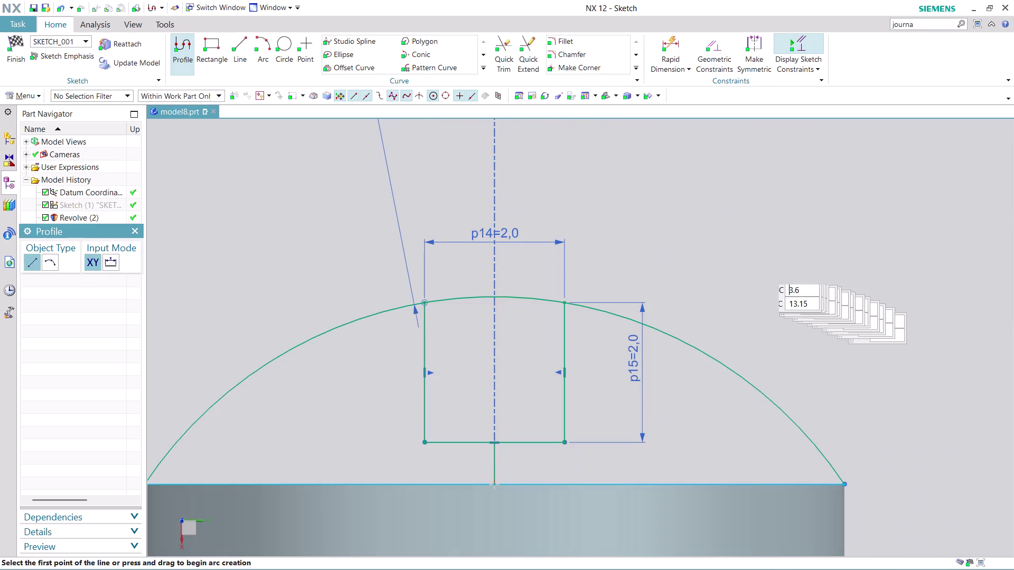
key(Escape)
click(497, 41)
scroll(down, 3)
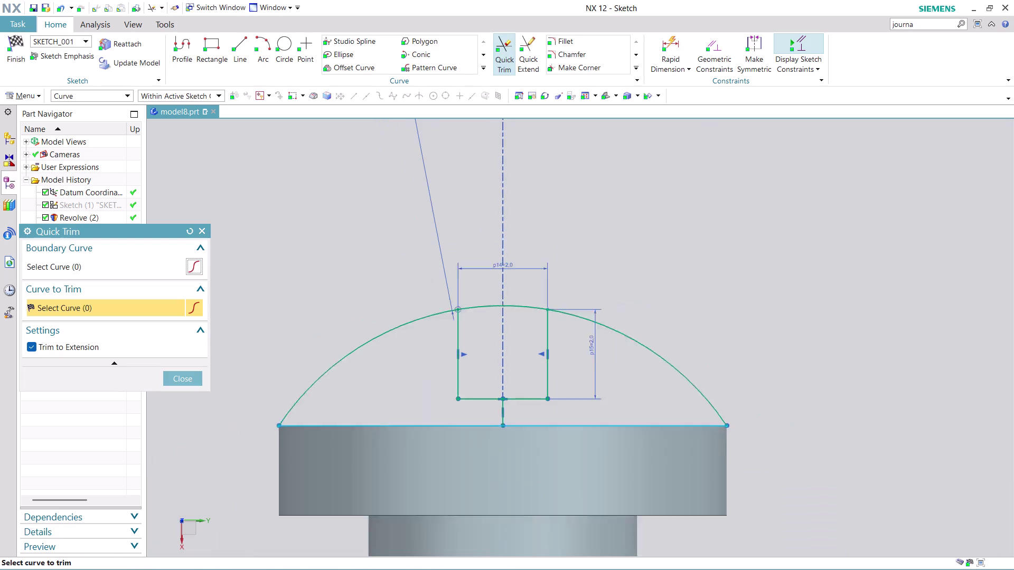
Trim away the dome arc across the slot and its left half, undoing one stray trim.
scroll(down, 3)
click(522, 318)
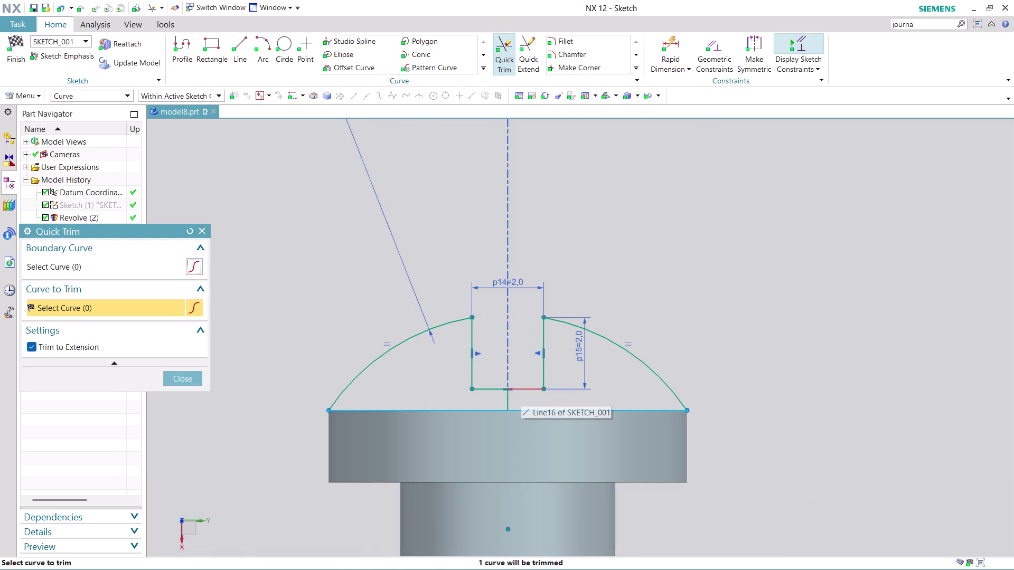
click(488, 392)
click(473, 363)
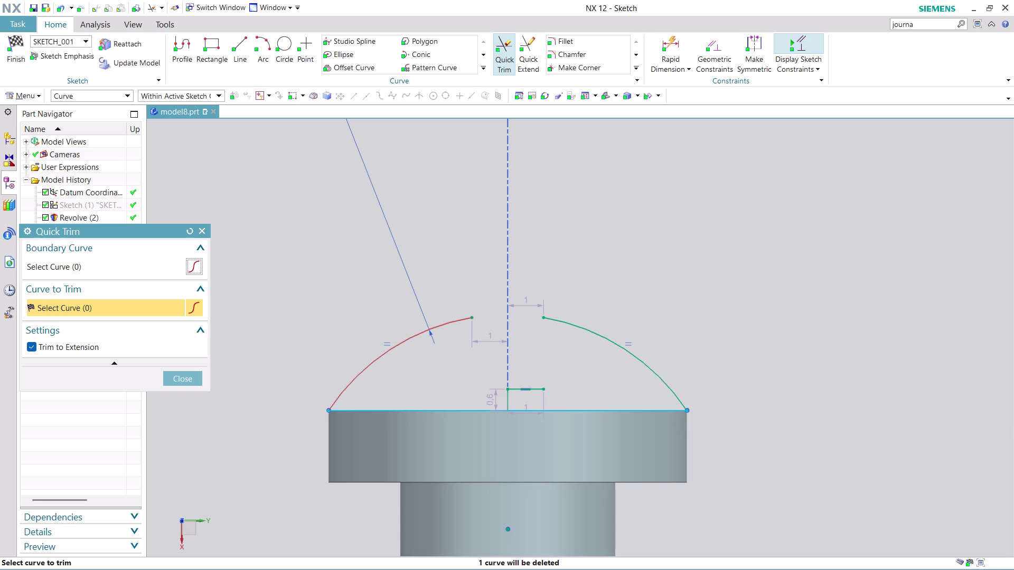
key(ctrl+z)
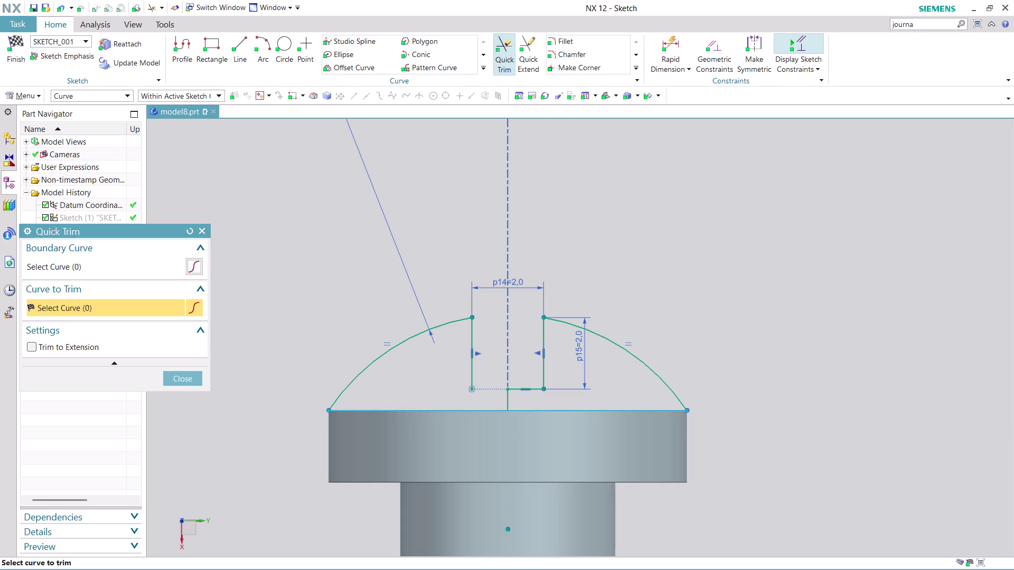
scroll(up, 3)
scroll(up, 3)
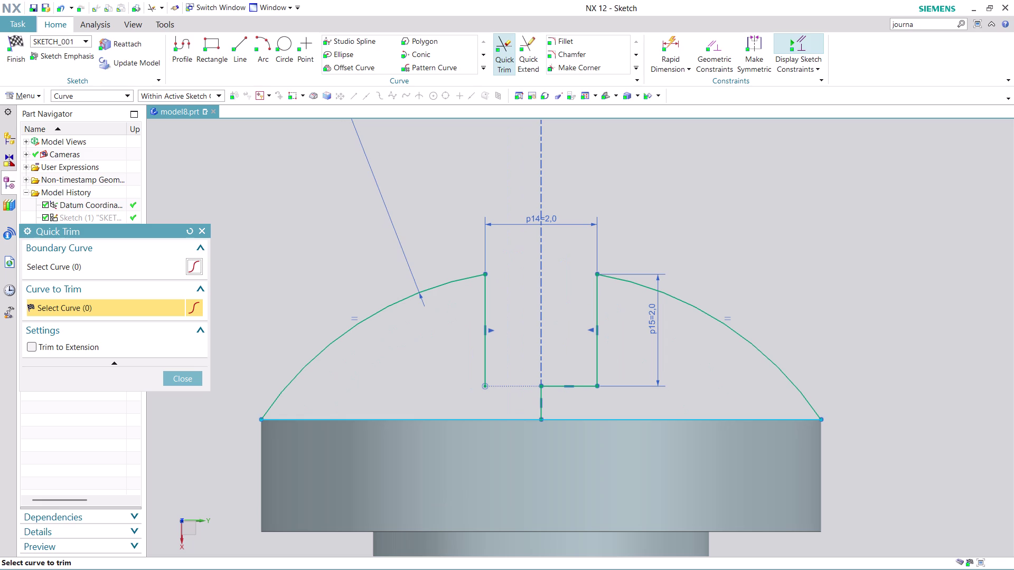
click(359, 324)
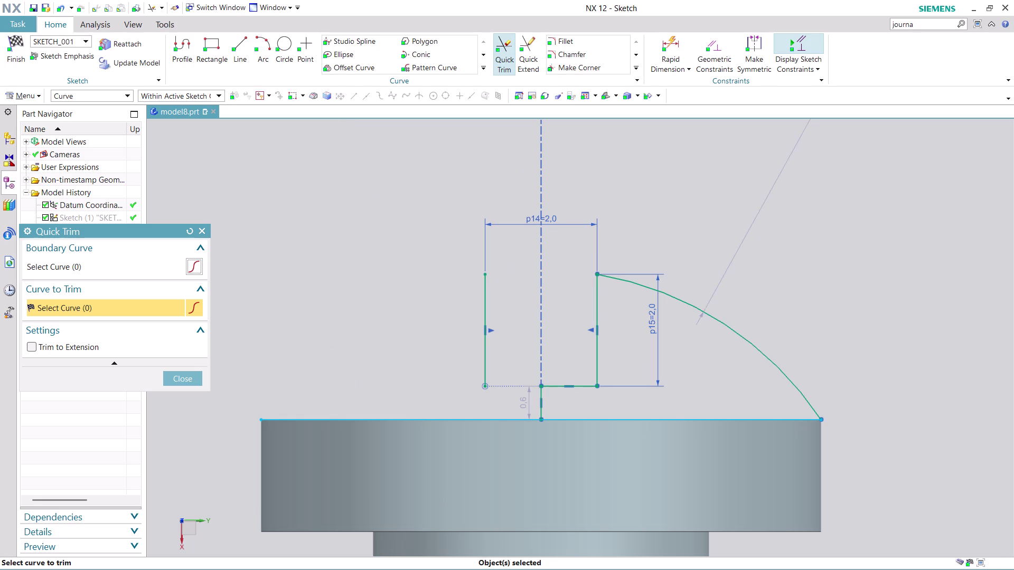
click(187, 383)
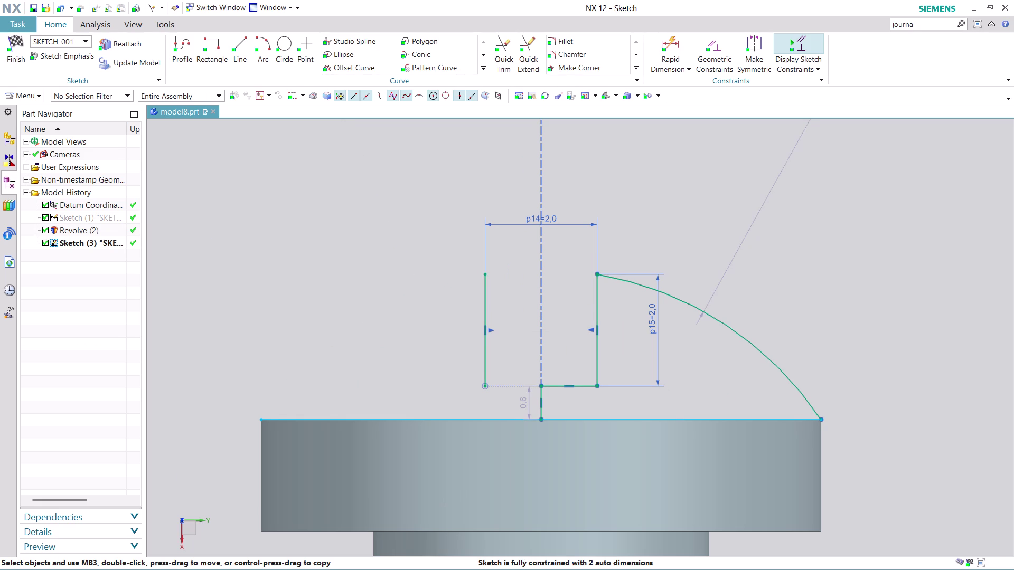
Delete the left slot wall line from its right-click menu.
right_click(481, 362)
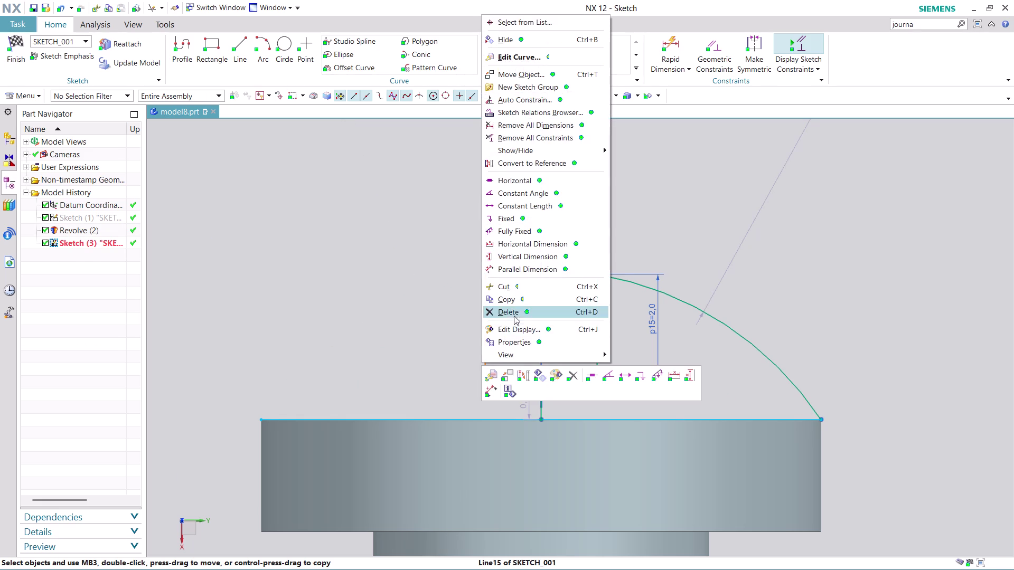
click(519, 310)
scroll(down, 3)
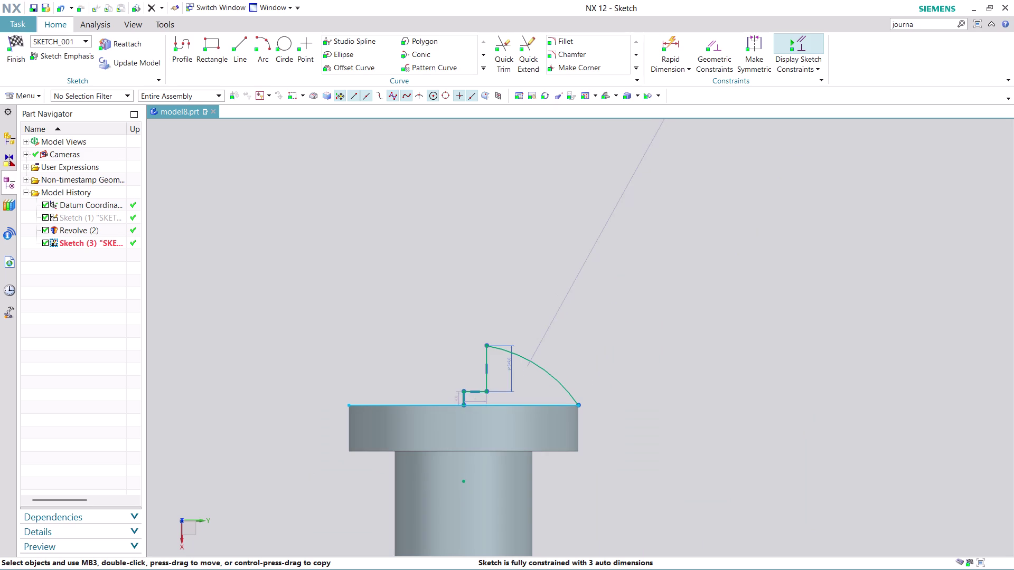
scroll(up, 3)
scroll(down, 3)
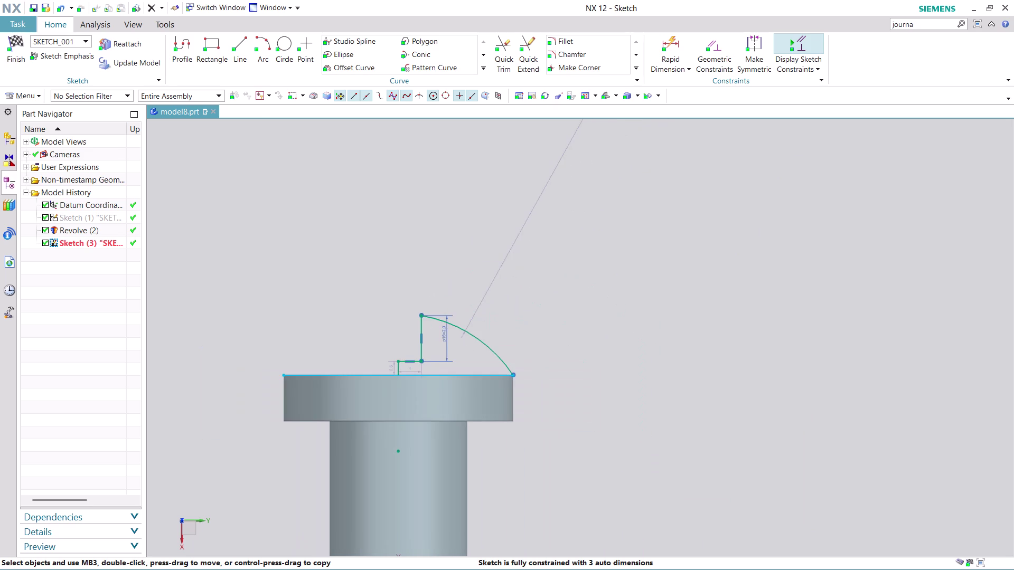
scroll(down, 3)
scroll(up, 3)
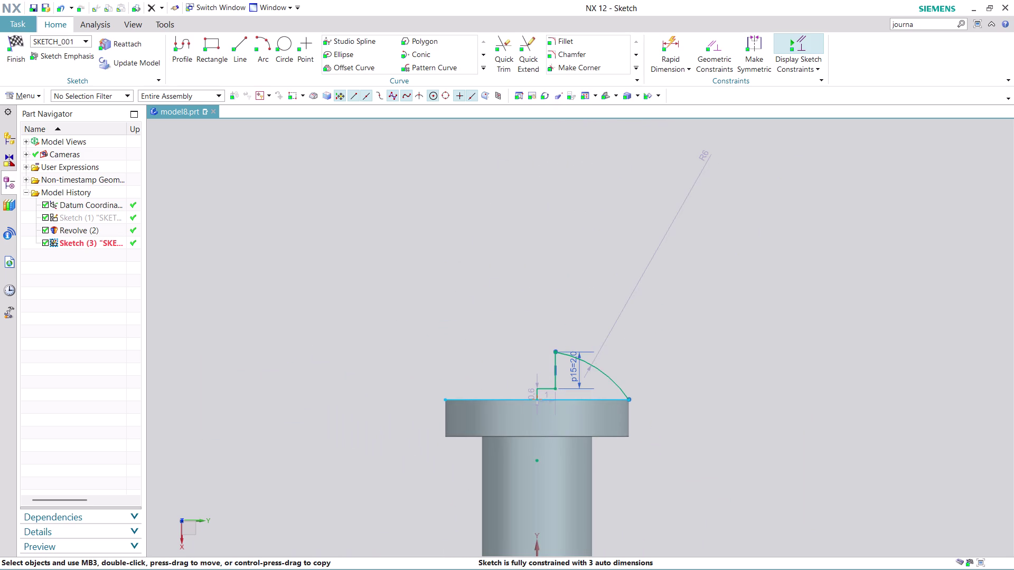
scroll(up, 3)
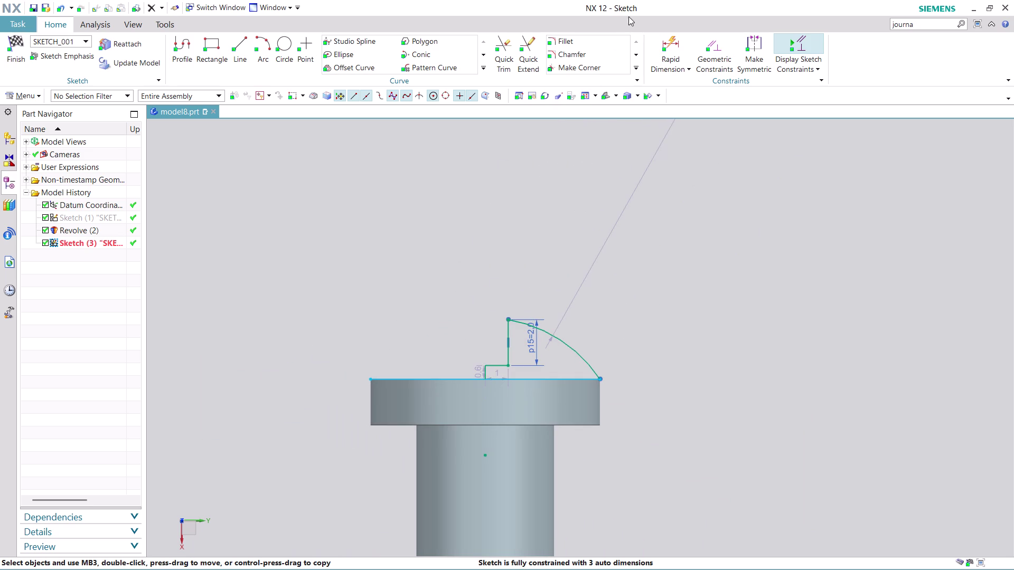
Trim the left part of the head's top line and finish the sketch.
click(494, 52)
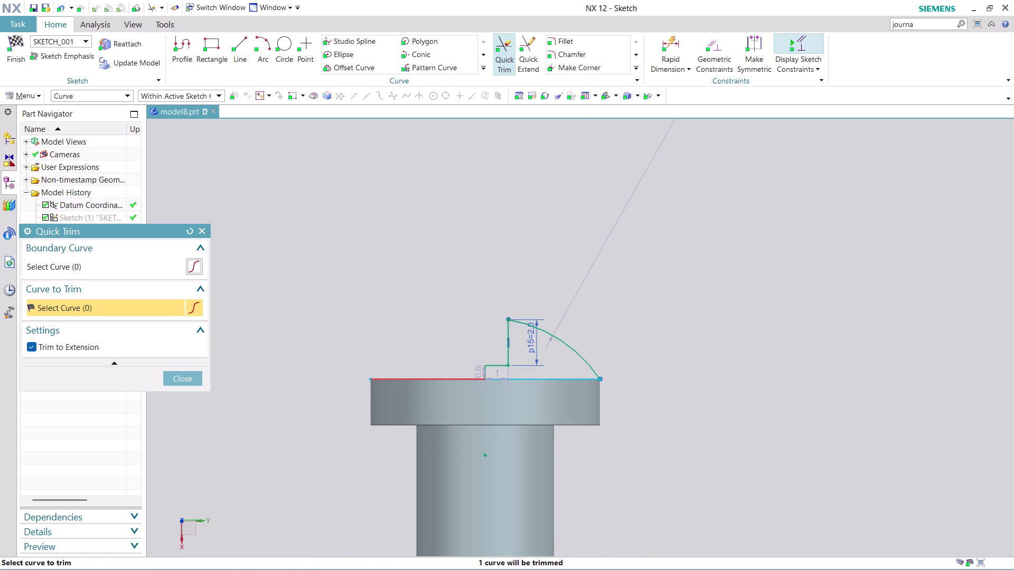
click(444, 382)
click(180, 374)
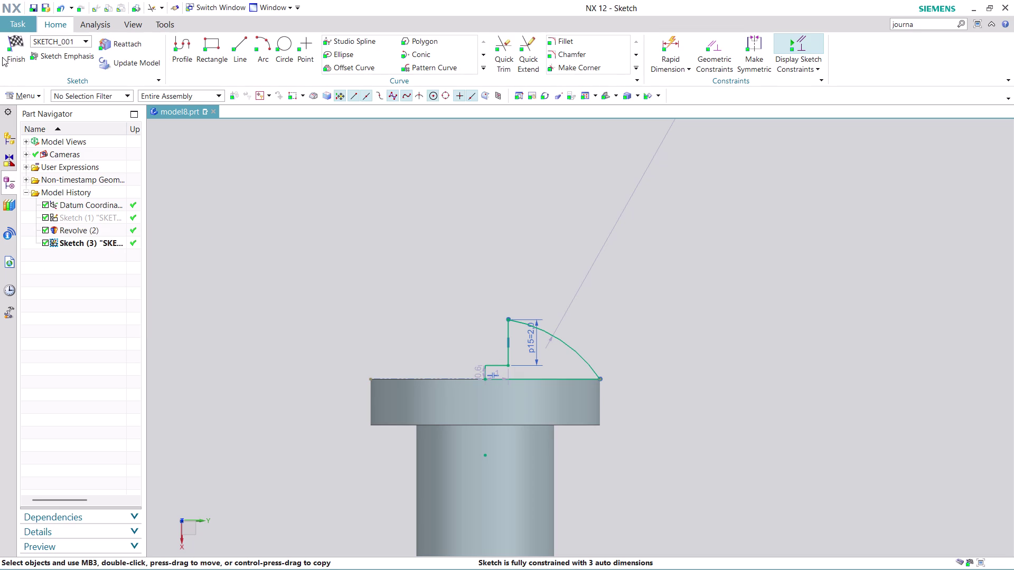
click(21, 59)
scroll(up, 3)
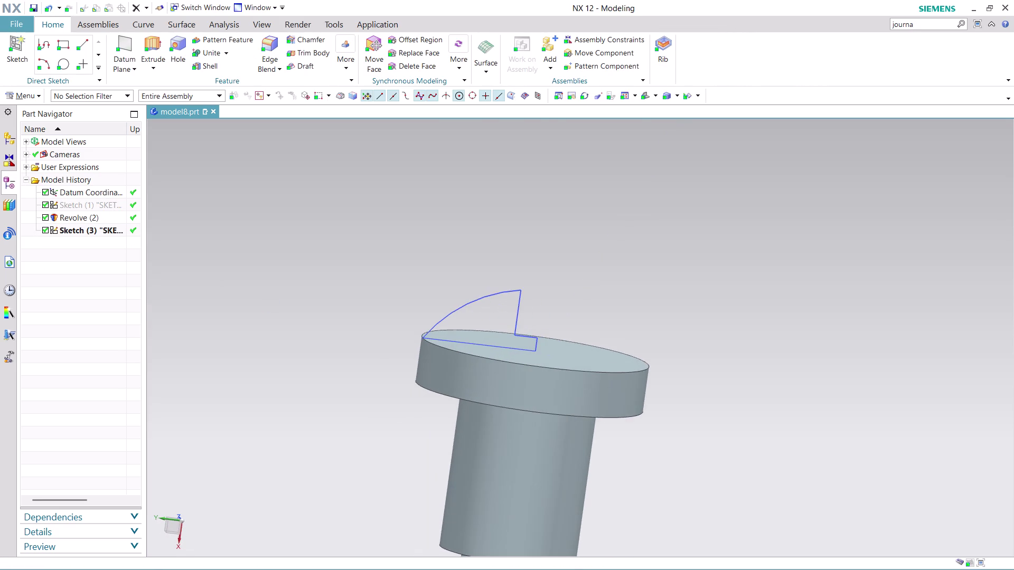
scroll(up, 3)
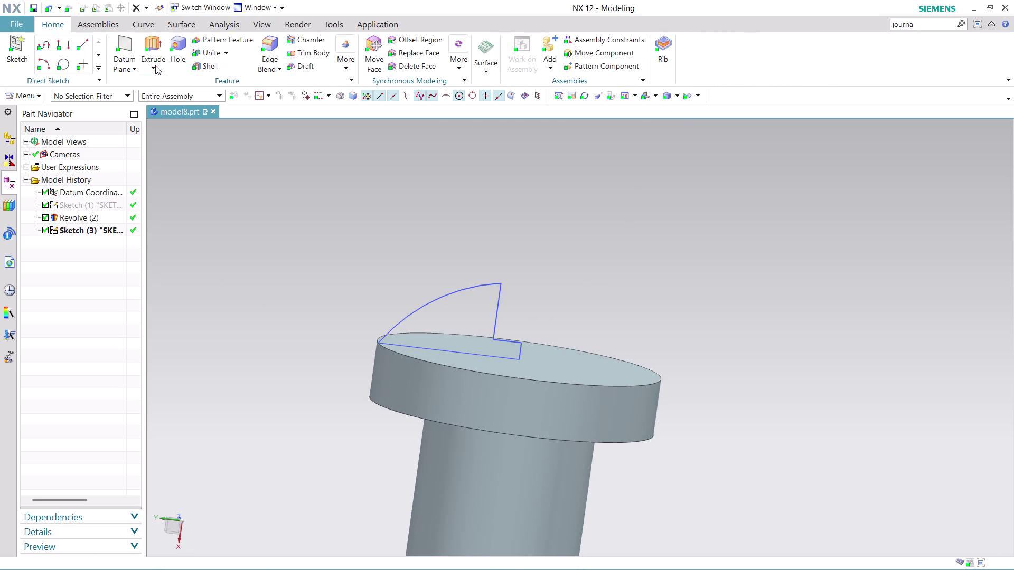
click(154, 64)
click(167, 93)
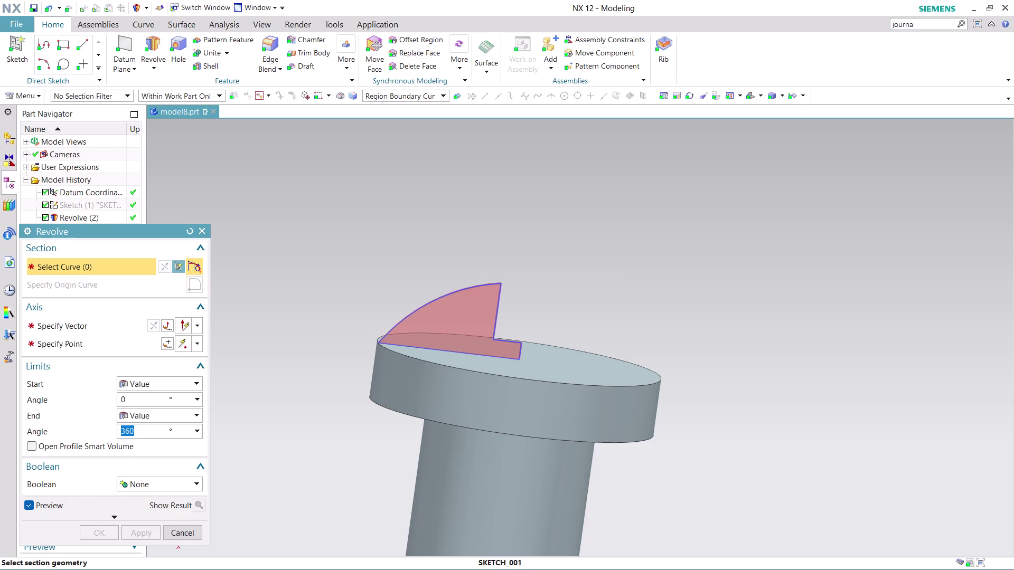
click(439, 326)
scroll(down, 3)
scroll(down, 3)
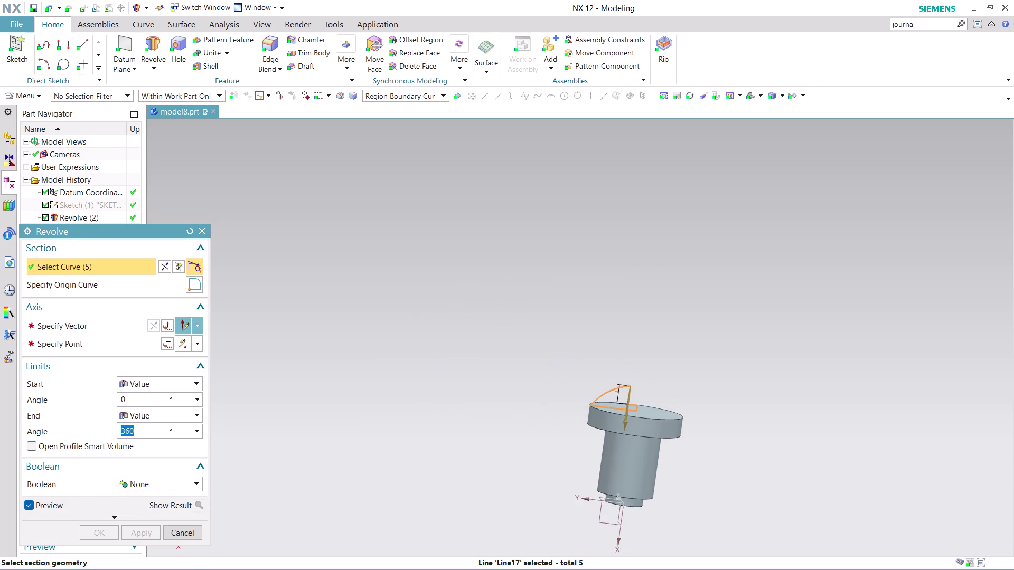
scroll(up, 3)
click(96, 332)
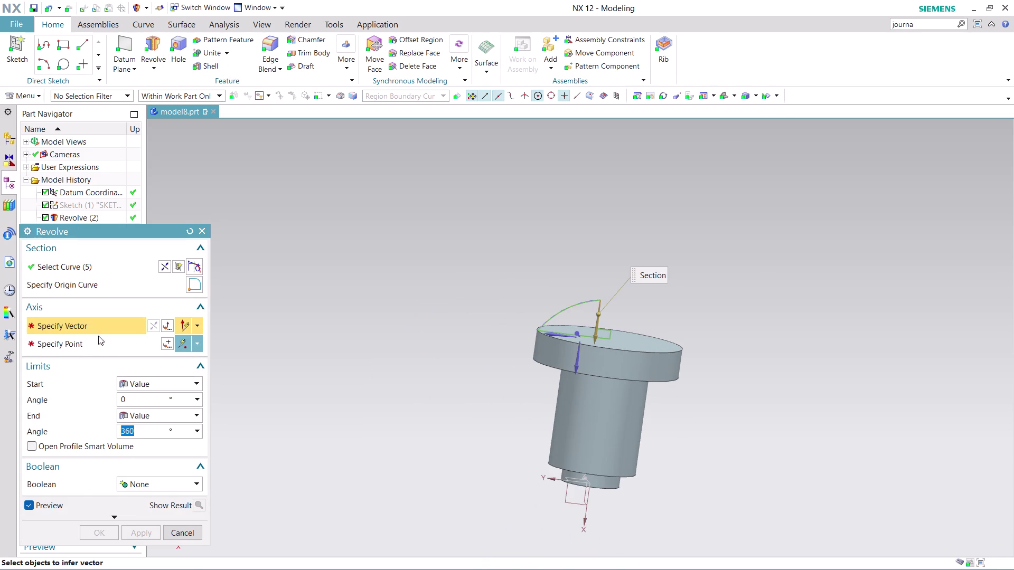
click(575, 367)
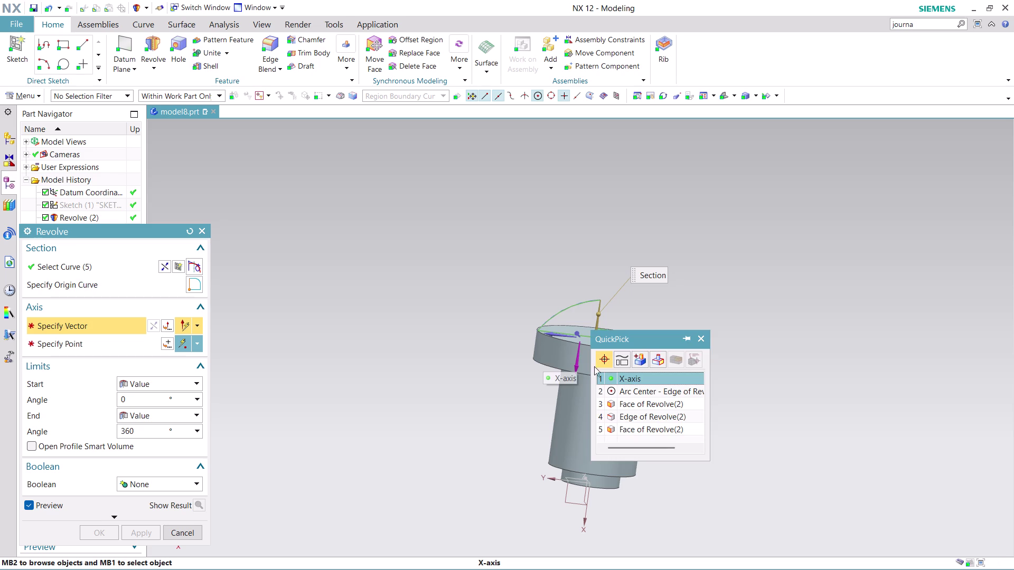
click(637, 377)
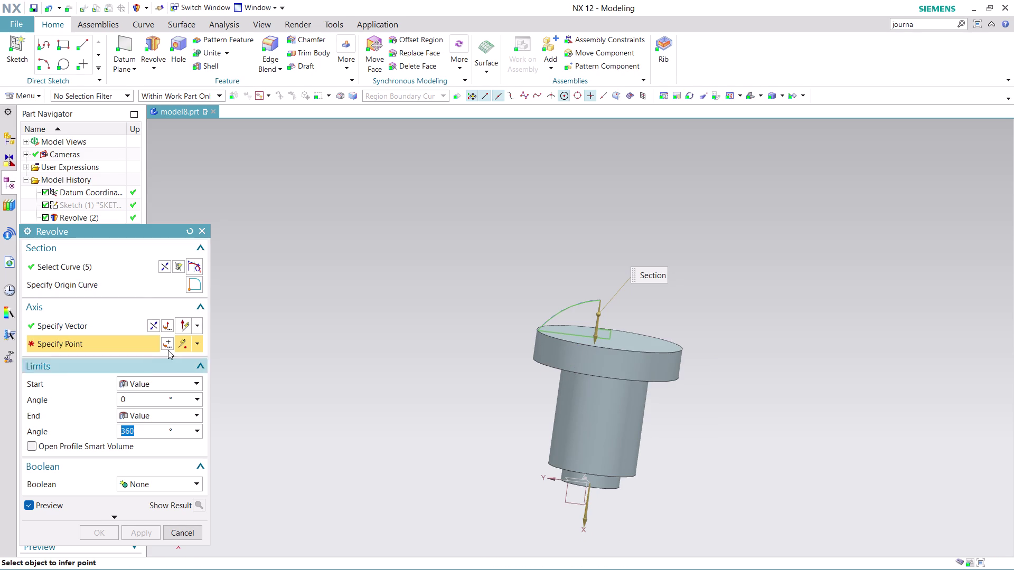
click(154, 325)
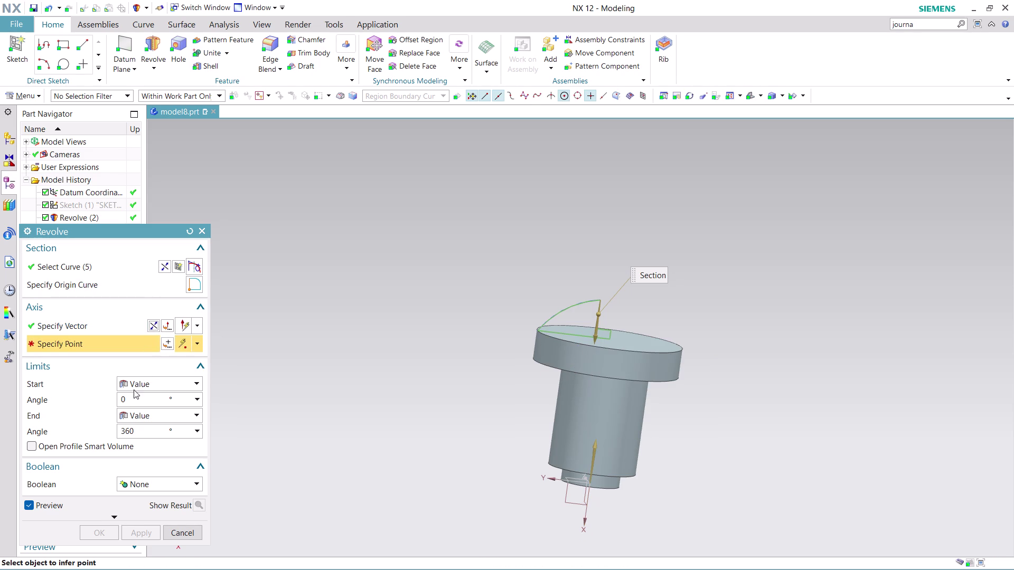
click(589, 490)
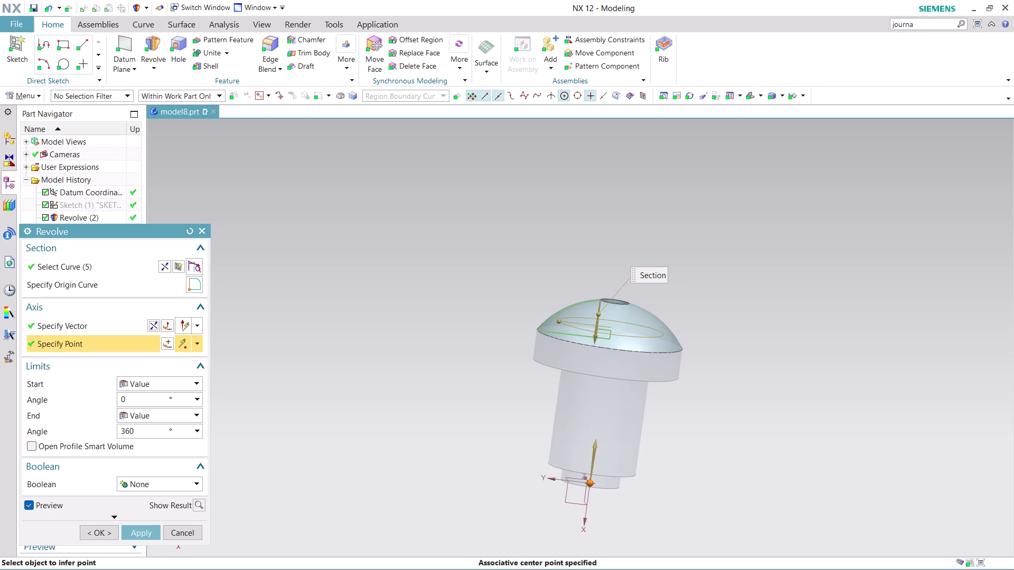
middle_drag(697, 303, 680, 351)
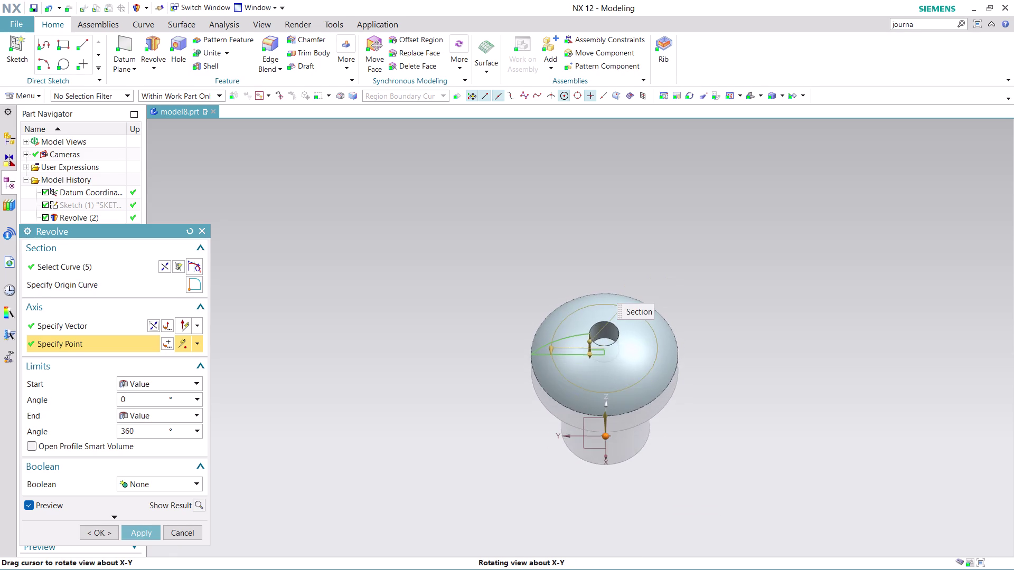
middle_drag(681, 352, 684, 324)
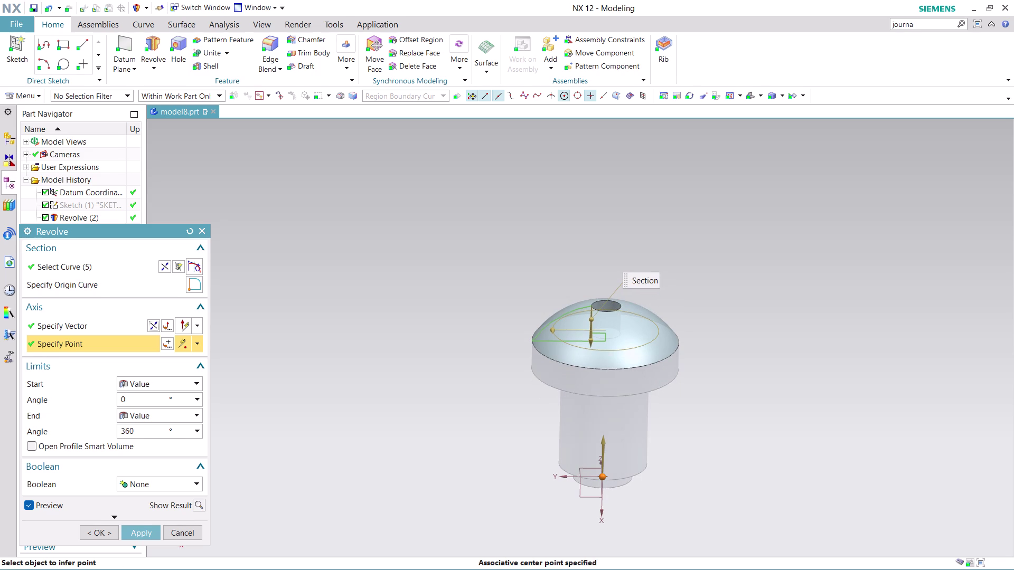
click(187, 527)
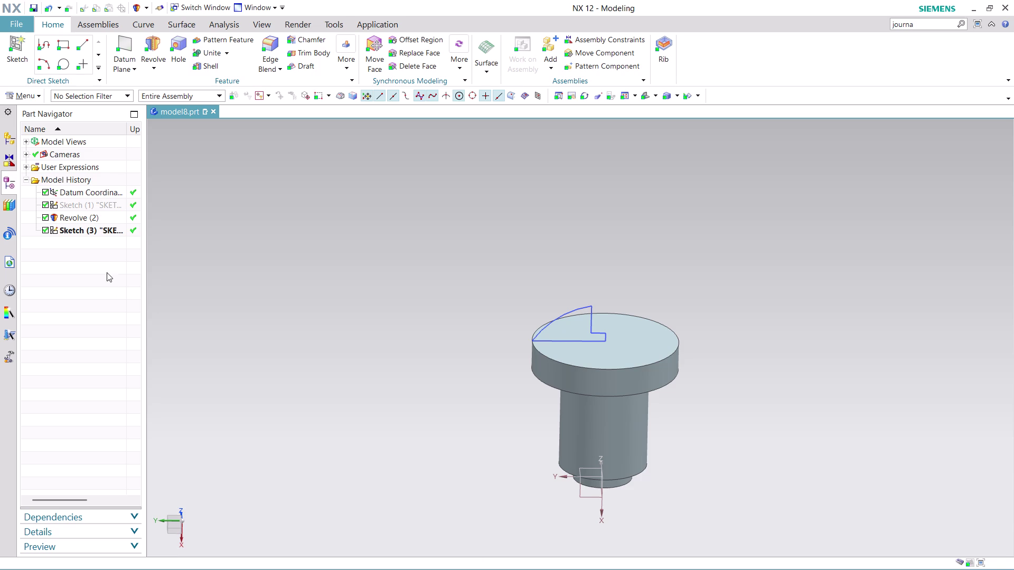
right_click(88, 227)
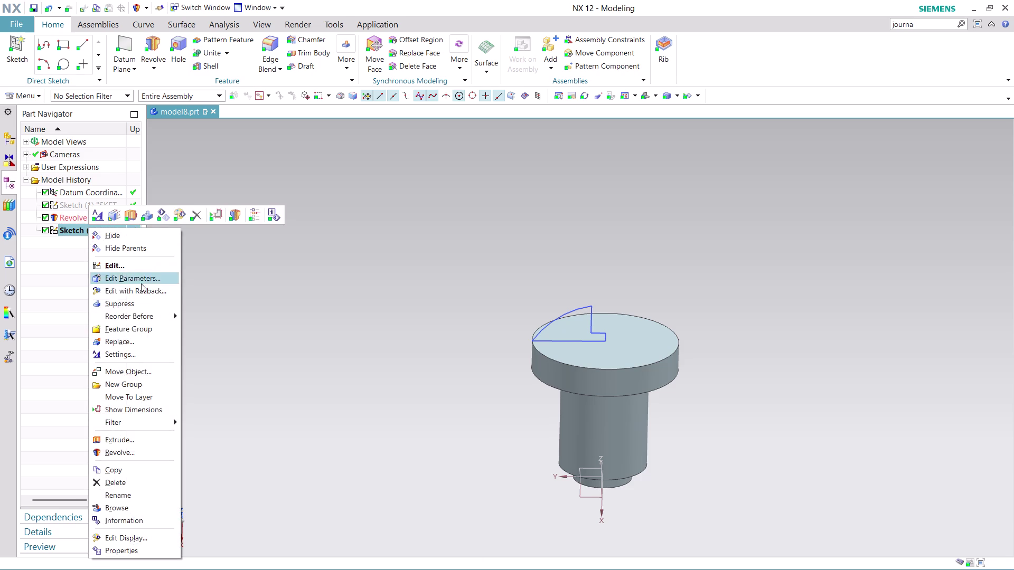
Reopen the half-dome slot sketch, revert seven recent edits with undo, and start Profile.
click(153, 291)
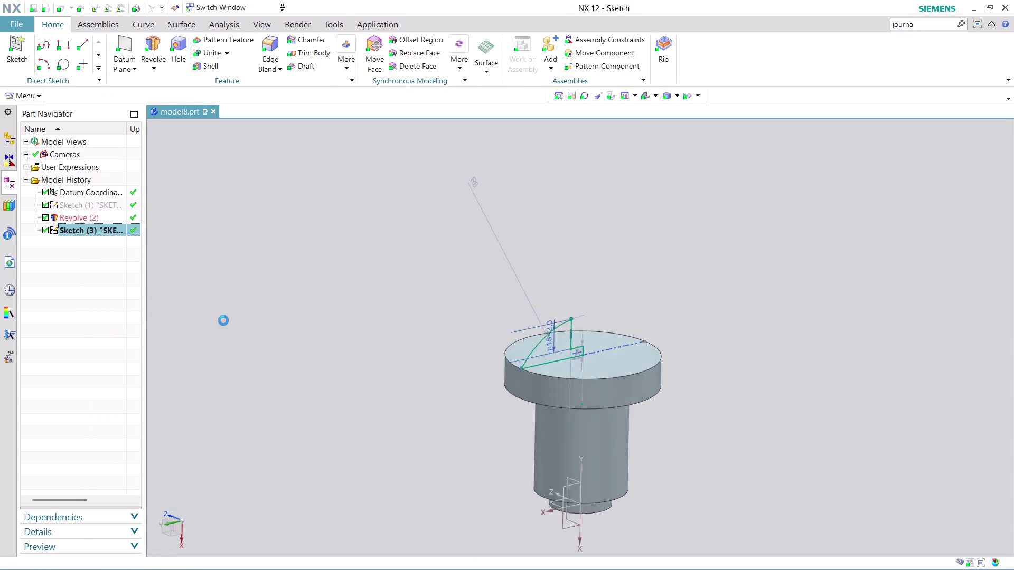
scroll(up, 3)
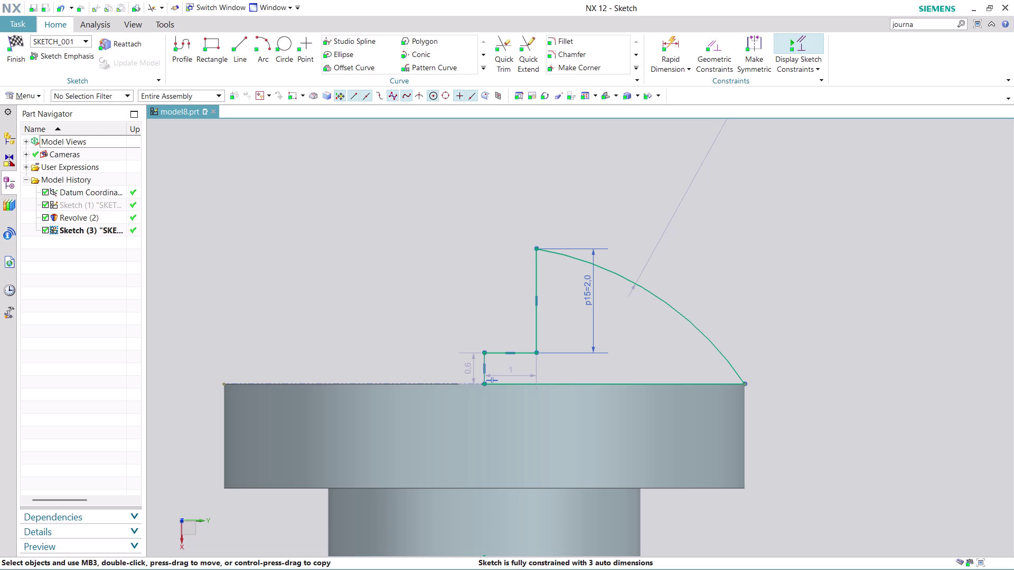
key(ctrl+z)
key(ctrl+z)
key(ctrl+z)
key(ctrl+z)
key(ctrl+z)
key(ctrl+z)
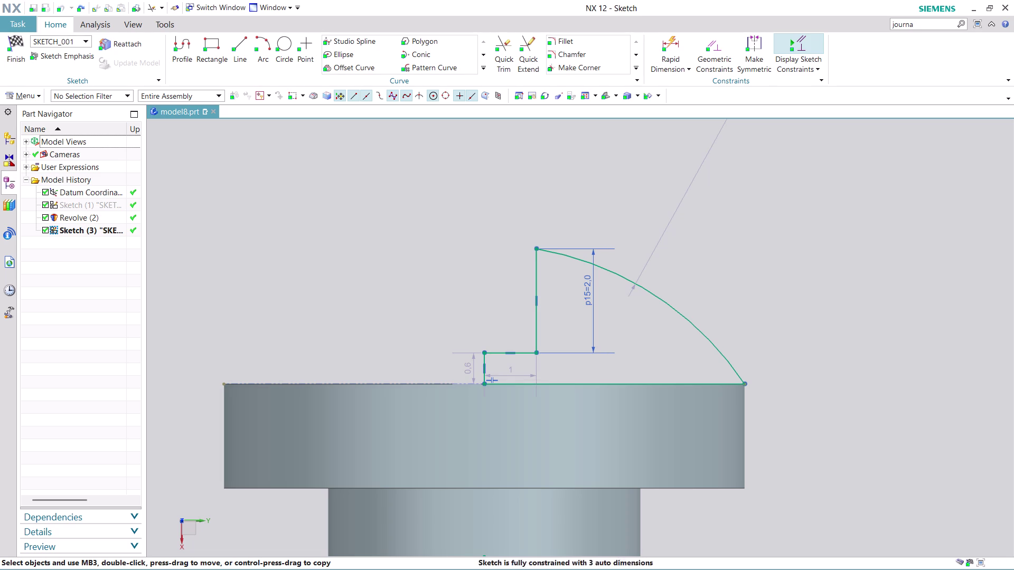
key(ctrl+z)
click(185, 40)
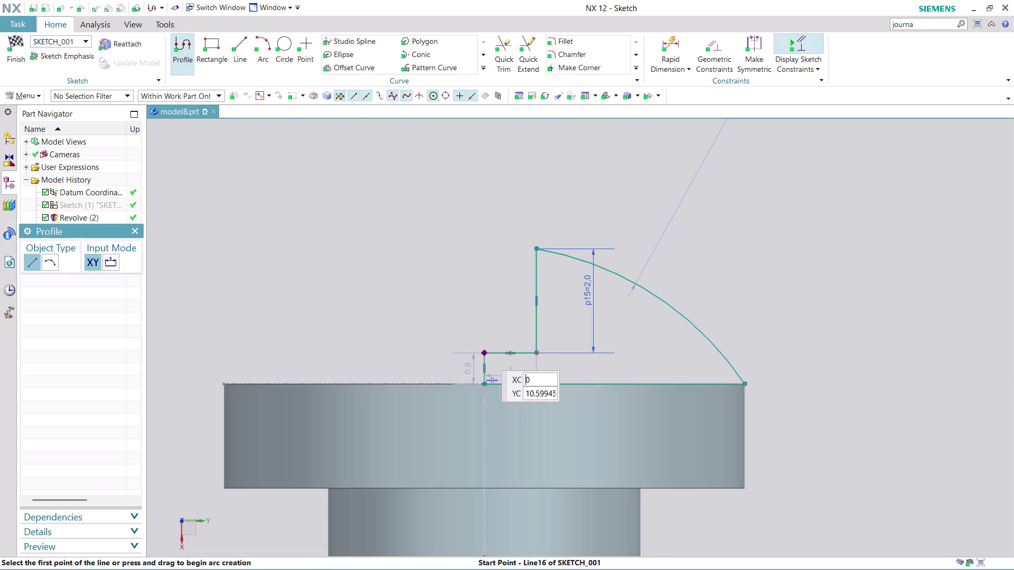
Draw lines 1.7 left, 2 up and across to the arc's upper end to close a rectangle.
click(483, 353)
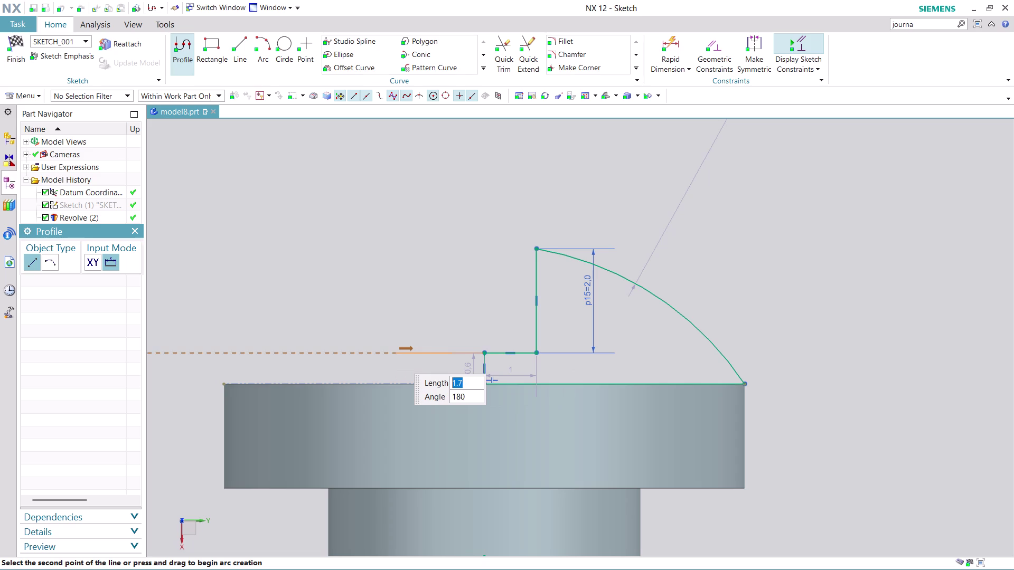
click(396, 356)
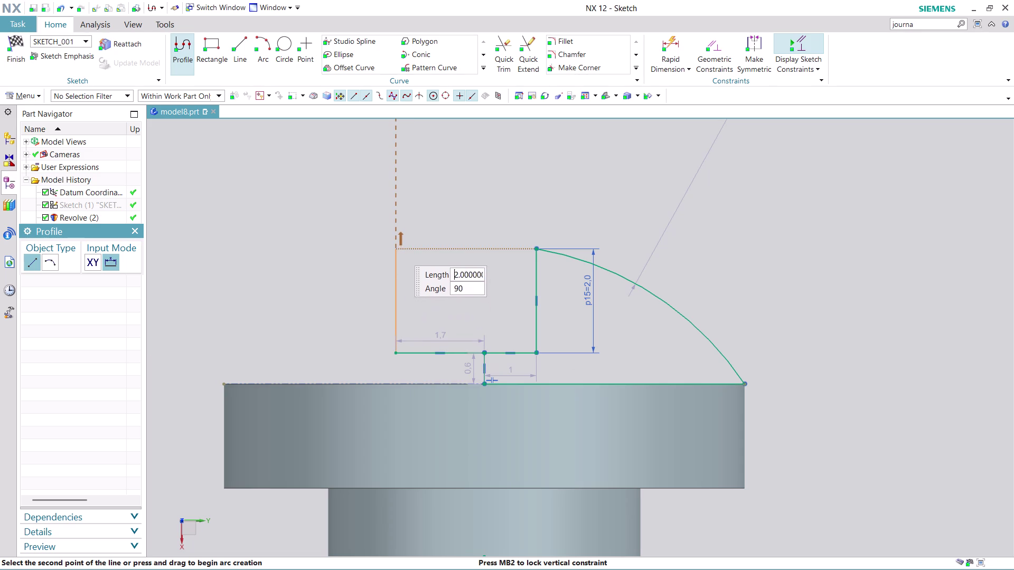
click(395, 248)
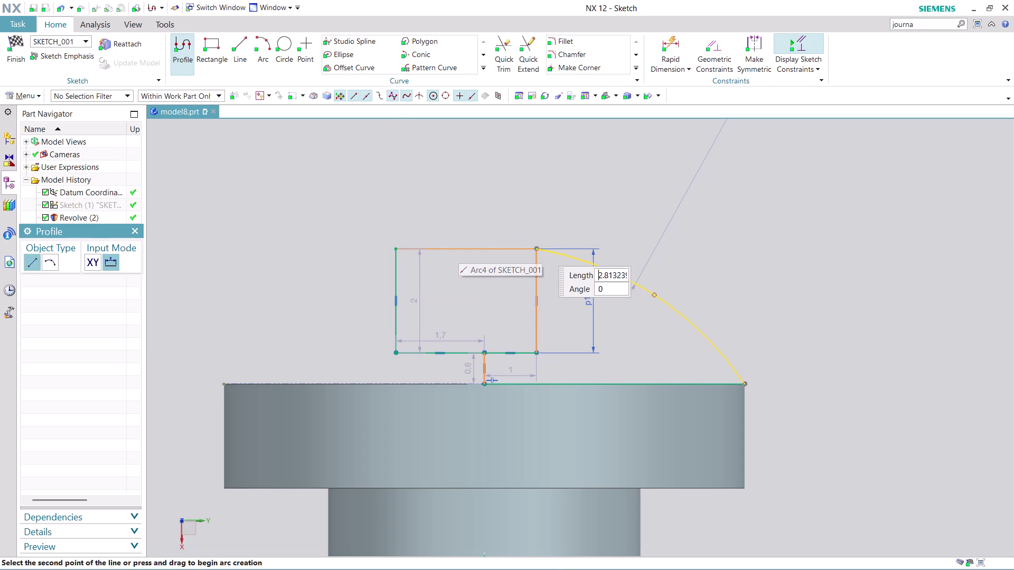
click(538, 248)
key(Escape)
key(Escape)
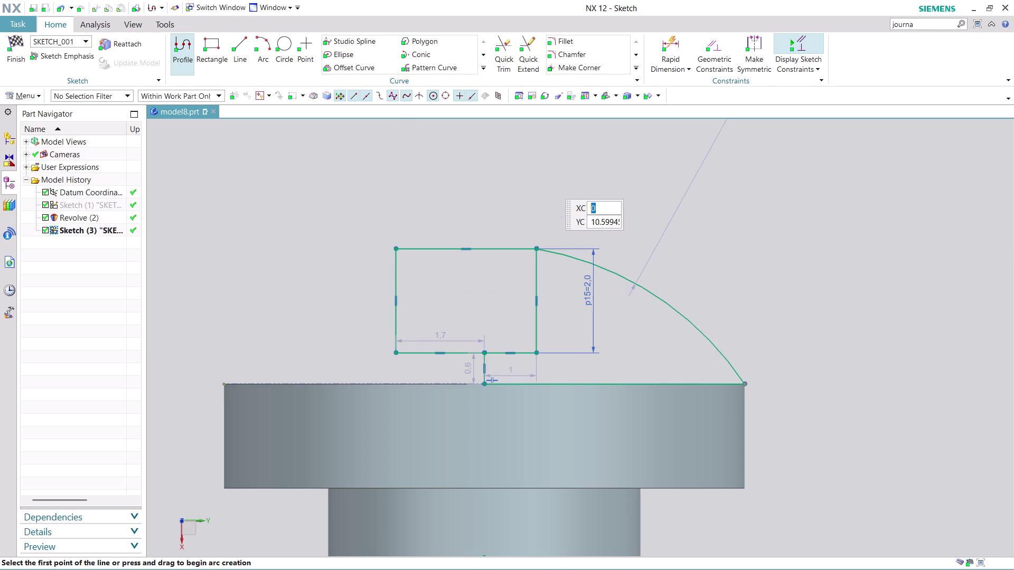
click(762, 47)
Make the two bottom halves equal length and the two sides equal length.
click(708, 60)
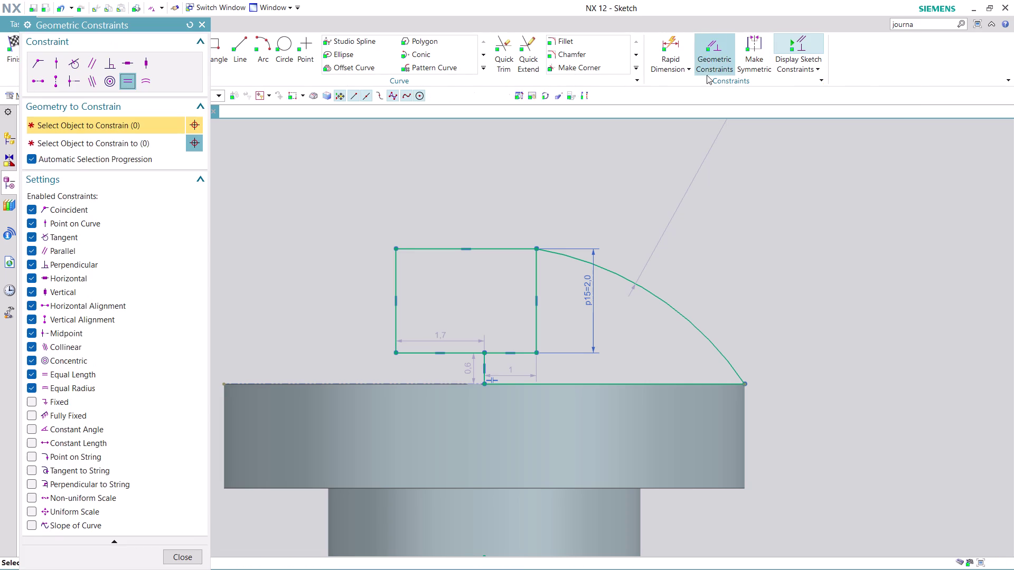
click(511, 355)
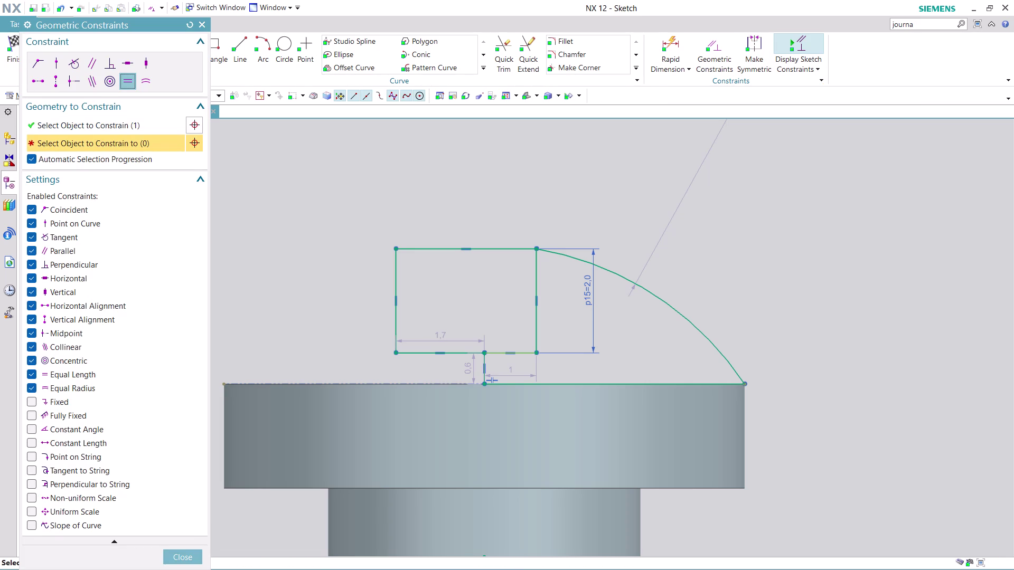
click(426, 353)
click(436, 284)
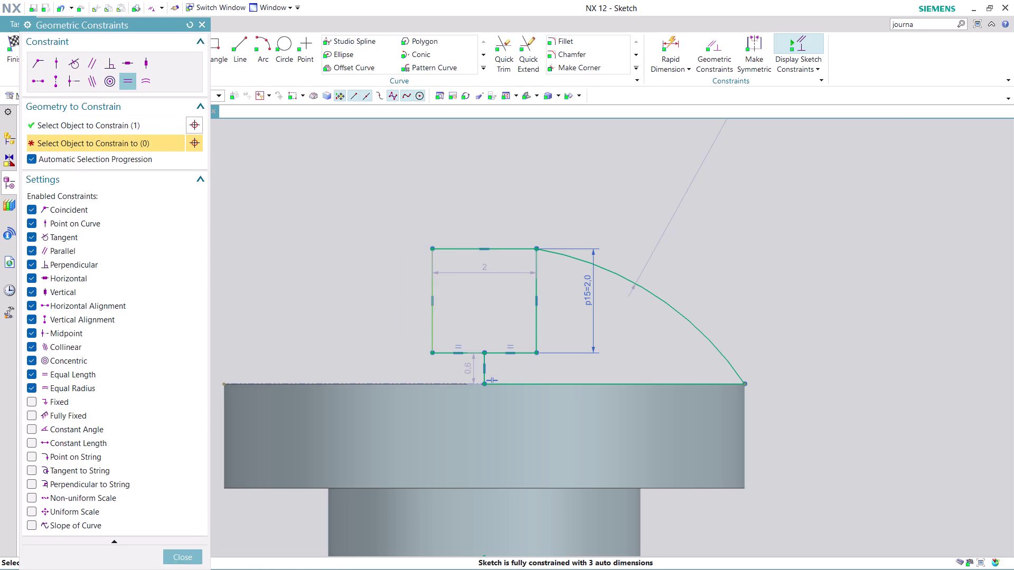
click(535, 292)
click(513, 351)
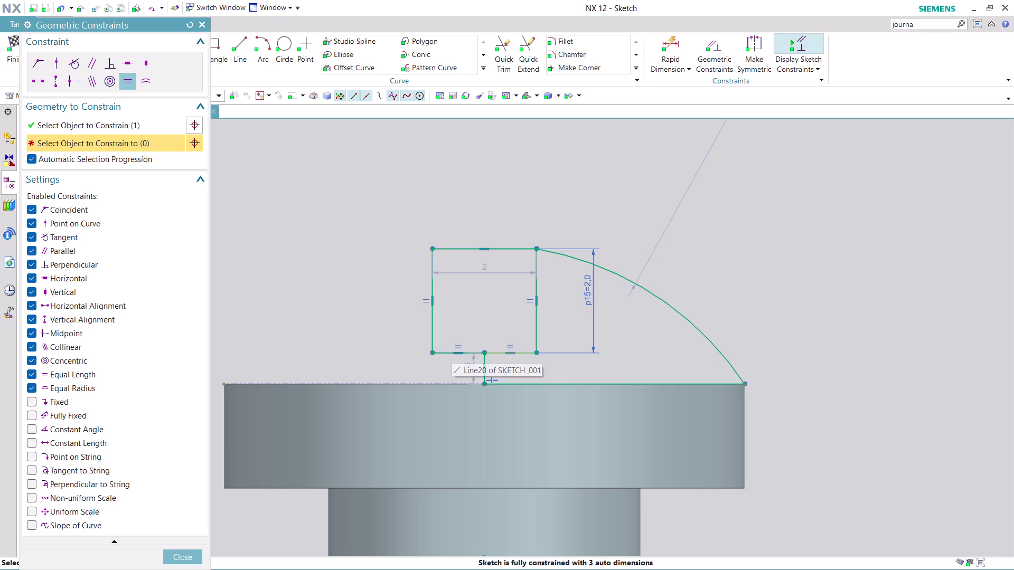
click(449, 352)
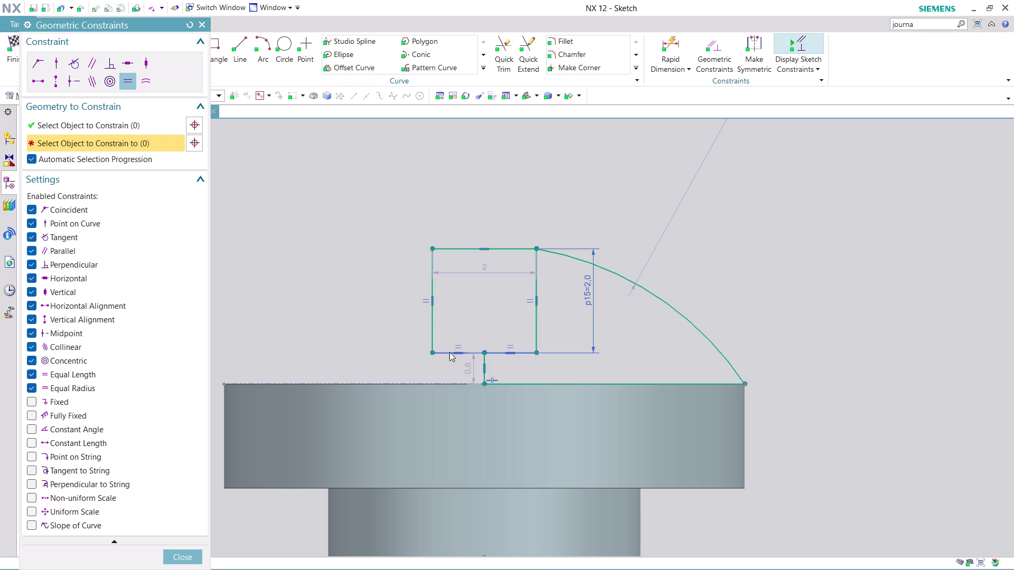
click(504, 304)
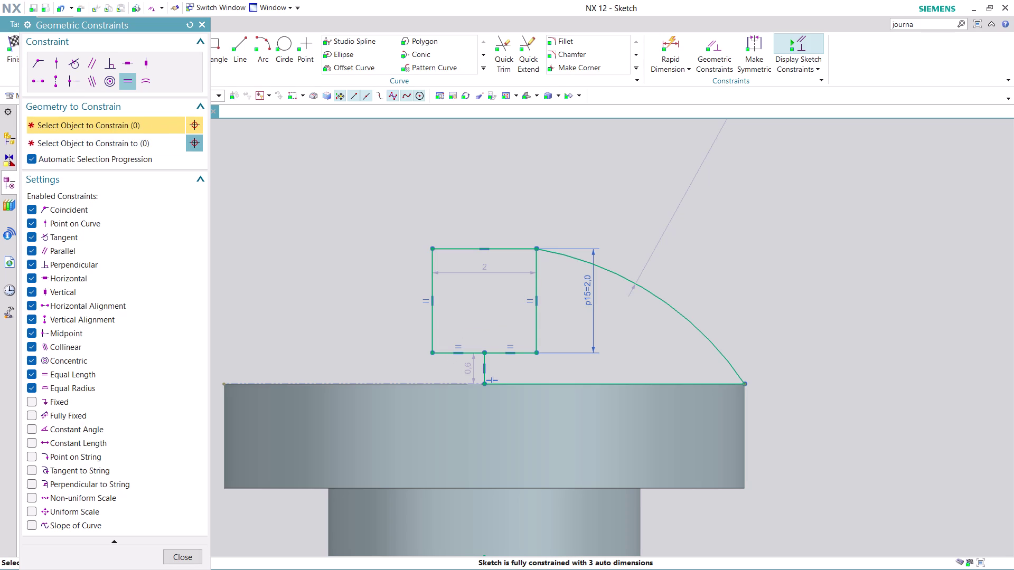
click(188, 559)
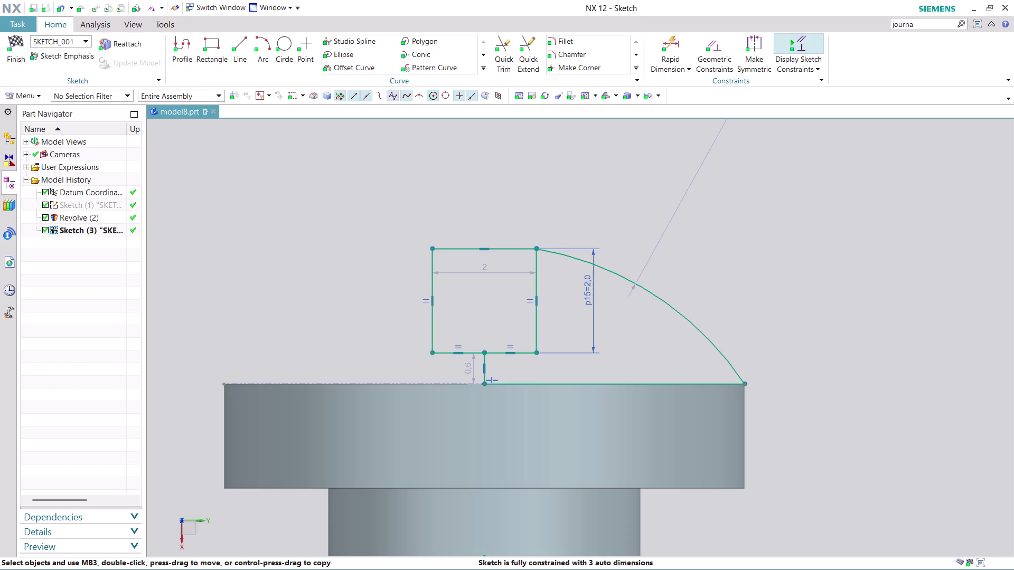
Finish the slot sketch, leaving its square-and-arc outline on the pin head in Modeling.
scroll(down, 3)
scroll(up, 3)
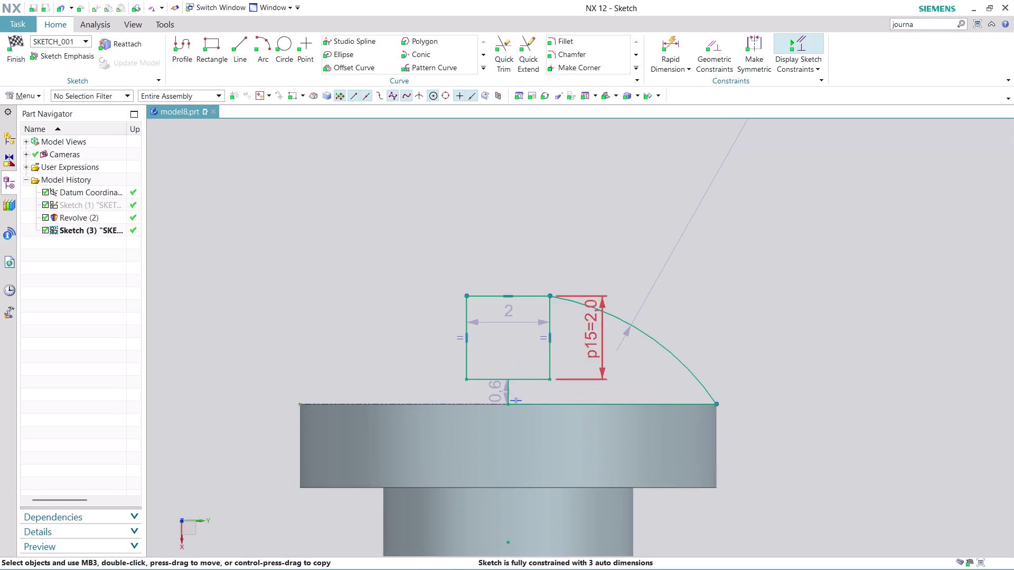
scroll(up, 3)
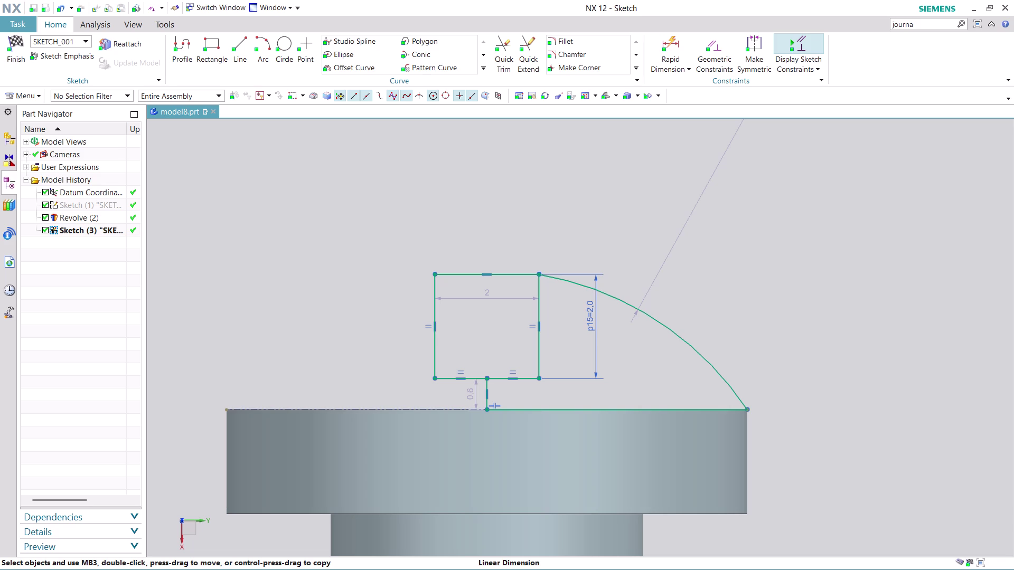
click(9, 63)
scroll(up, 3)
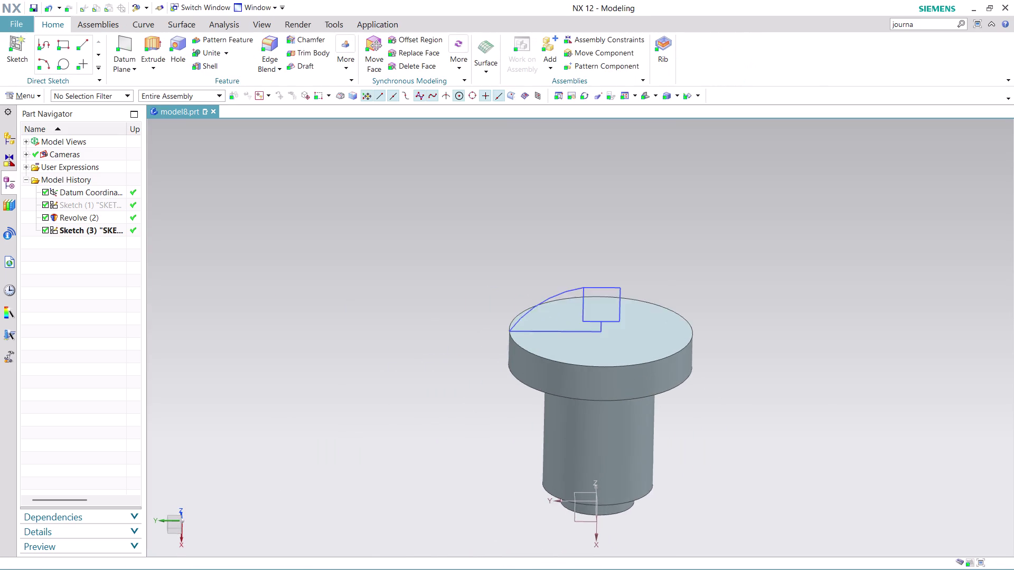
Start a Revolve and select the slot sketch curves as the section.
scroll(up, 3)
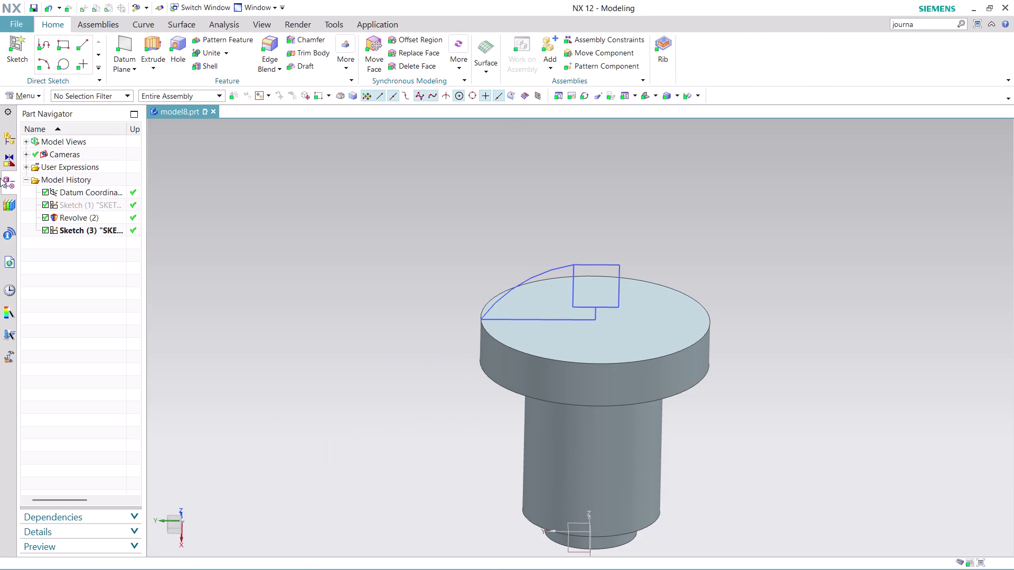
click(157, 62)
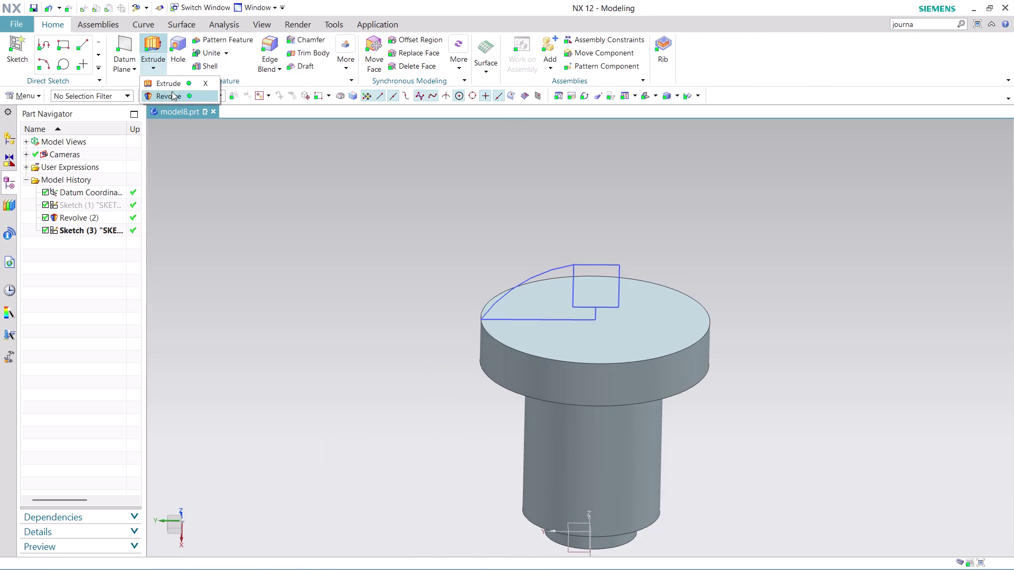
click(172, 98)
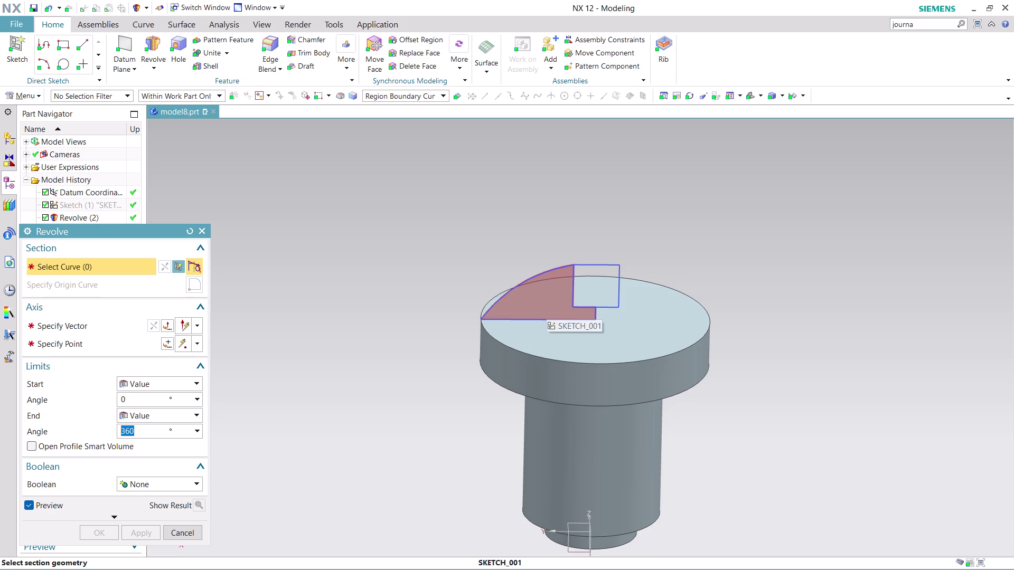
click(546, 306)
click(611, 318)
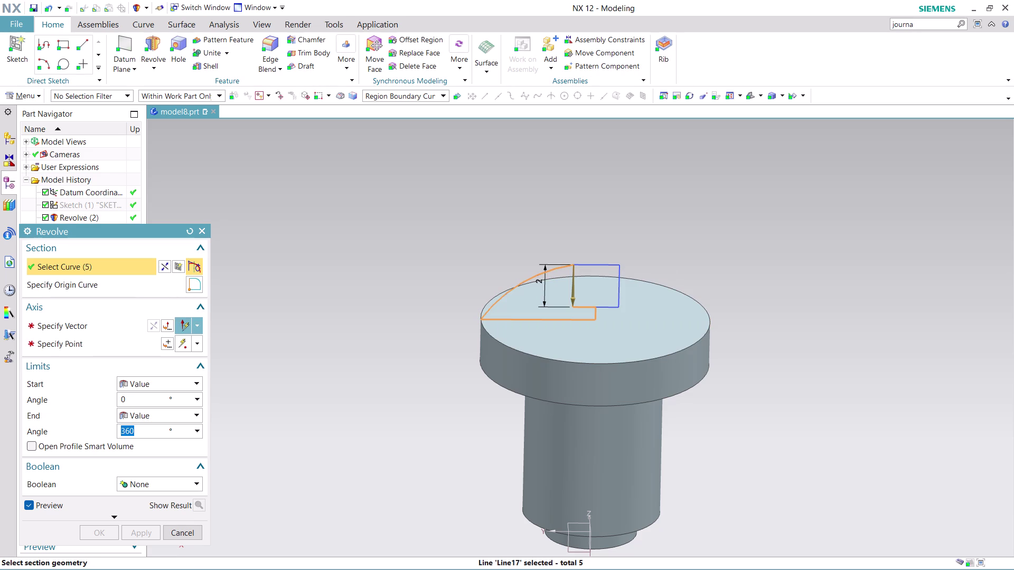
click(109, 326)
Revolve about a vertical axis through the shaft edge centre, creating Revolve (4).
scroll(down, 3)
scroll(up, 3)
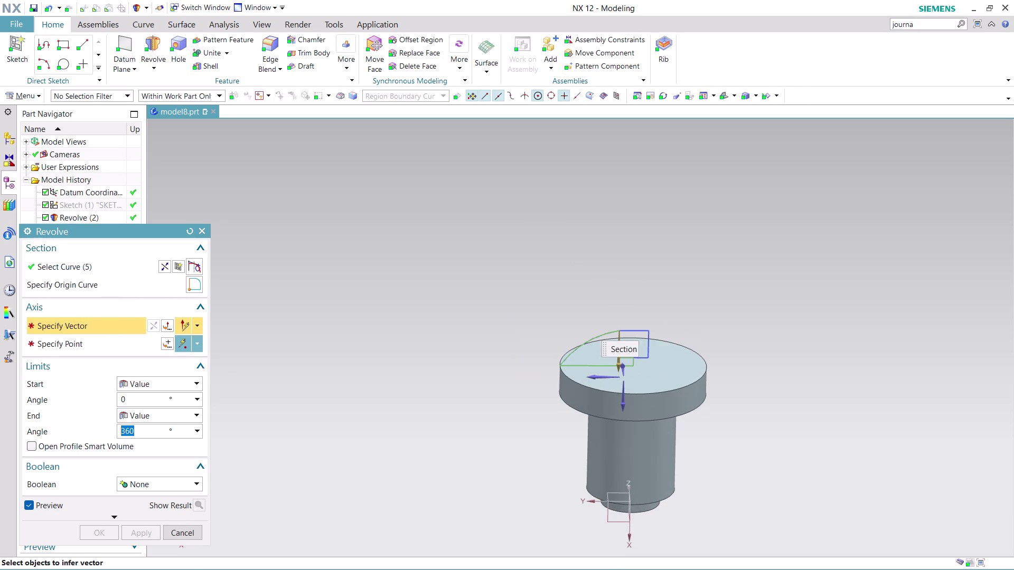
click(625, 403)
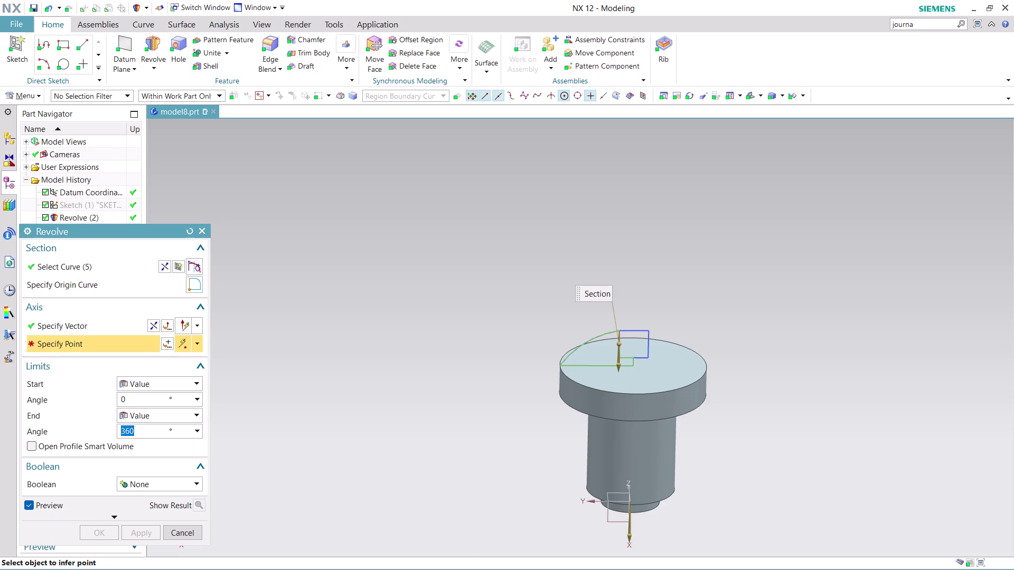
click(154, 324)
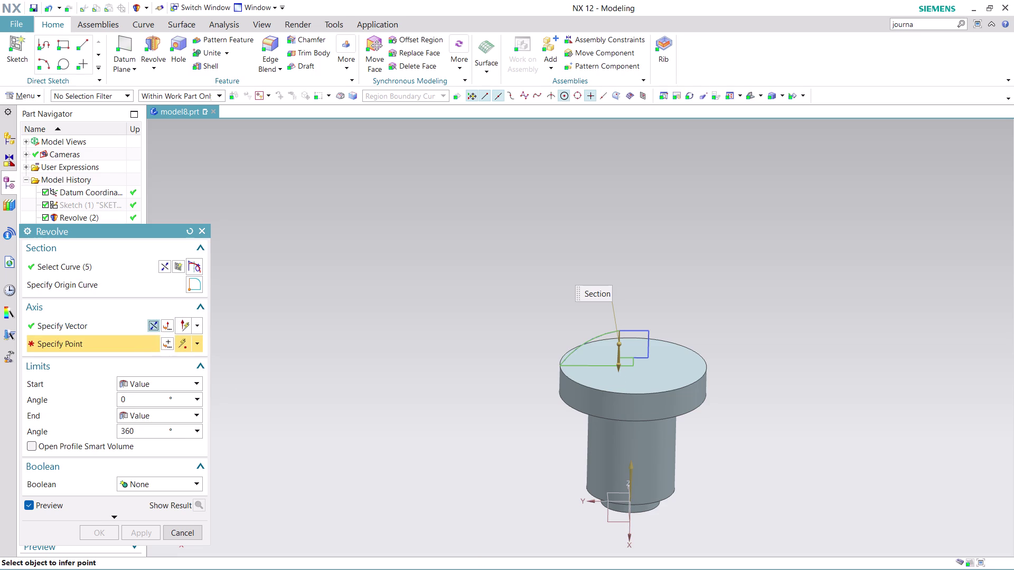
click(632, 514)
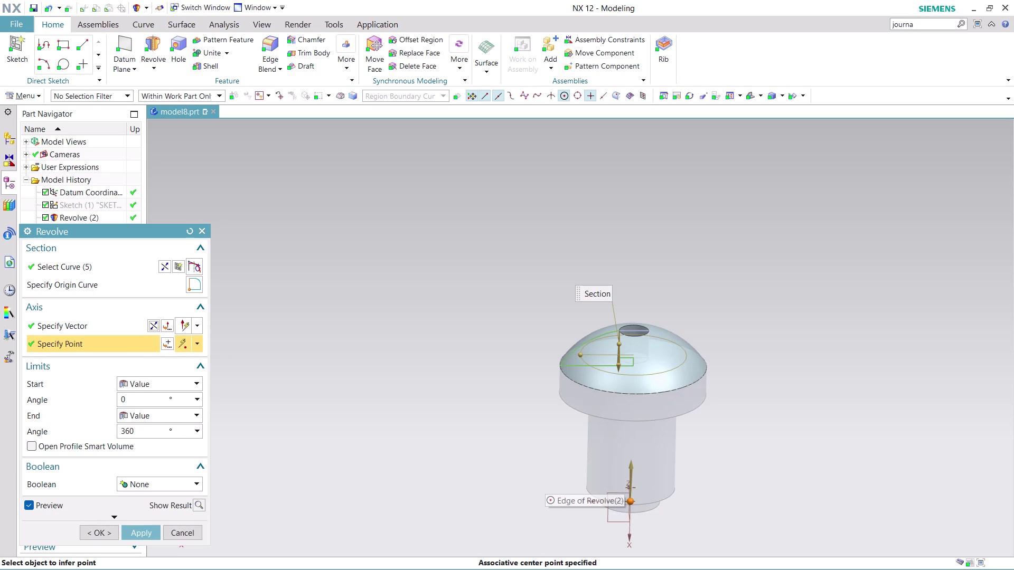
click(144, 533)
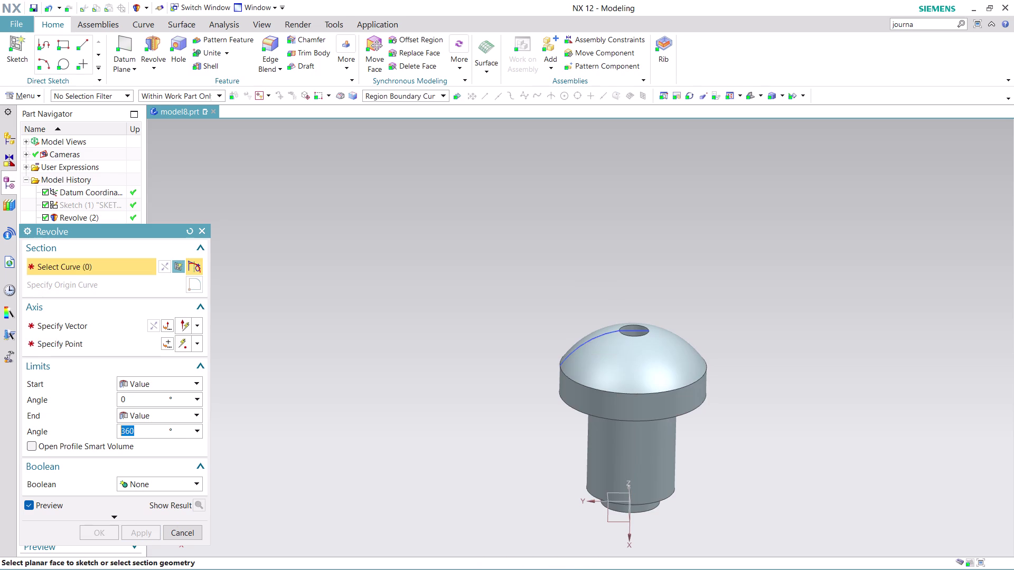
click(188, 528)
scroll(up, 3)
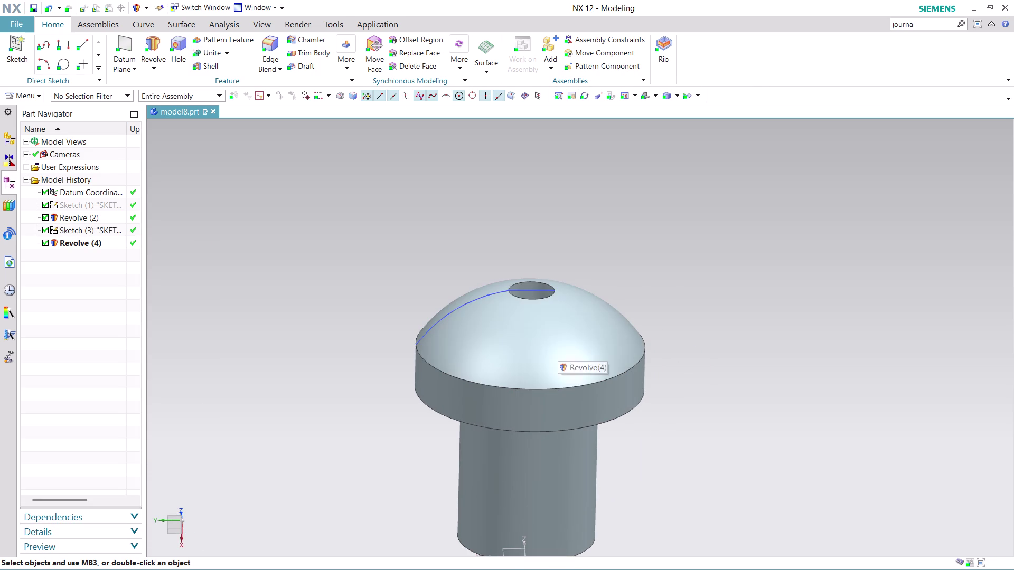
Cancel a stray Extrude without making changes.
click(150, 64)
click(168, 79)
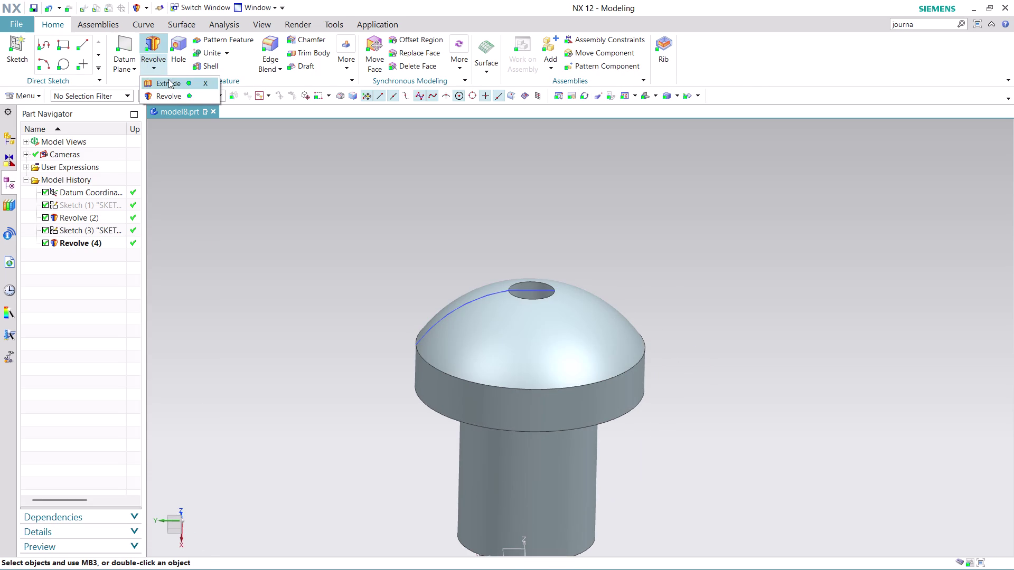
right_click(520, 343)
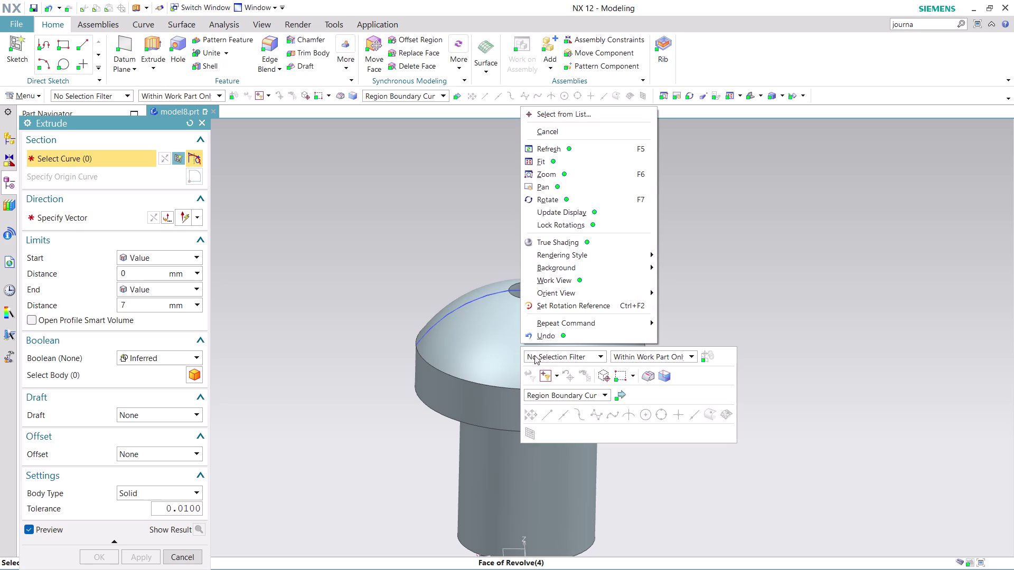
click(424, 238)
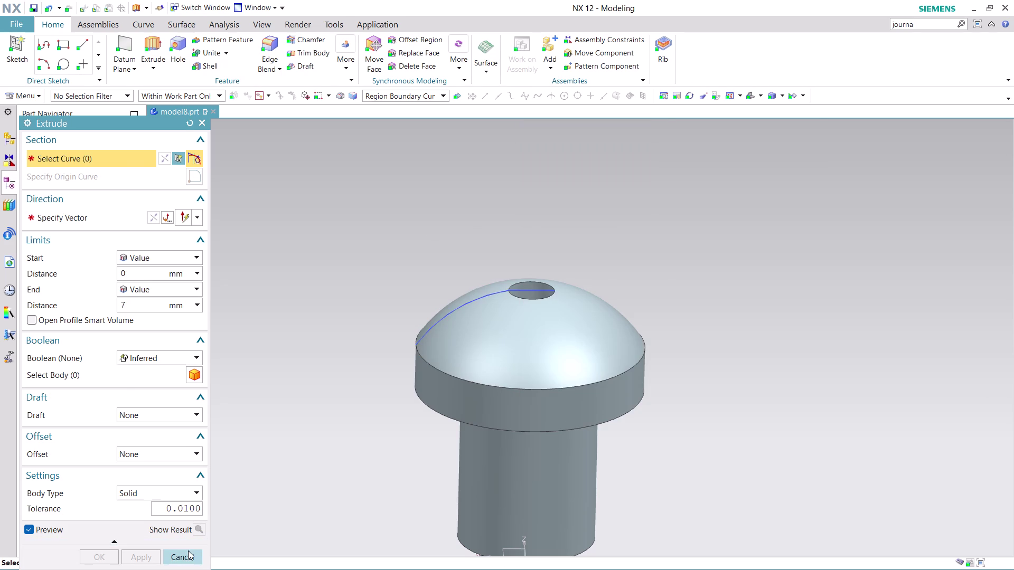
click(188, 550)
Hide Revolve (4) from its context menu to expose the flat head.
right_click(551, 337)
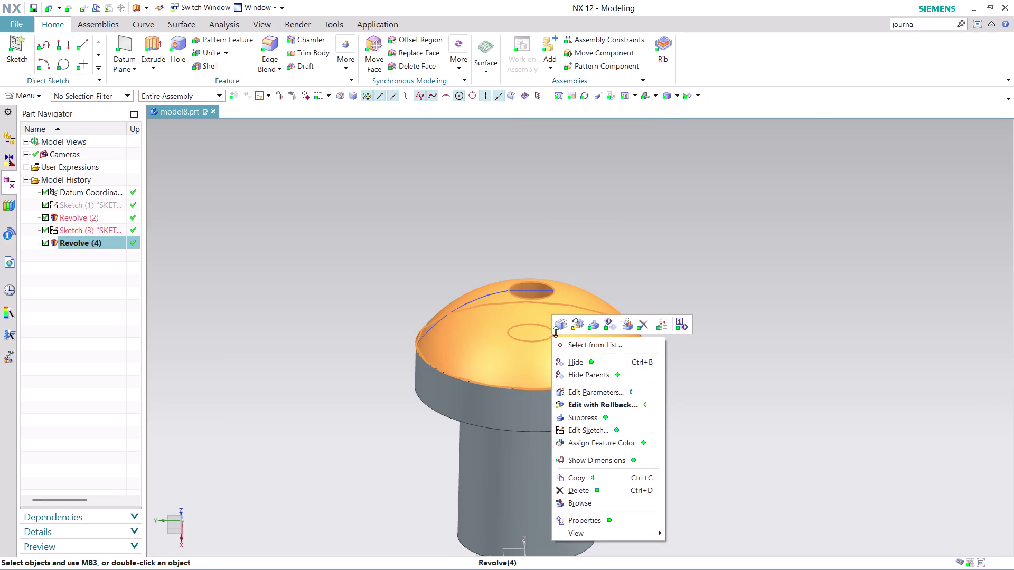
click(592, 367)
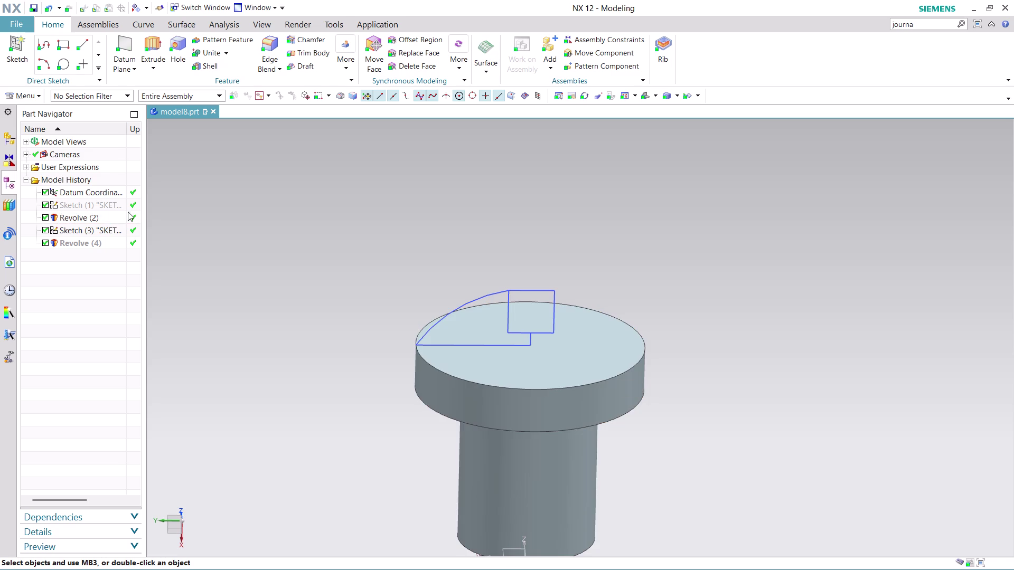
click(151, 46)
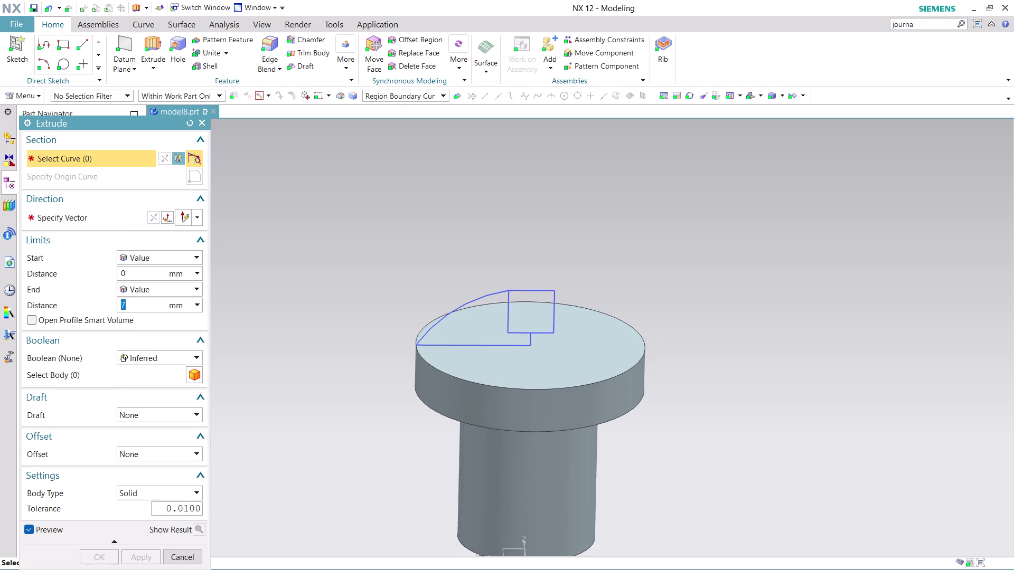
Extrude SKETCH_001 symmetrically by 7 mm with Boolean Subtract.
click(537, 311)
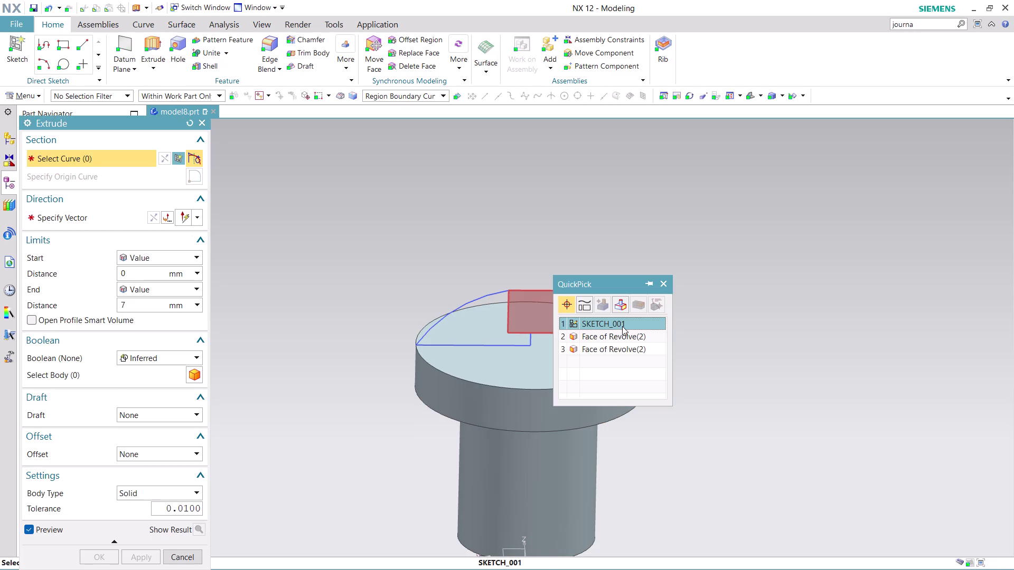
click(622, 326)
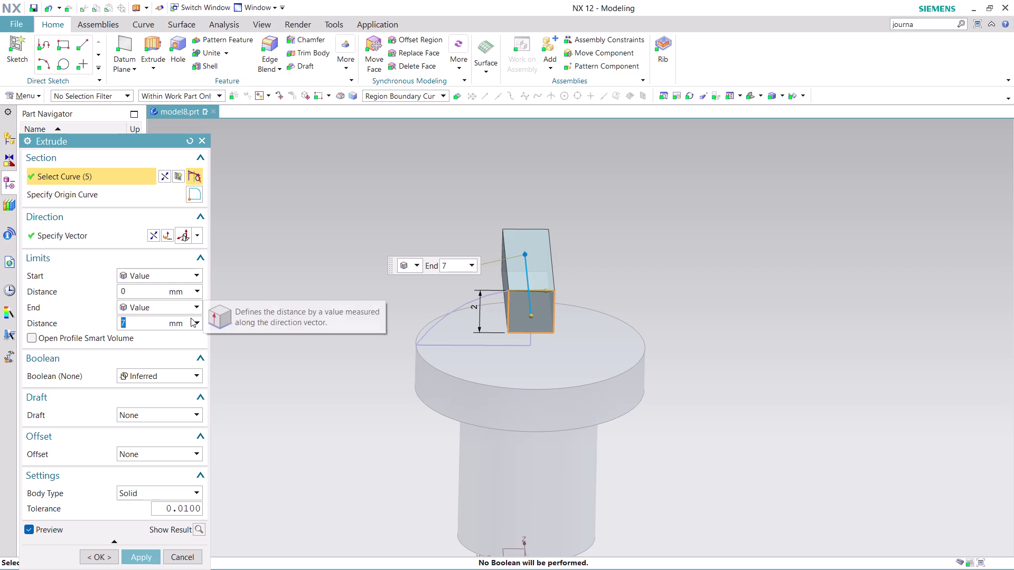
click(189, 307)
click(180, 329)
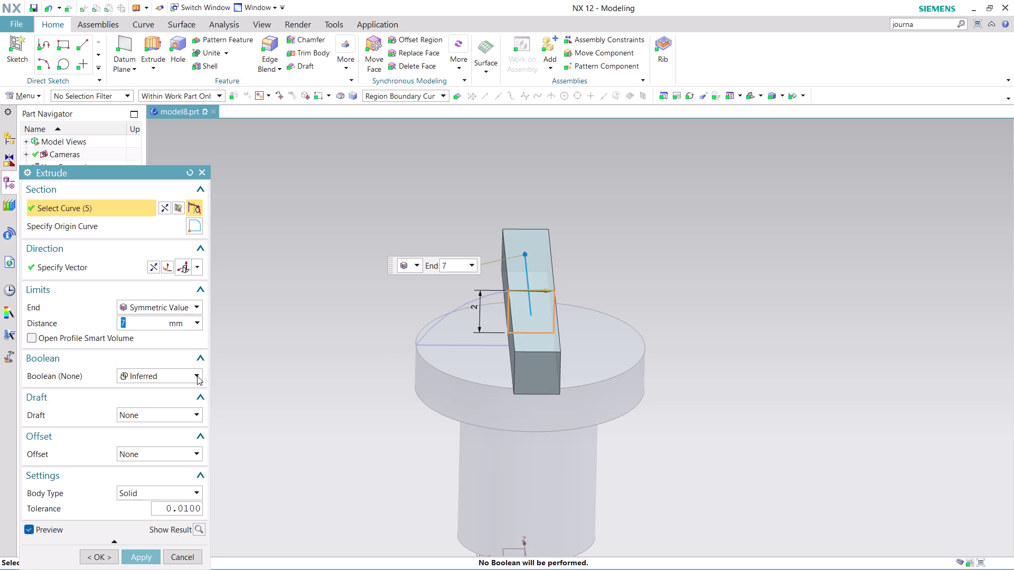
click(197, 375)
click(168, 410)
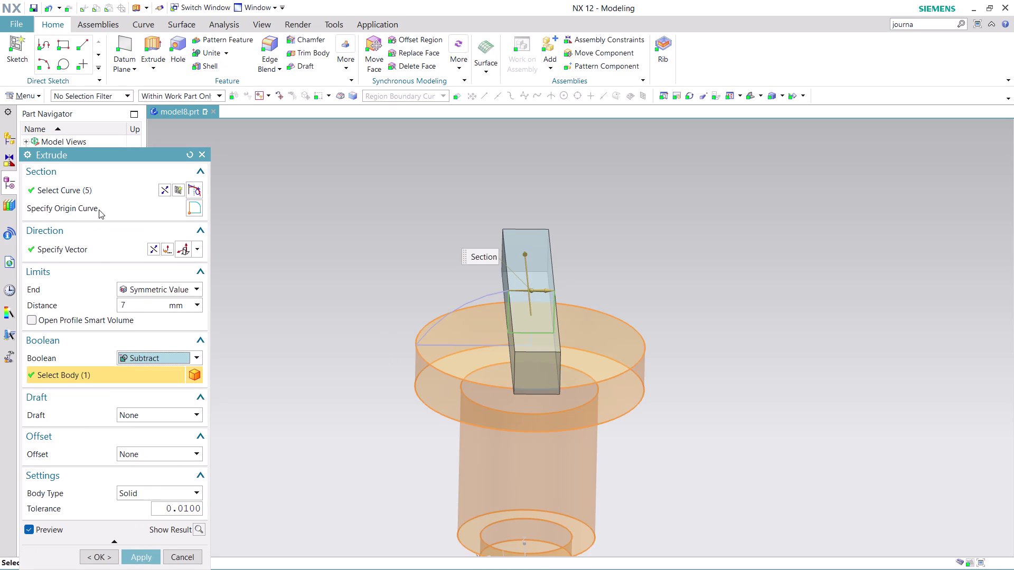
Pick the body to cut and show the hidden Revolve (4) from the model history.
click(157, 380)
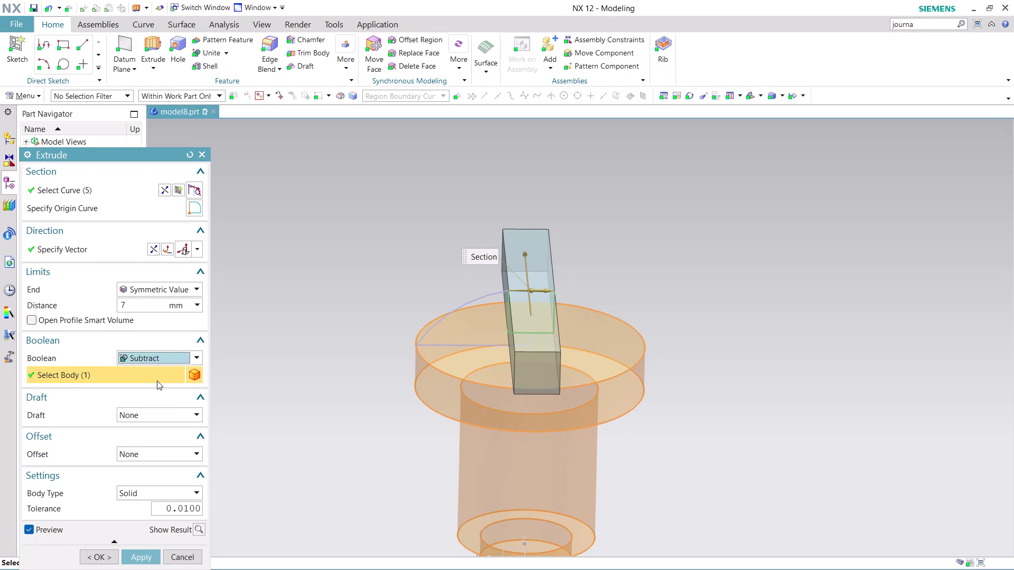
drag(146, 152, 238, 162)
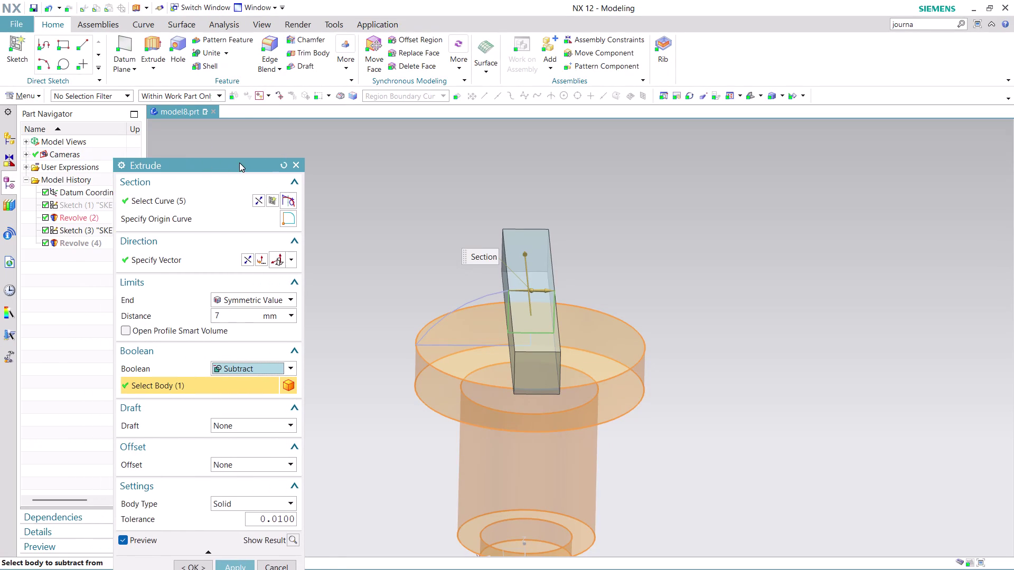
drag(238, 162, 277, 152)
click(230, 381)
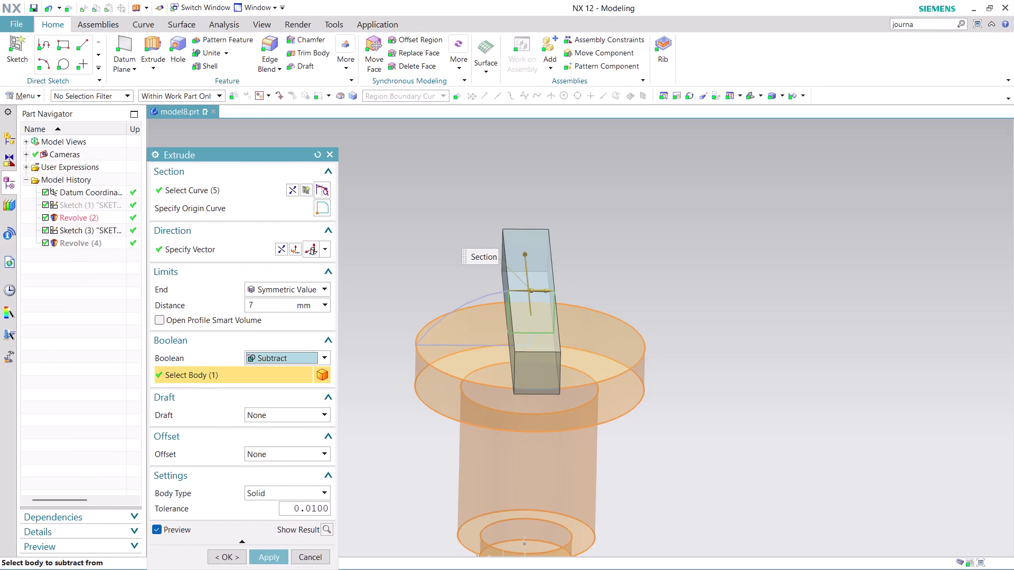
click(323, 378)
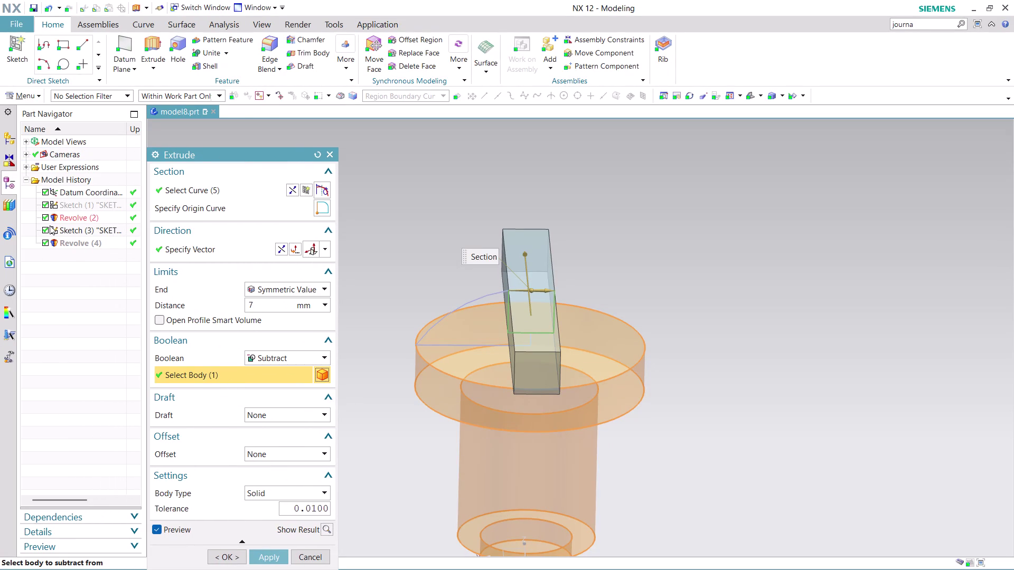
click(84, 244)
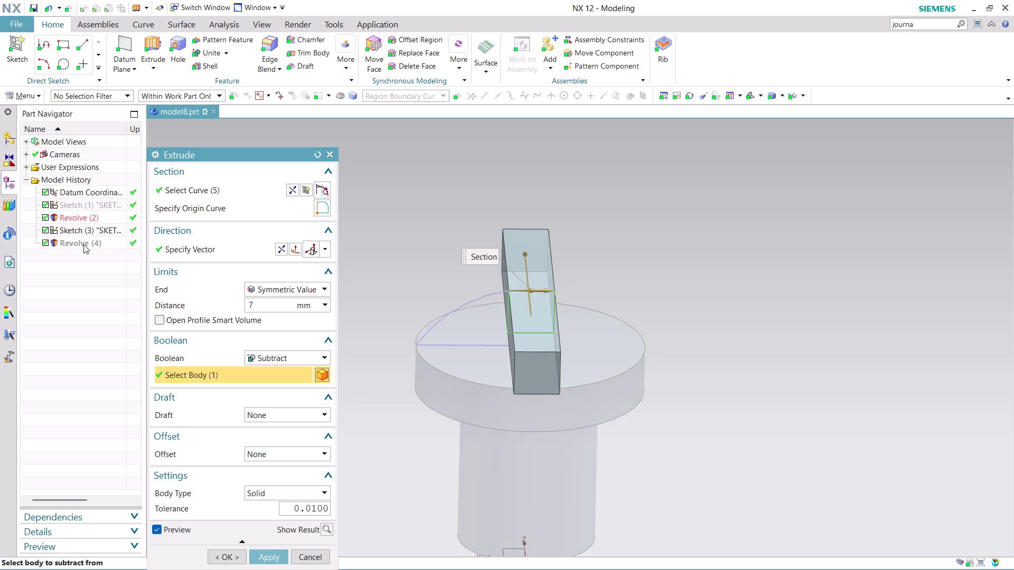
right_click(84, 244)
click(108, 249)
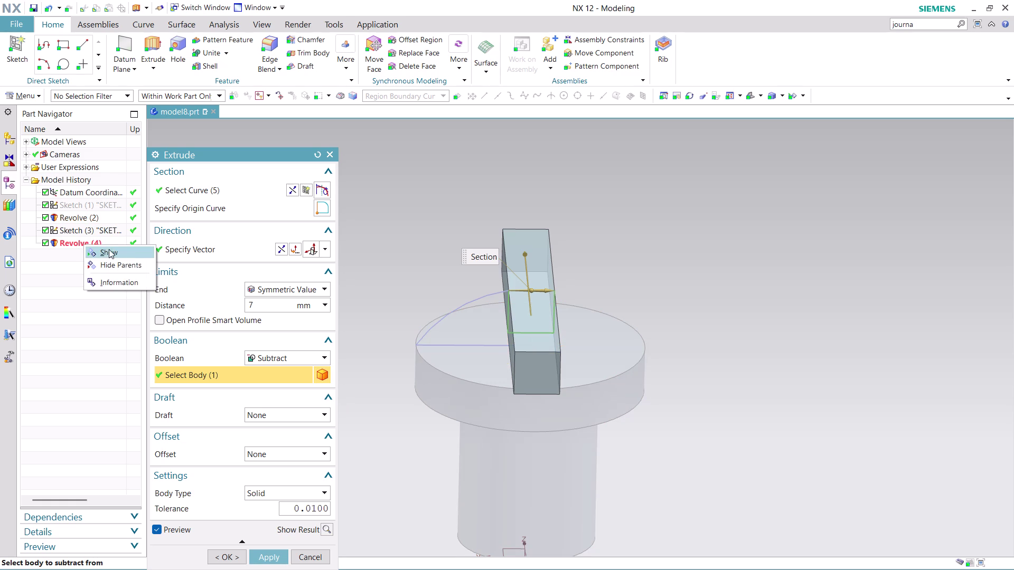
click(492, 297)
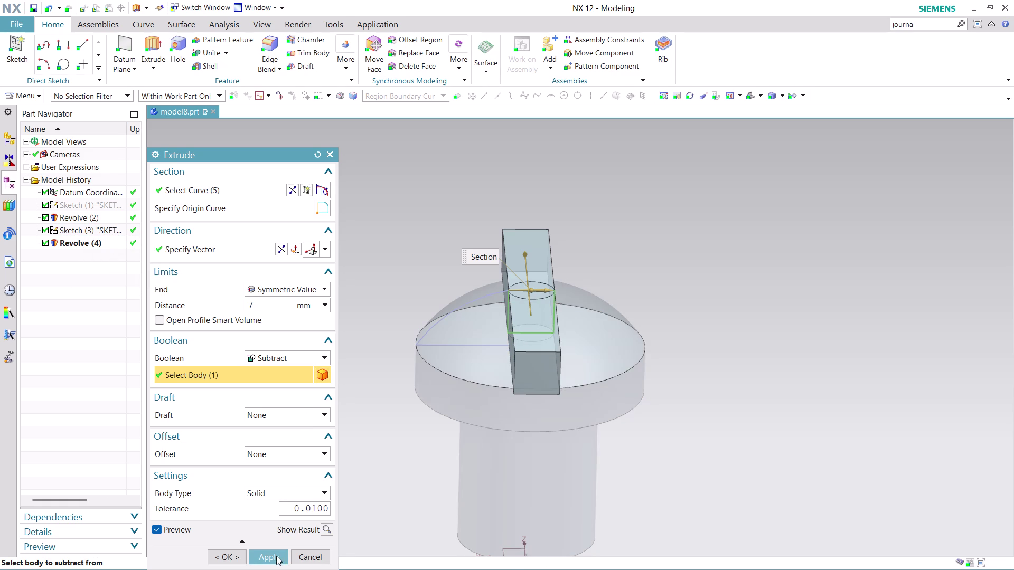
Apply the slot cut as Extrude (5) and orbit to inspect the slotted head.
click(276, 556)
scroll(up, 3)
scroll(down, 3)
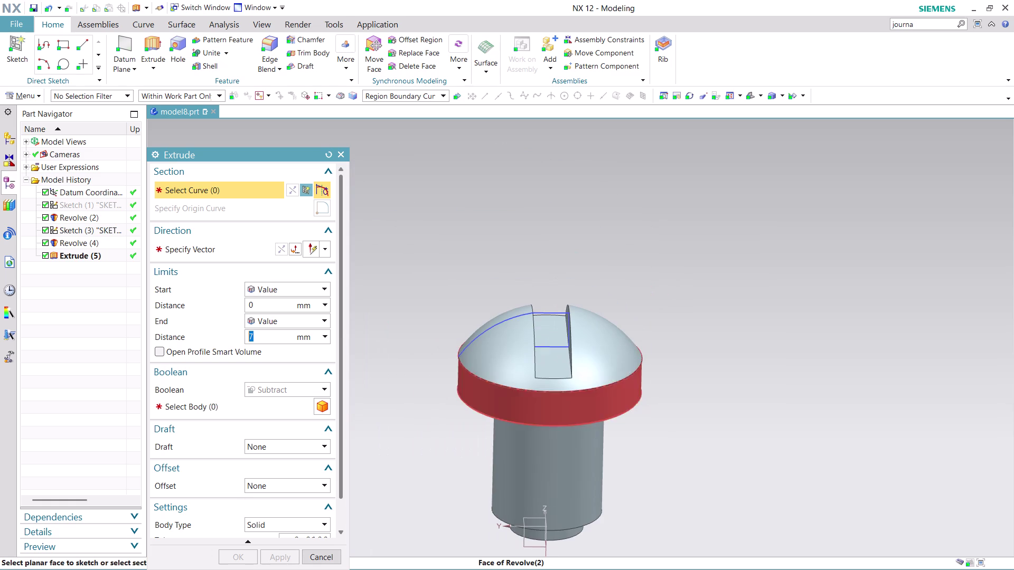
middle_drag(679, 408, 679, 368)
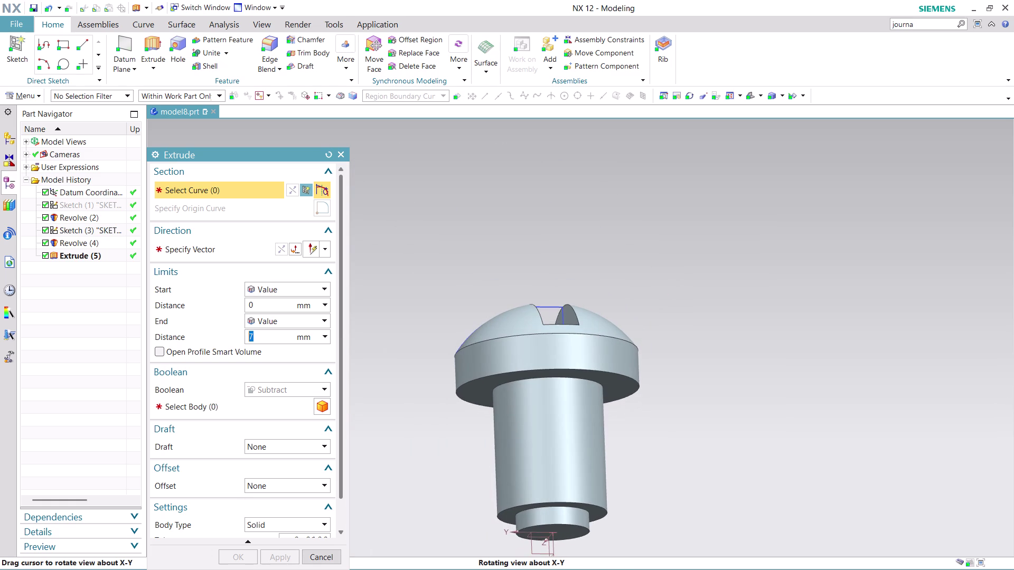
middle_drag(679, 368, 802, 370)
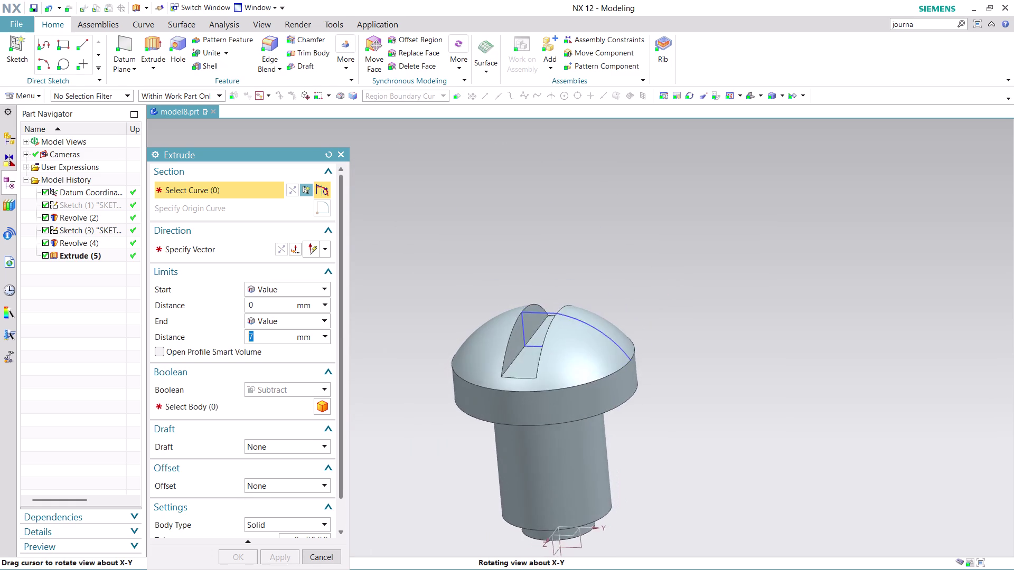
middle_drag(802, 370, 758, 359)
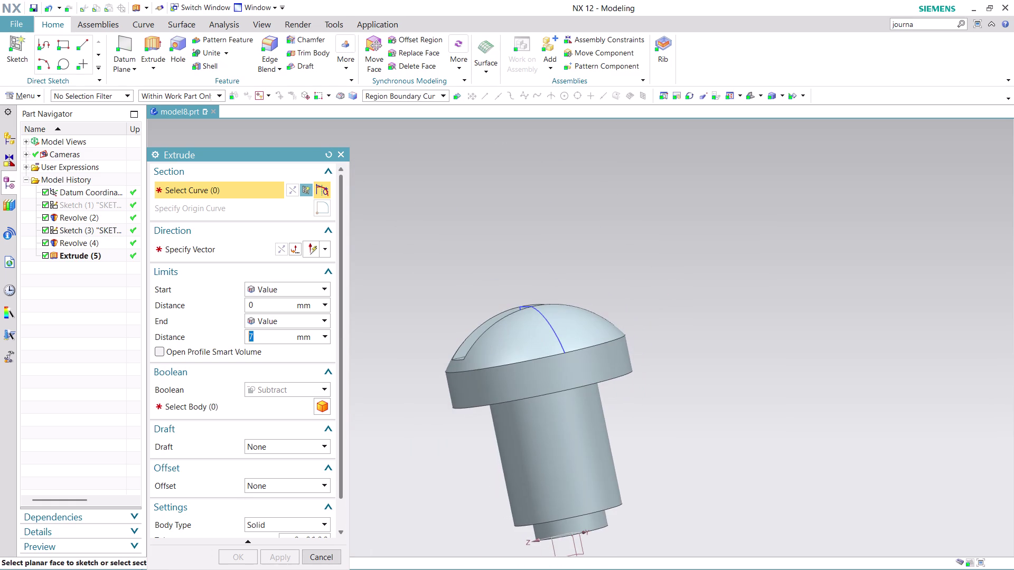
click(328, 553)
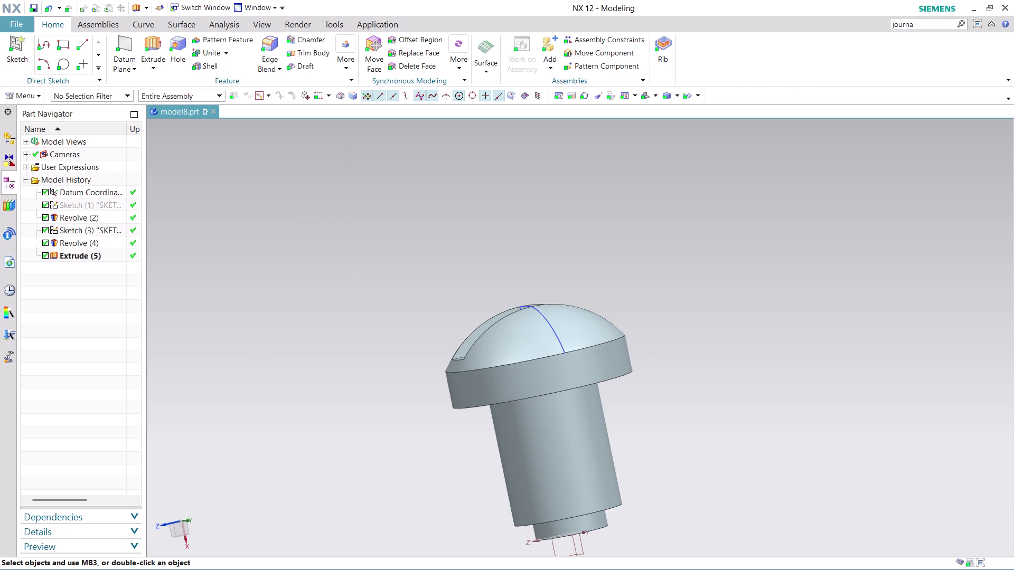
Orbit the slotted pin to inspect its side, underside and domed head.
scroll(down, 3)
scroll(up, 3)
middle_drag(703, 349, 669, 359)
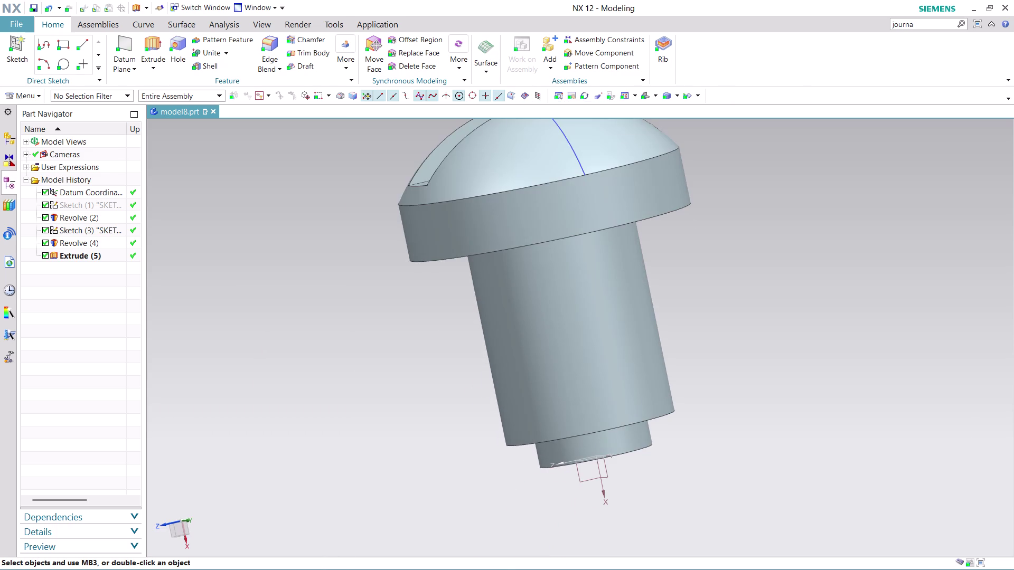
middle_drag(668, 359, 466, 425)
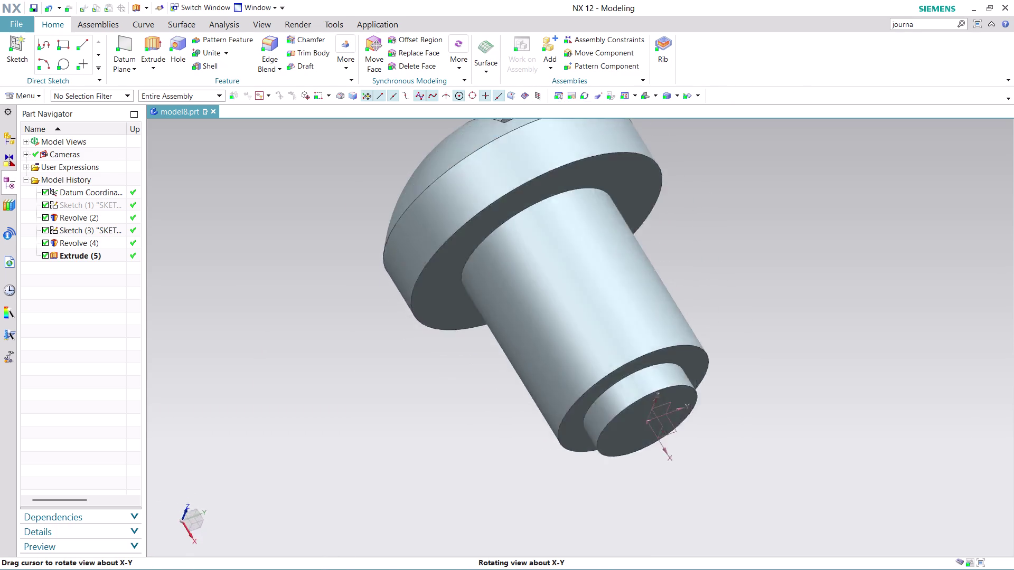
middle_drag(466, 425, 482, 476)
scroll(down, 3)
scroll(up, 3)
middle_drag(449, 448, 443, 443)
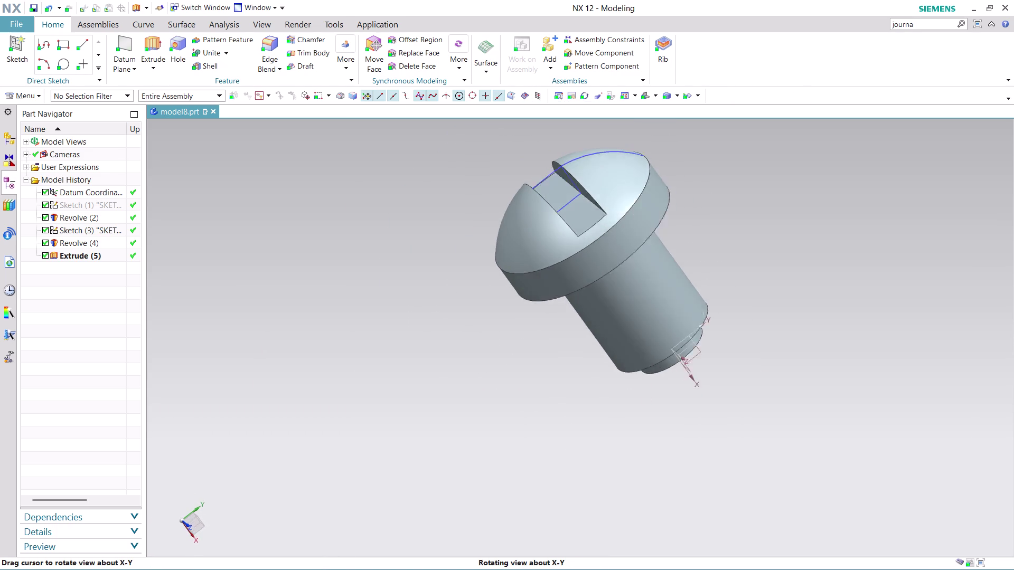
middle_drag(443, 443, 471, 494)
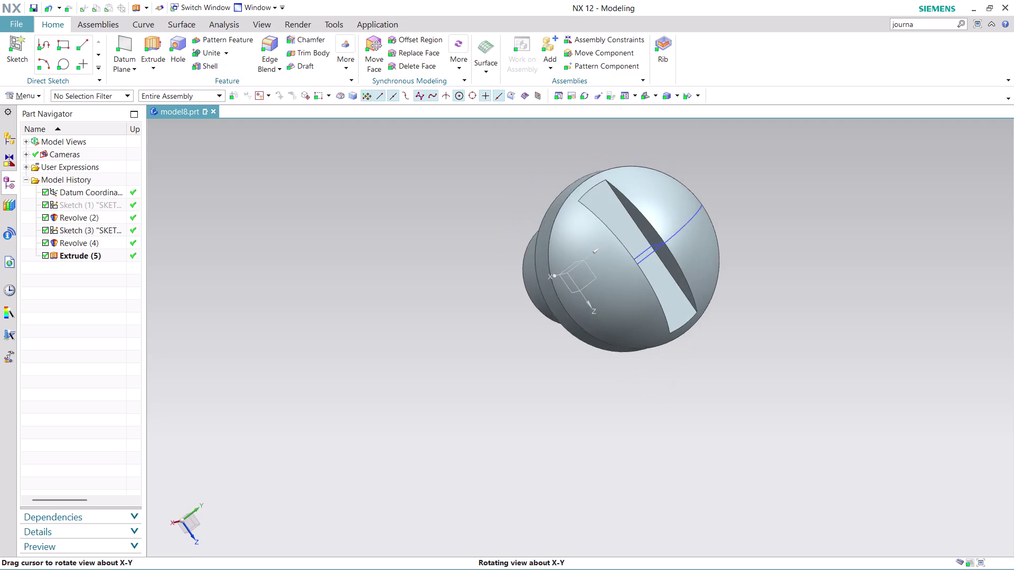
middle_drag(471, 495, 448, 458)
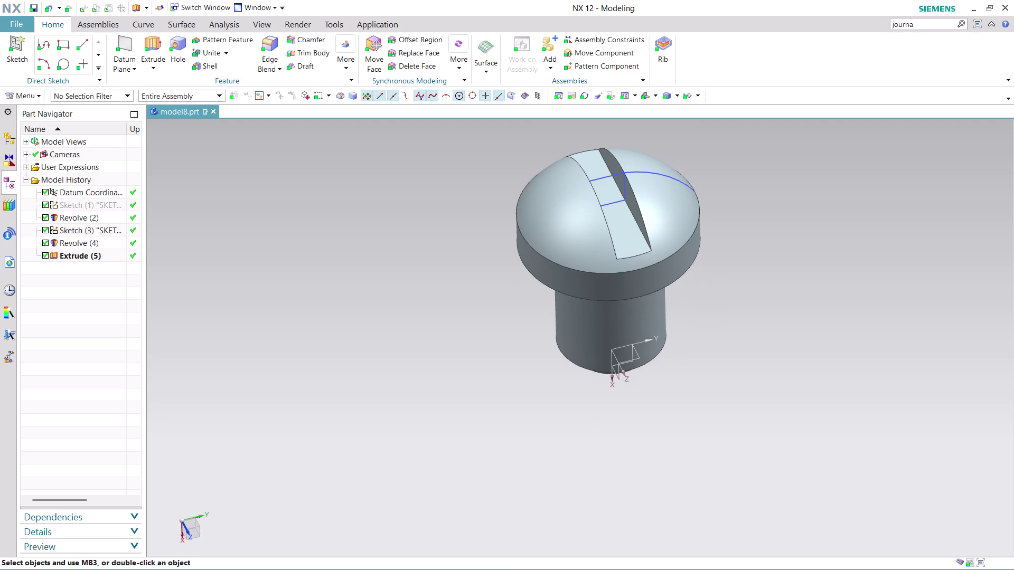
Highlight the dome revolve feature on the model, orbit to the side, and start Unite.
right_click(620, 174)
click(657, 204)
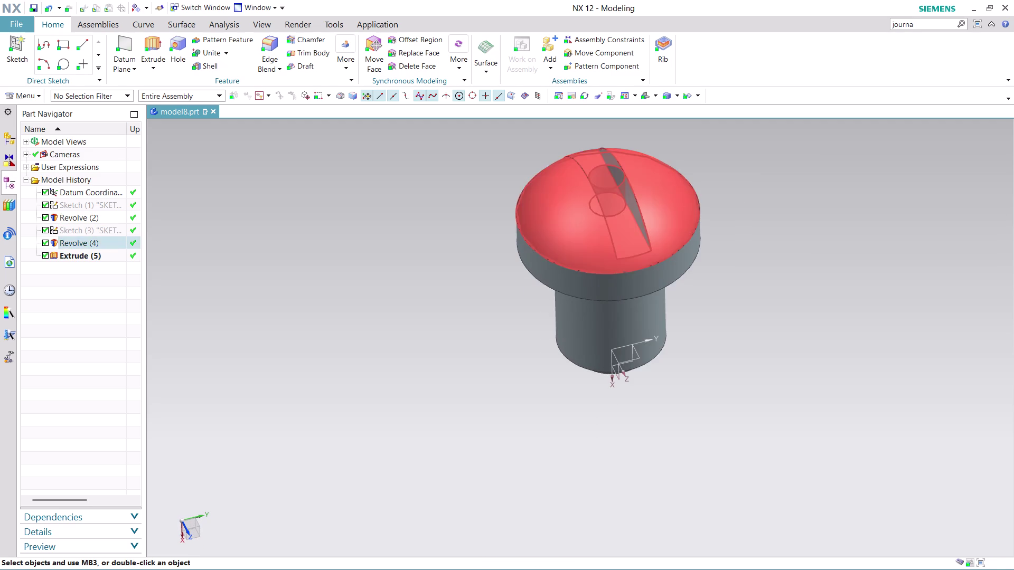
scroll(down, 3)
scroll(up, 3)
middle_drag(691, 250, 628, 217)
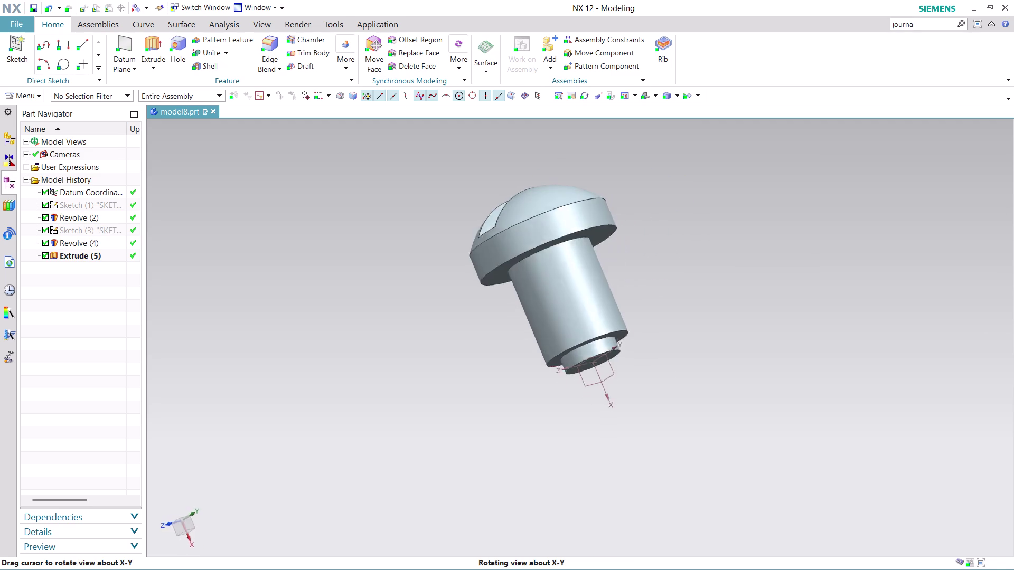
middle_drag(628, 217, 609, 246)
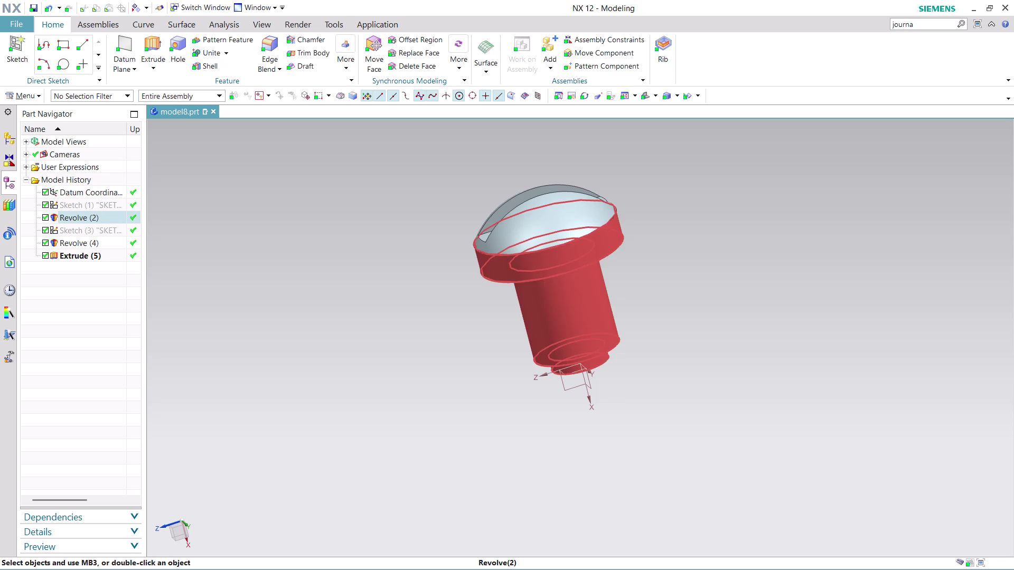
click(222, 50)
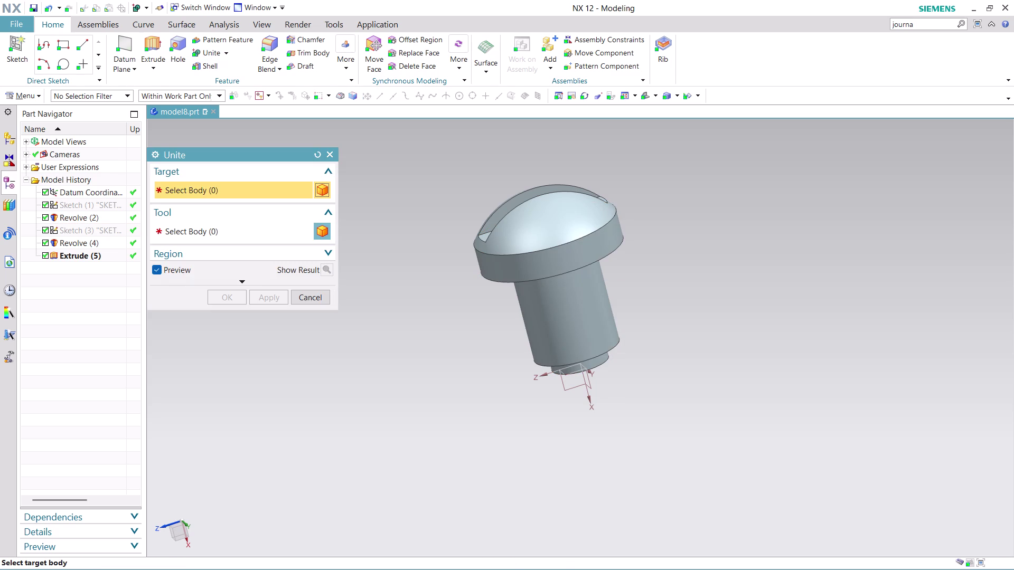
Unite the domed head with the shank body and orbit to view the result.
click(577, 212)
click(578, 277)
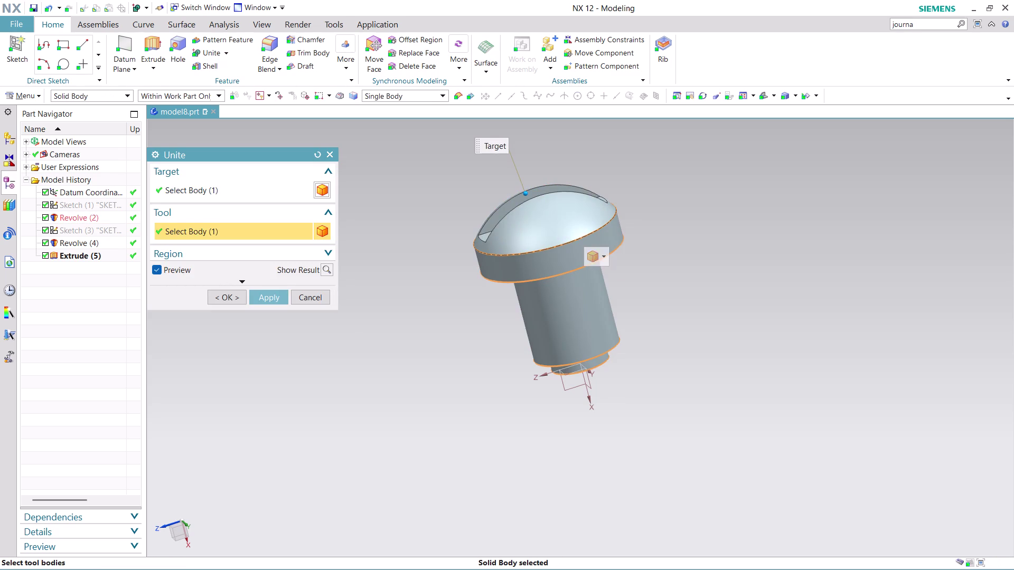
click(267, 298)
click(328, 296)
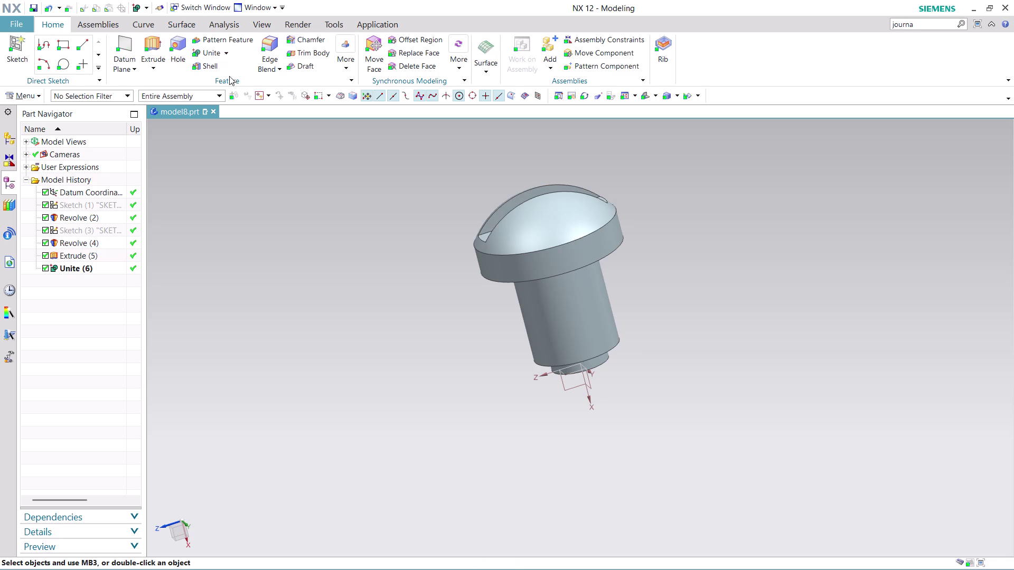
middle_drag(595, 264, 599, 306)
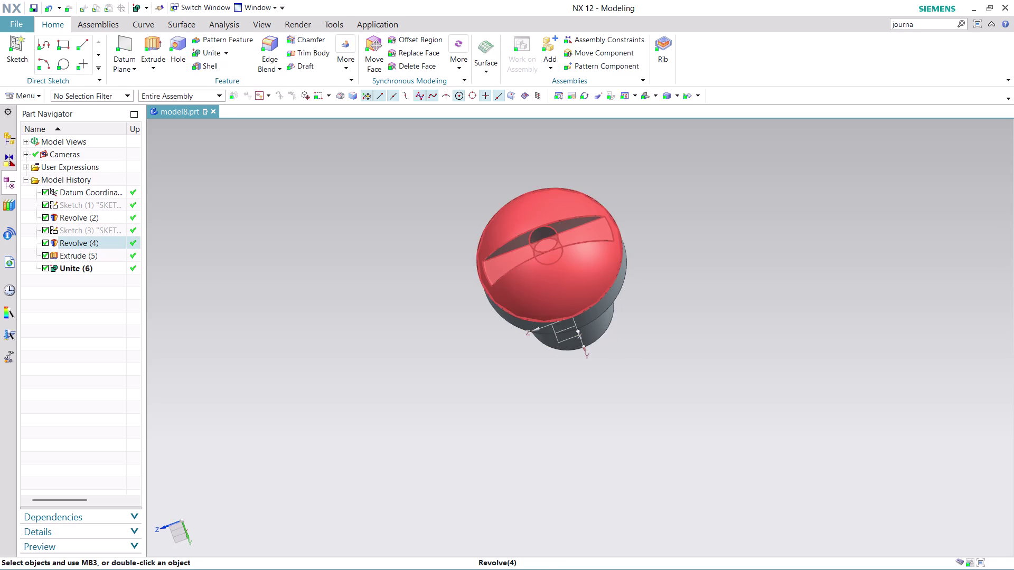
scroll(up, 3)
middle_drag(736, 261, 702, 218)
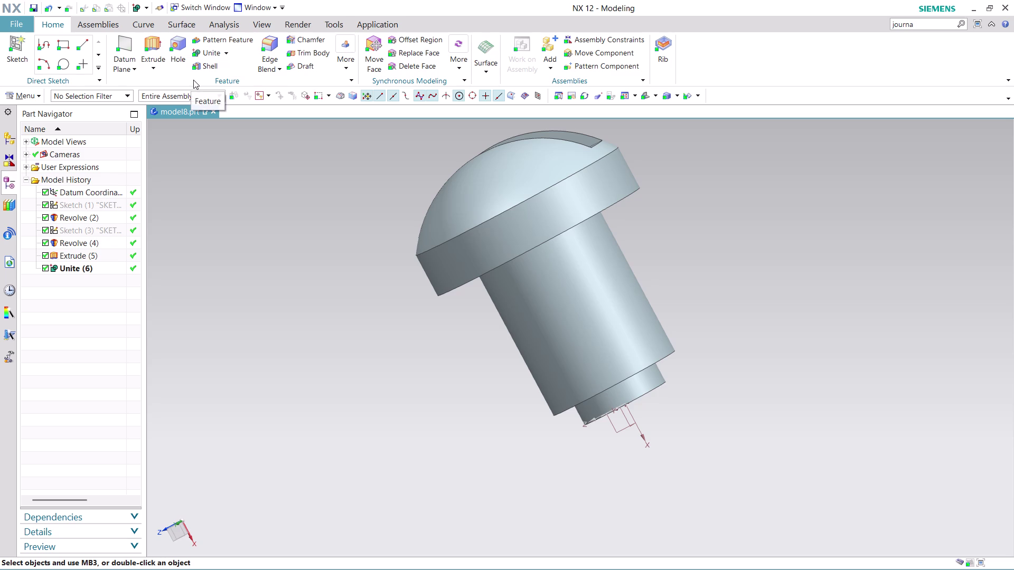
Cancel a repeat Unite, orbit to the slotted dome top, and begin saving under a new name.
click(216, 55)
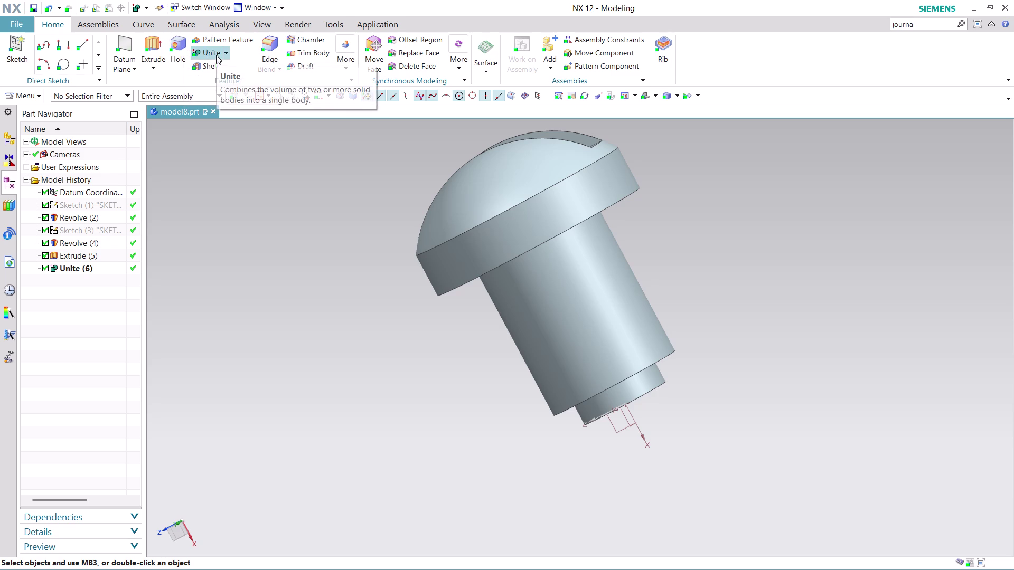
click(506, 177)
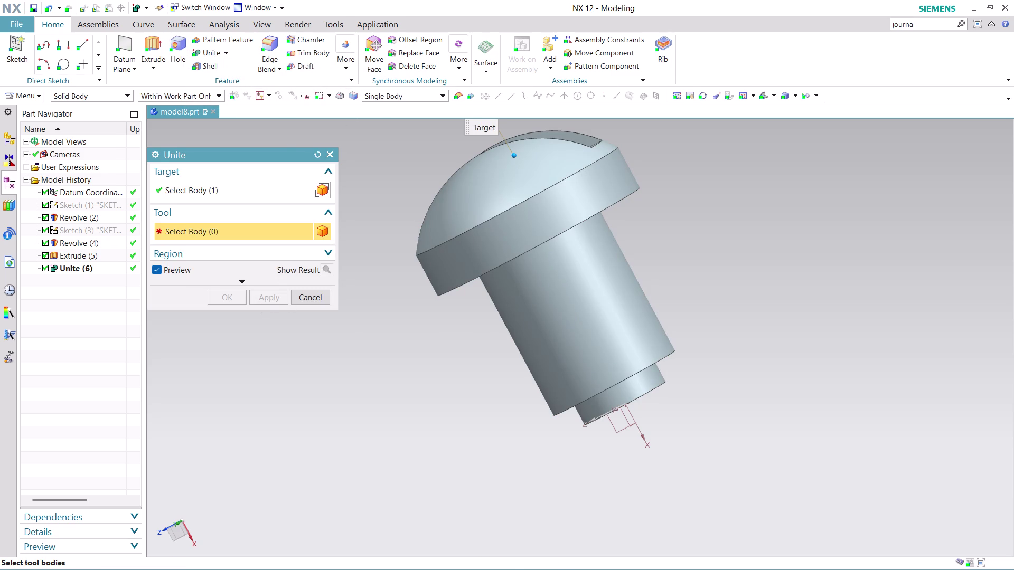
click(303, 298)
scroll(down, 3)
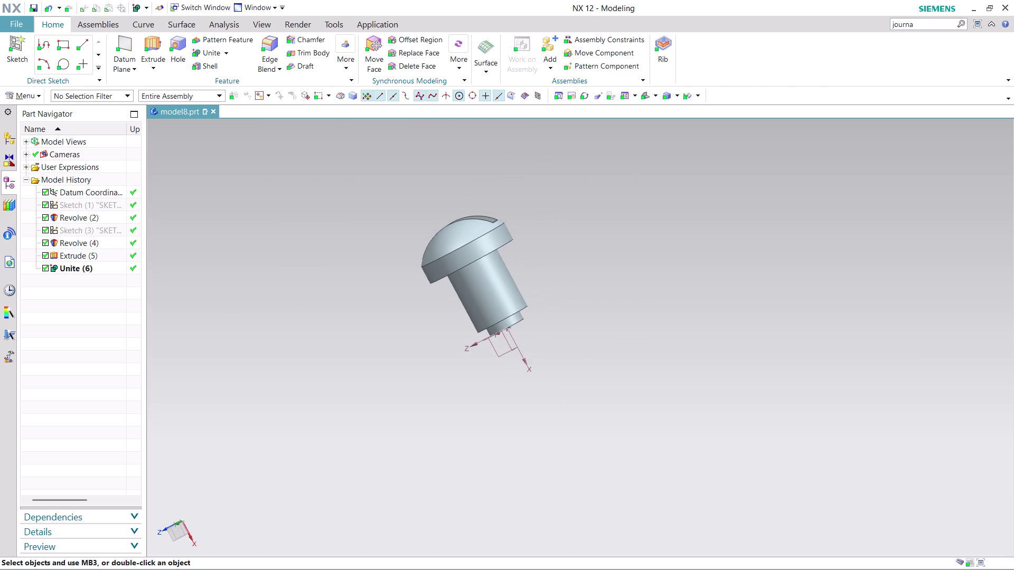
scroll(up, 3)
middle_drag(535, 223, 579, 230)
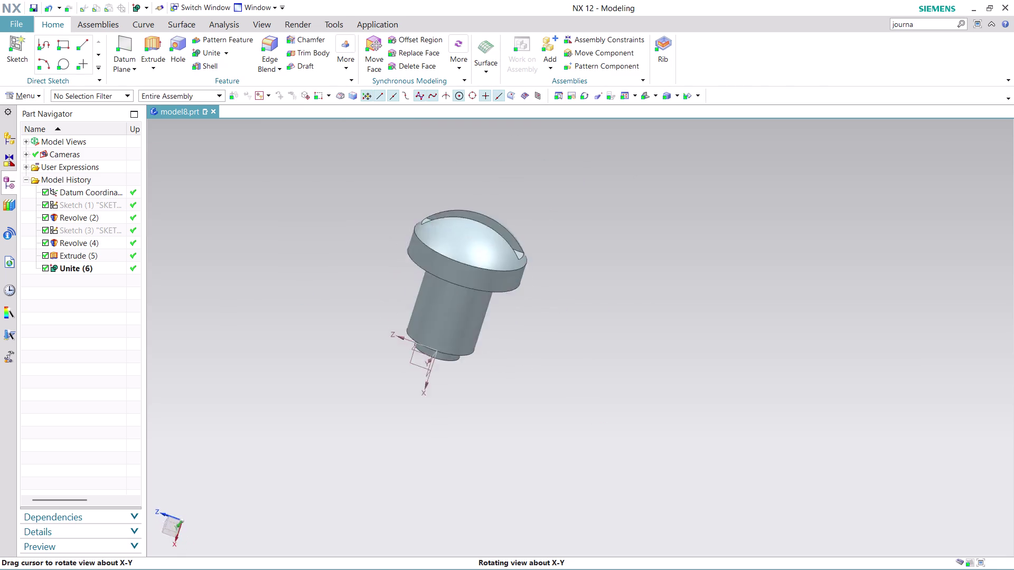
middle_drag(579, 231, 420, 211)
scroll(up, 3)
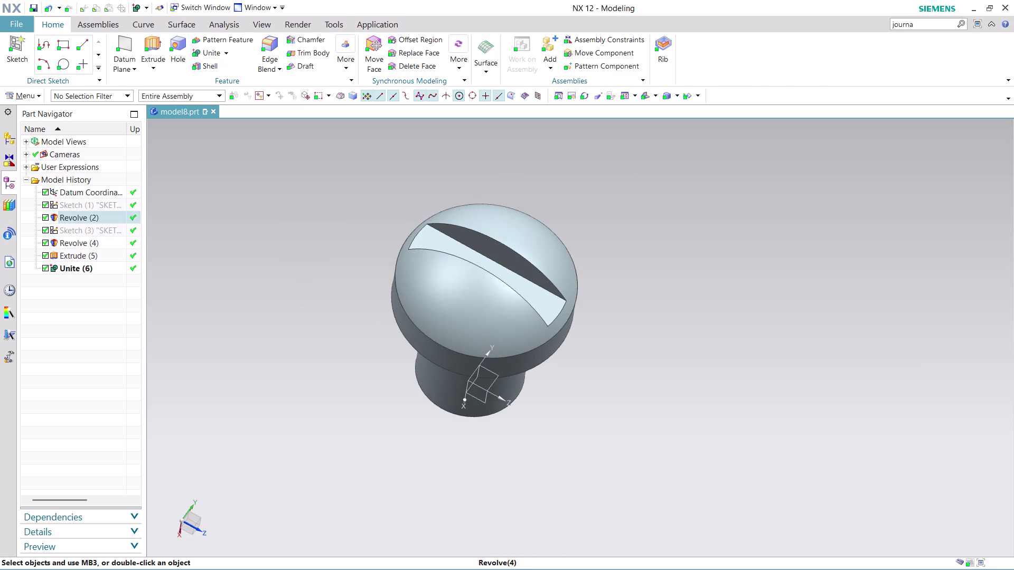
key(ctrl+s)
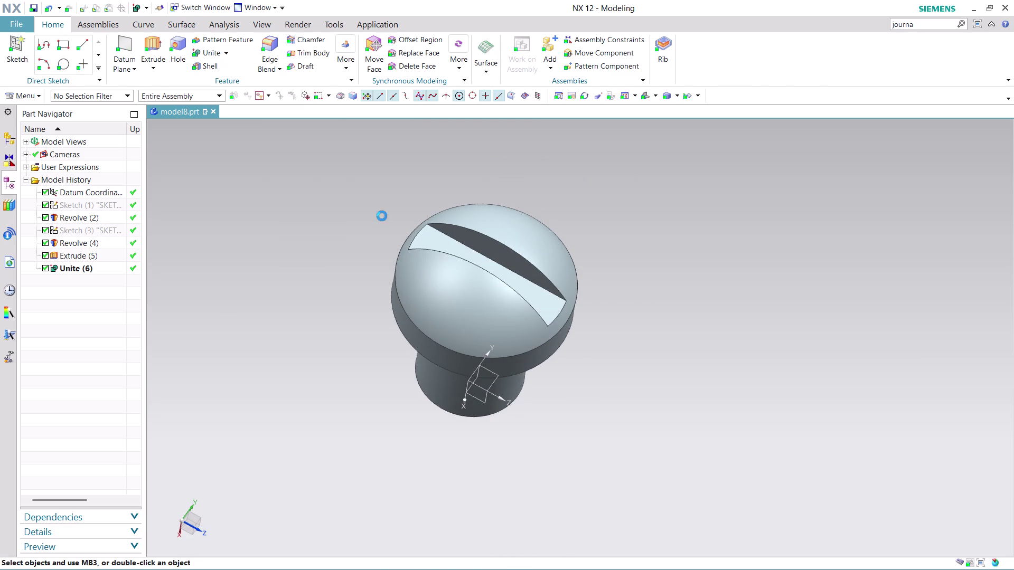
click(494, 426)
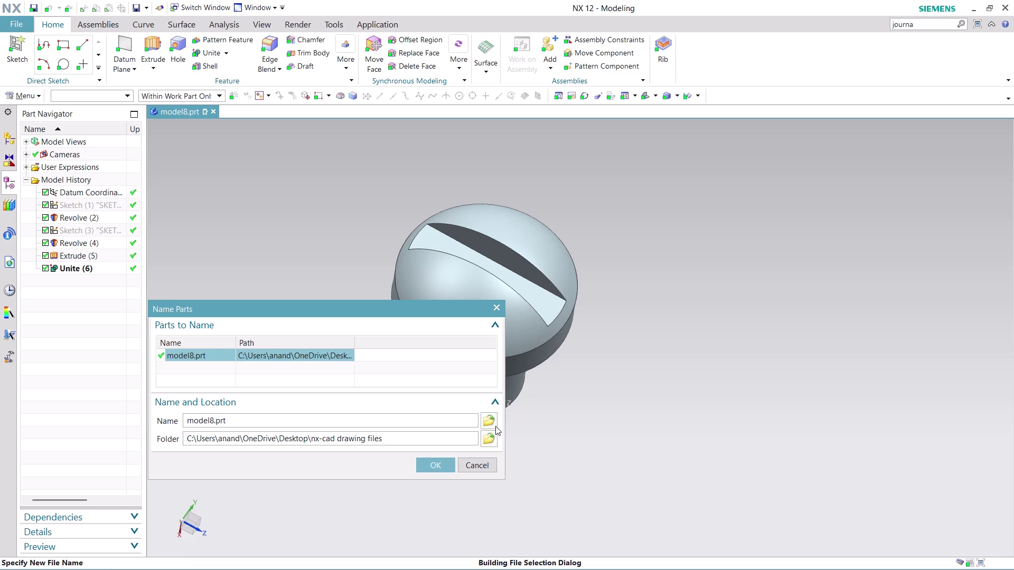
Save the pin part as 'ASSEMBLY 15 PART 8.prt' in the nx-cad drawing files folder.
text(AS)
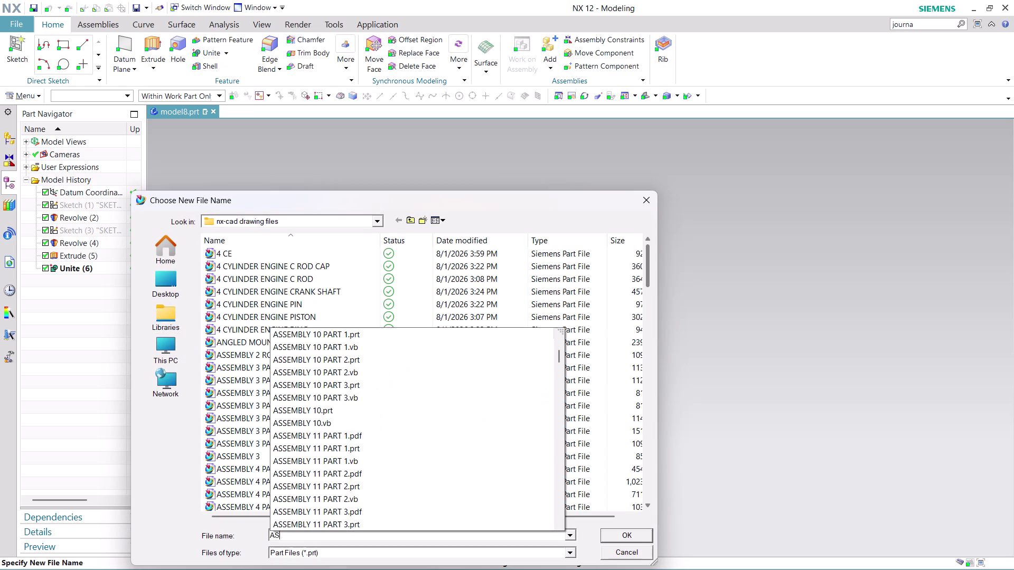
text(S)
key(e)
text(MBLY)
key(space)
text(15)
key(space)
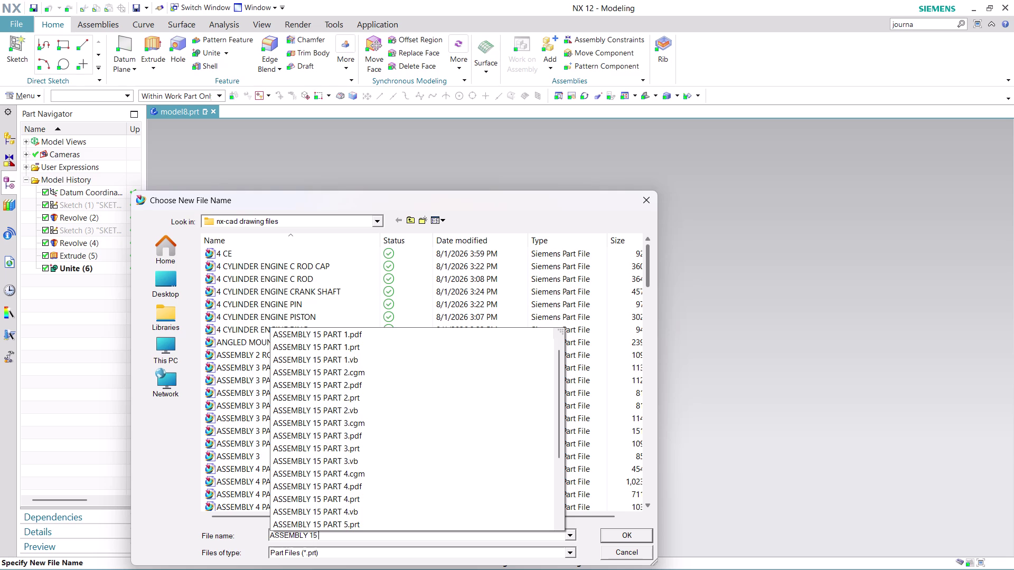
text(PART)
key(space)
key(8)
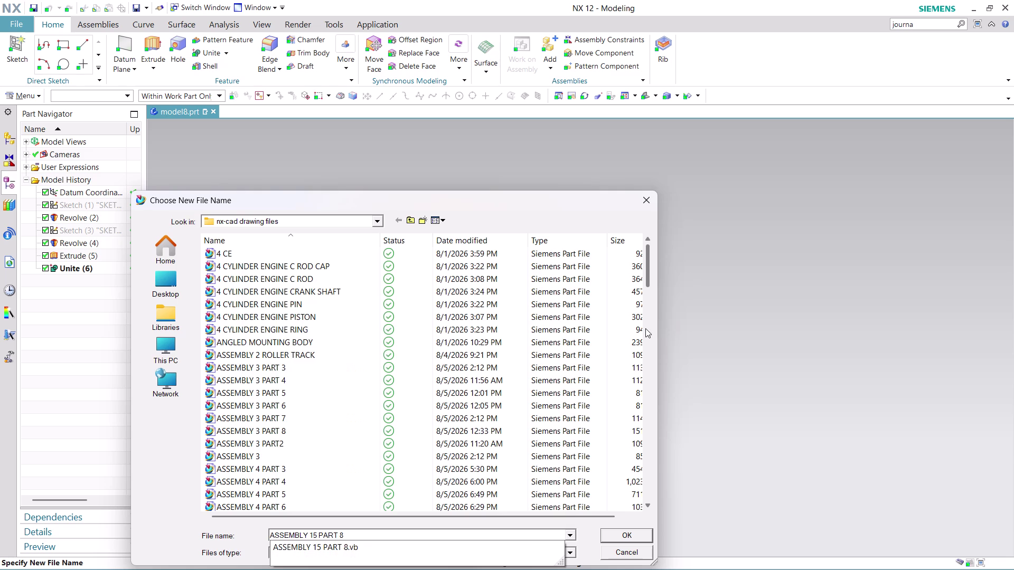
key(Return)
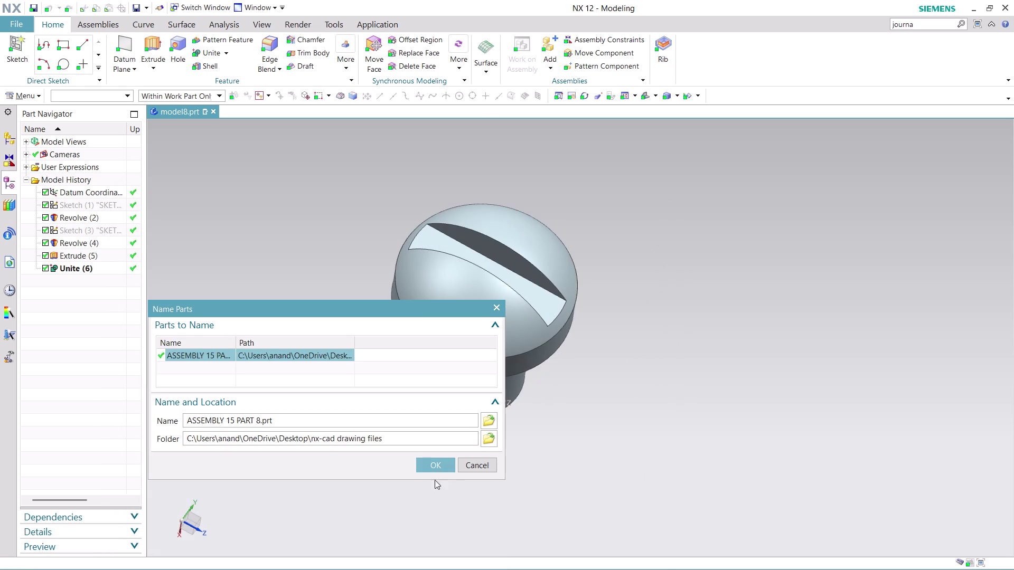
click(430, 466)
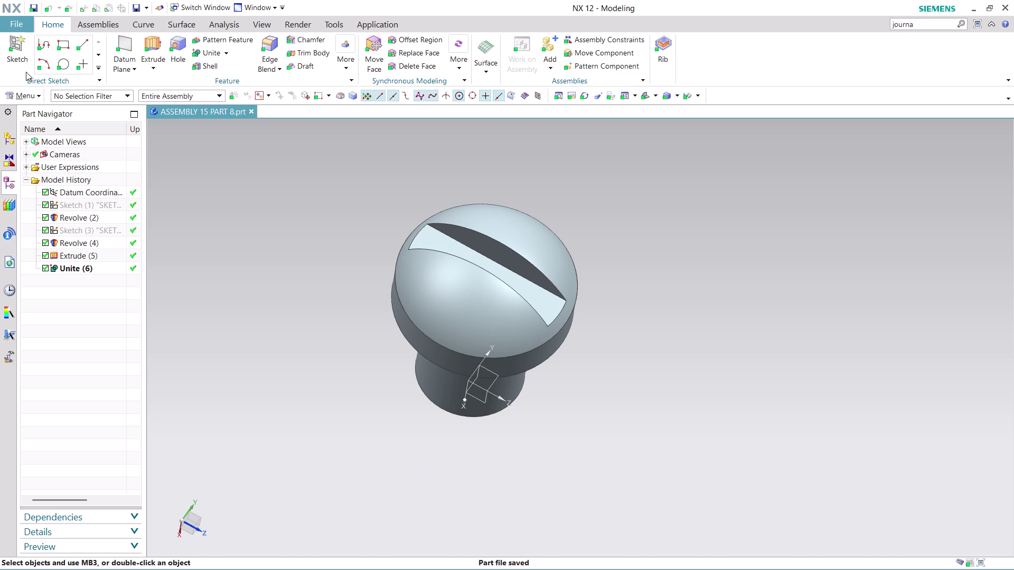
click(17, 24)
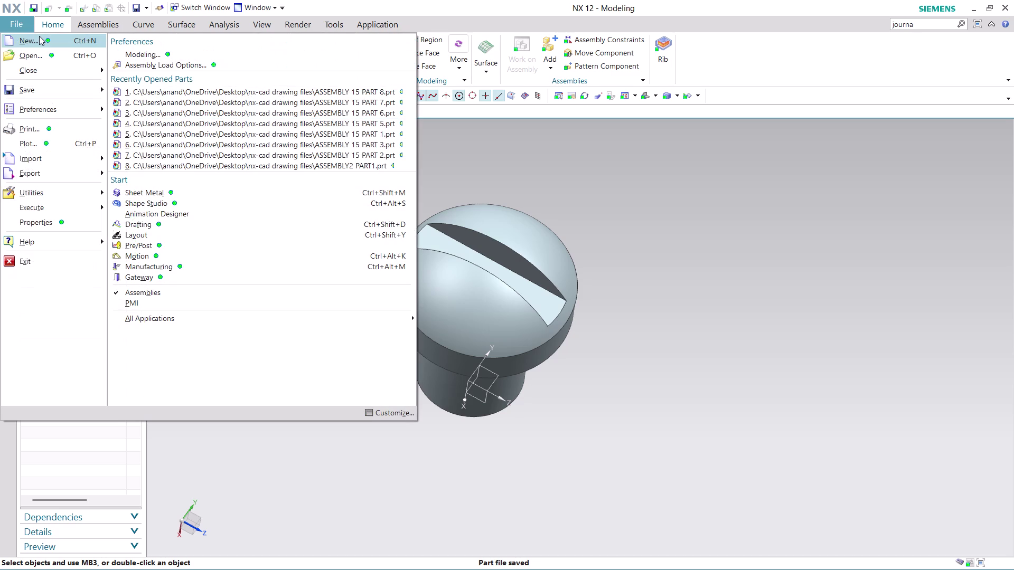
Create a new A4-size drawing, ASSEMBLY 15 PART 8_dwg1.
click(41, 38)
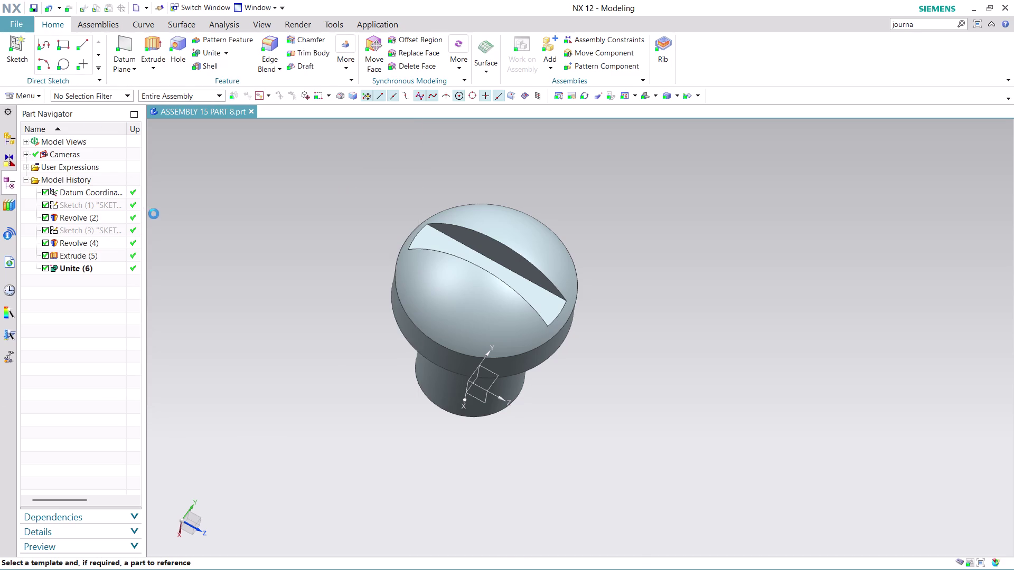
click(331, 267)
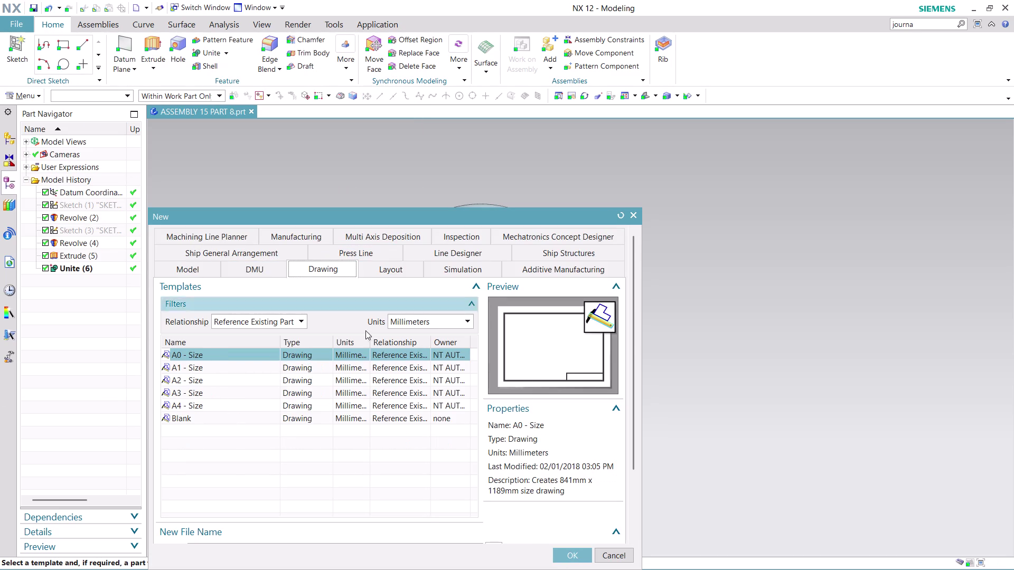
click(215, 403)
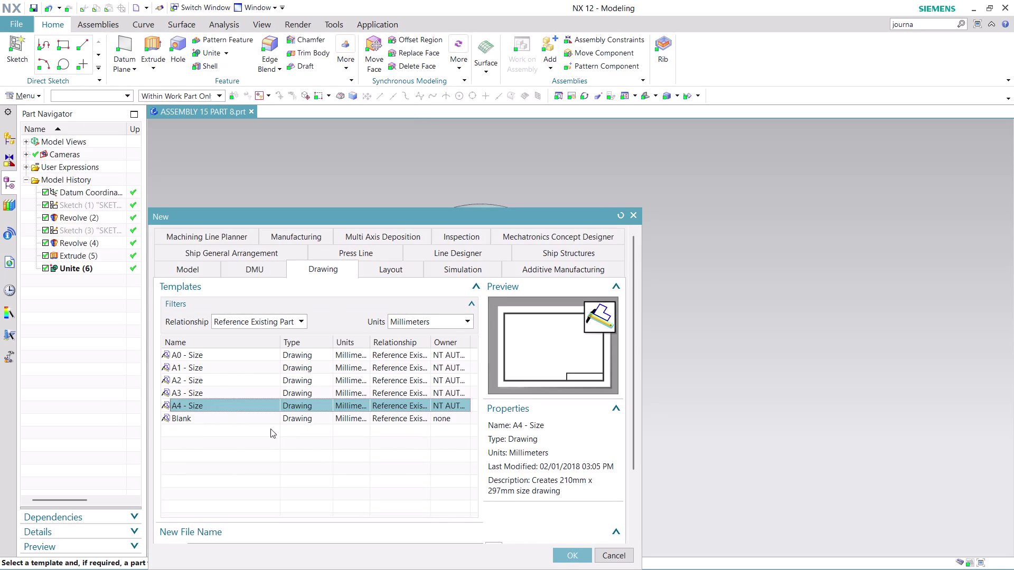
click(573, 558)
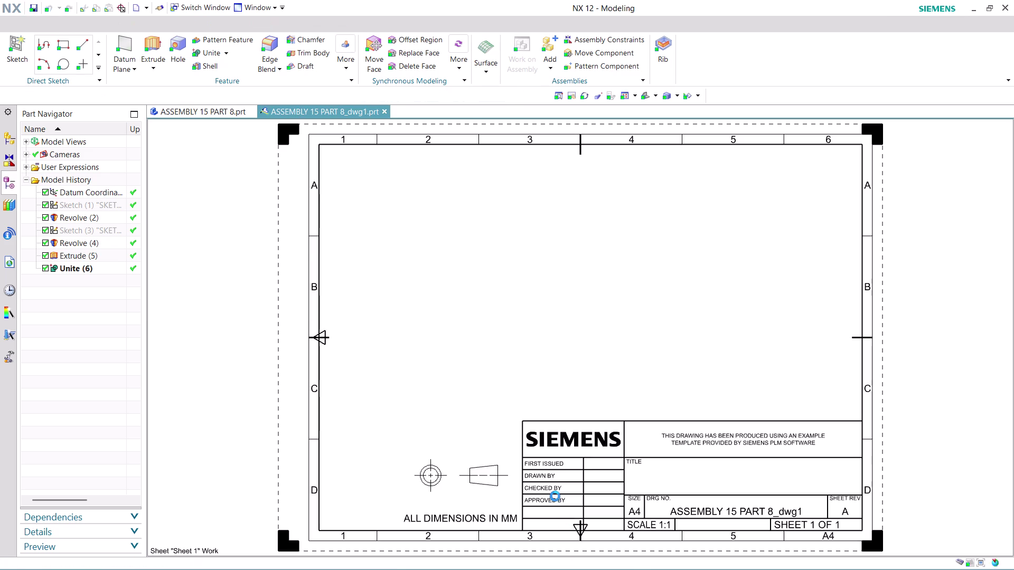
Skip the View Creation Wizard and start a base view of the pin.
click(323, 310)
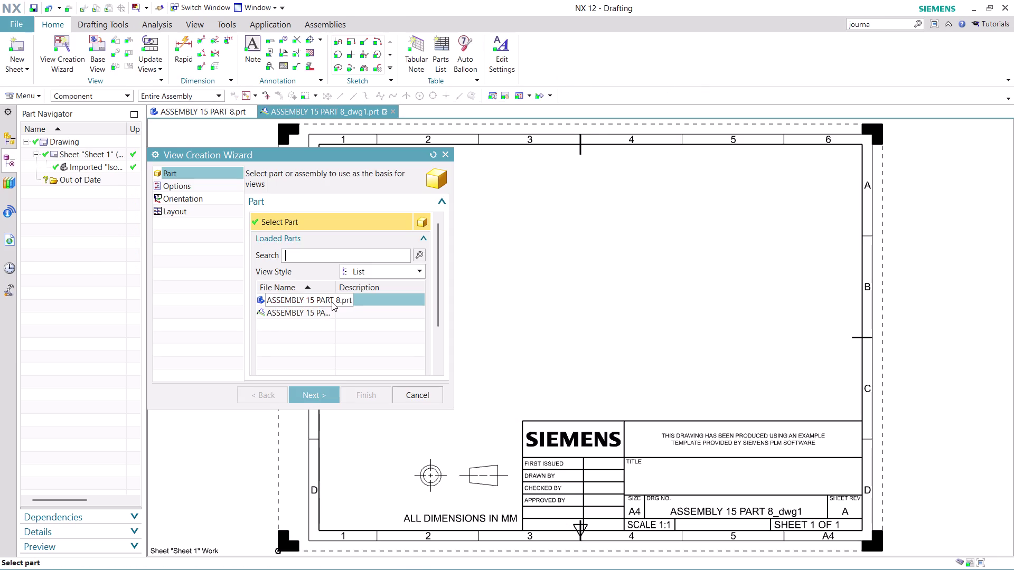
click(419, 391)
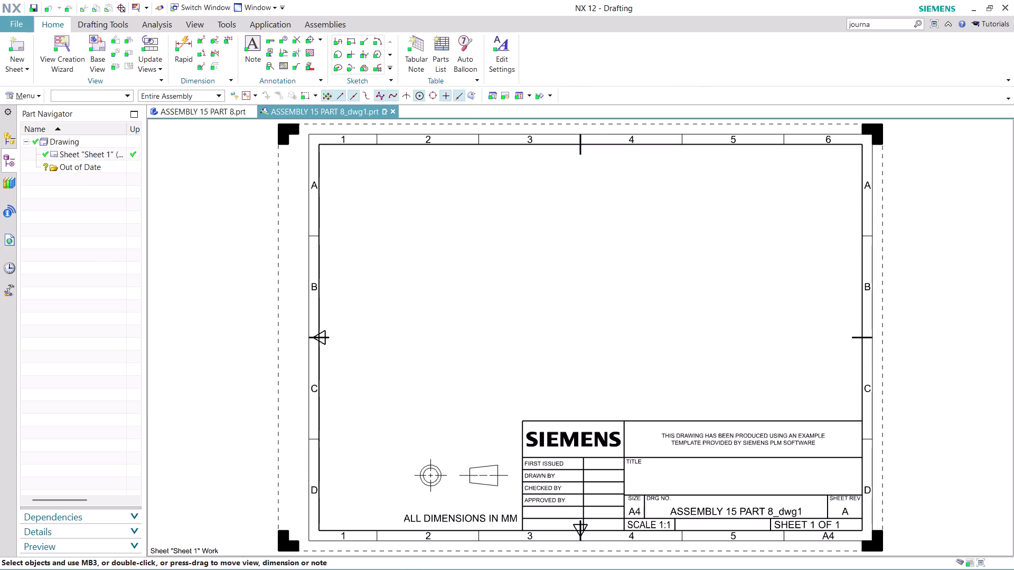
click(93, 49)
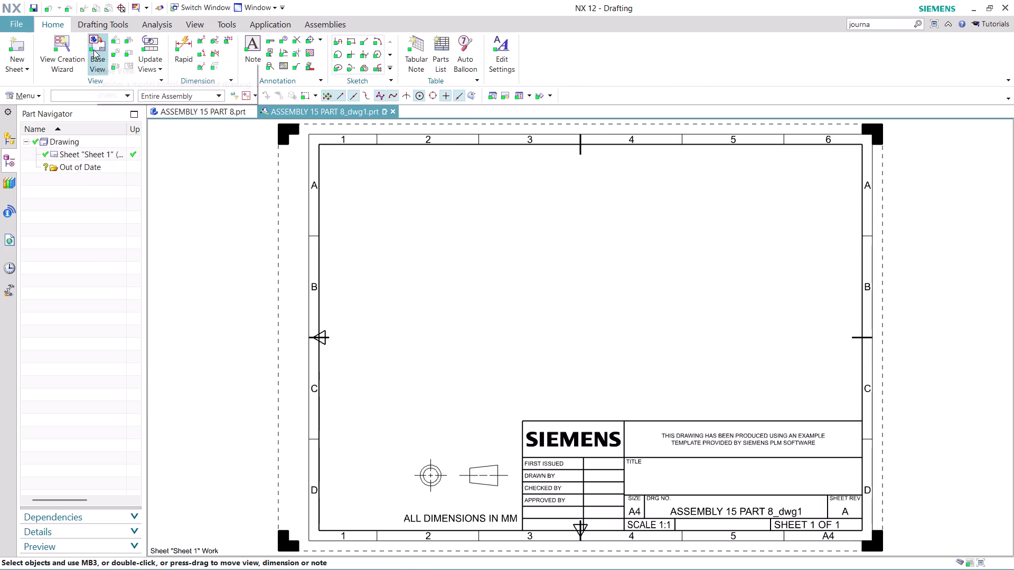
click(317, 265)
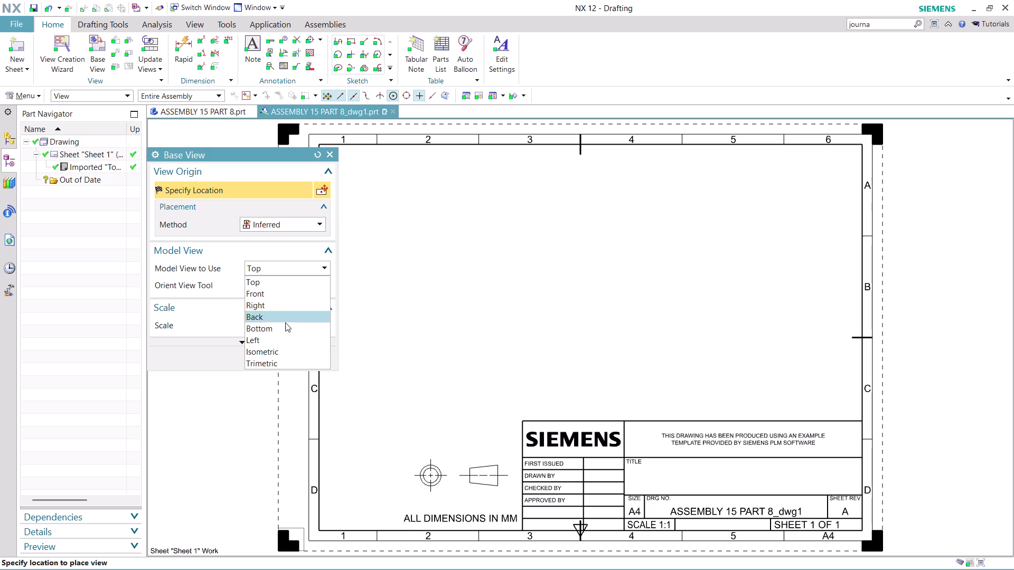
Try Isometric, Right and Front model views and set the base view scale to 5:1.
click(276, 352)
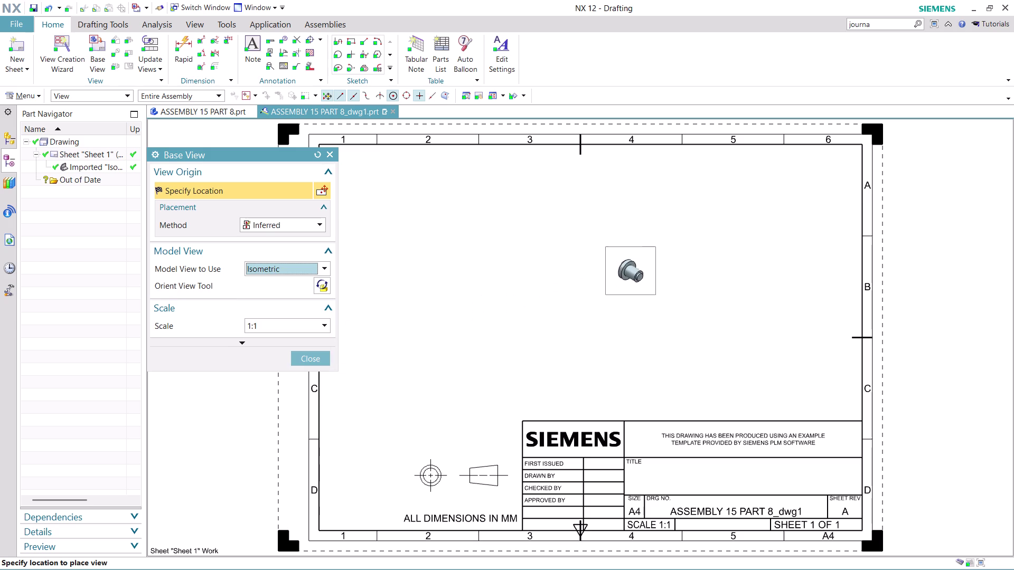
click(321, 268)
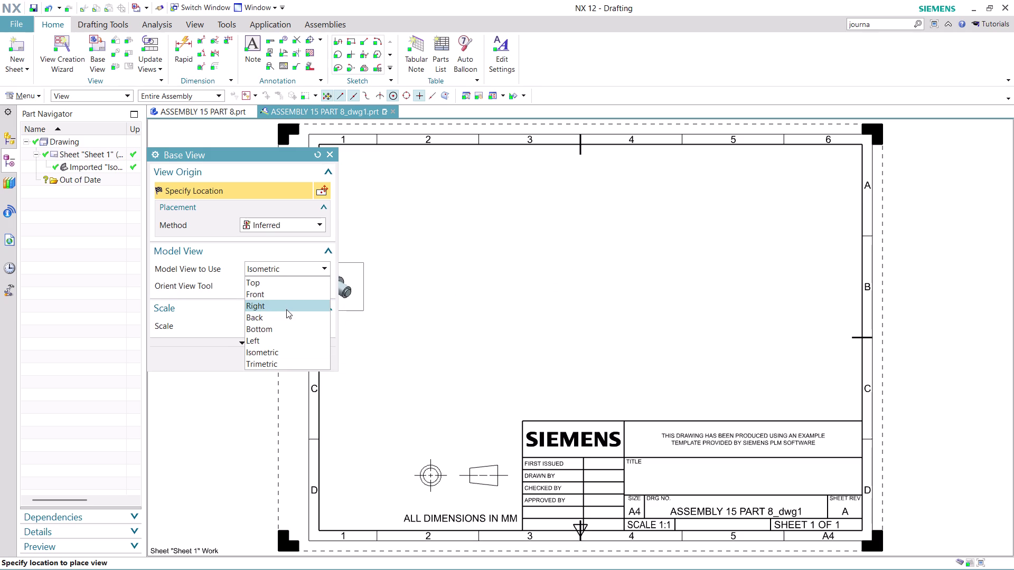
click(286, 310)
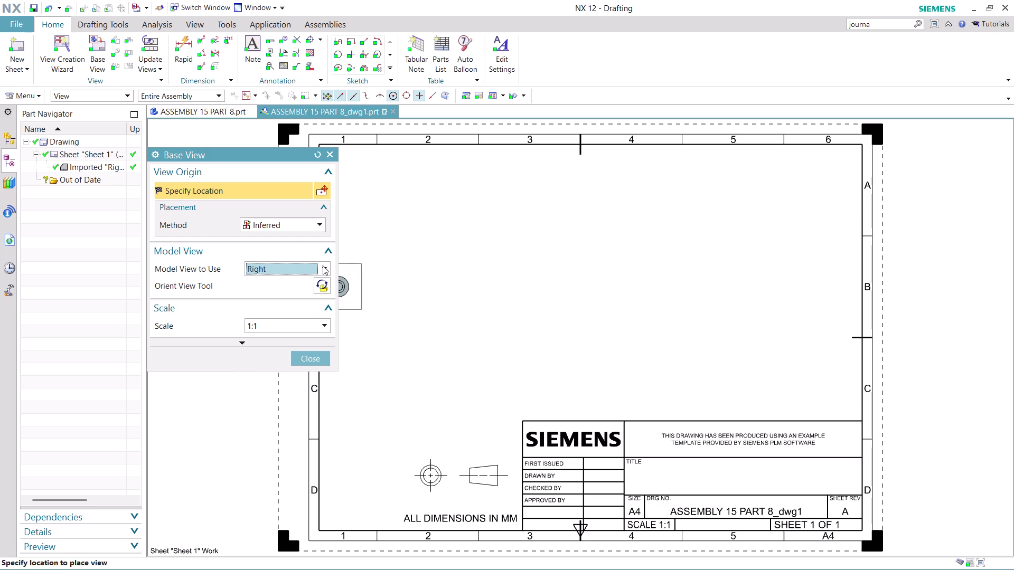
click(323, 265)
click(304, 295)
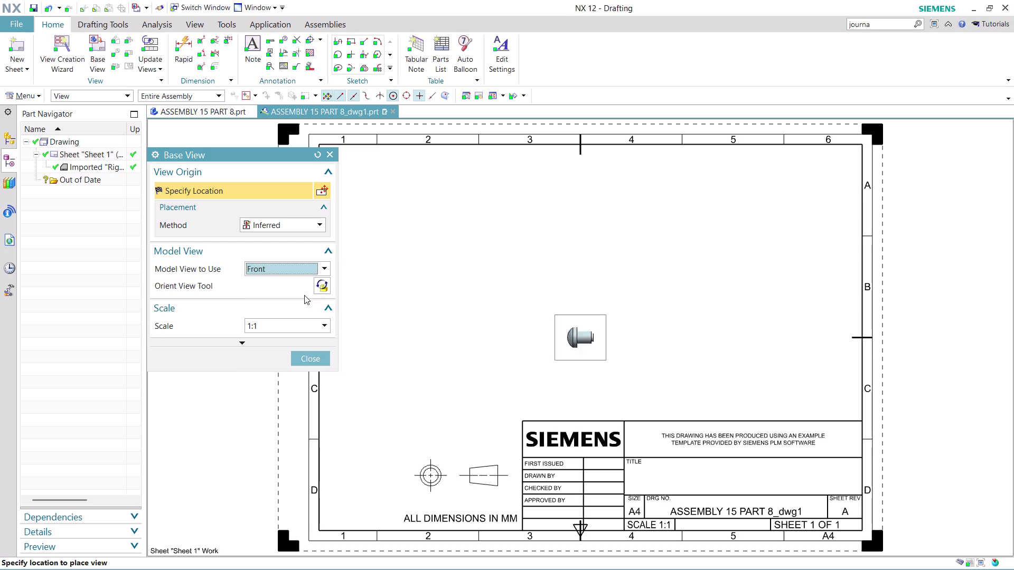
click(323, 269)
click(288, 352)
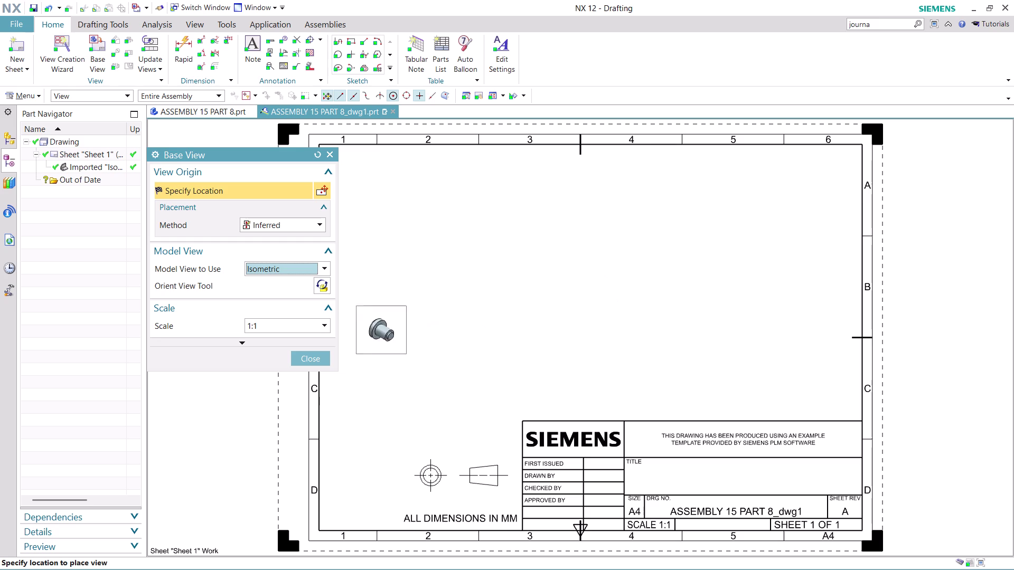
click(313, 328)
click(284, 352)
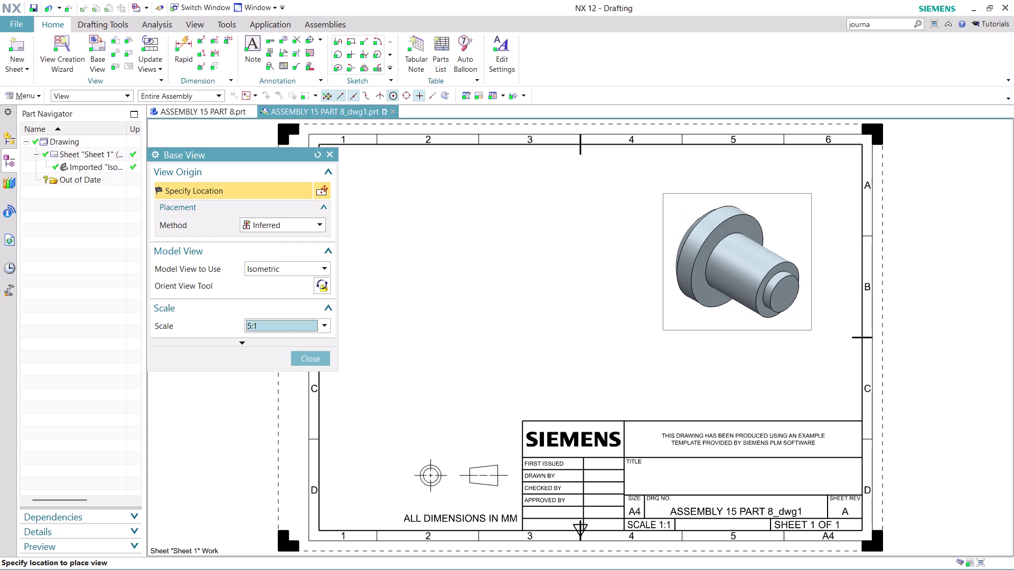
Set the model view to Left and place the 5:1 end view at upper right.
click(315, 269)
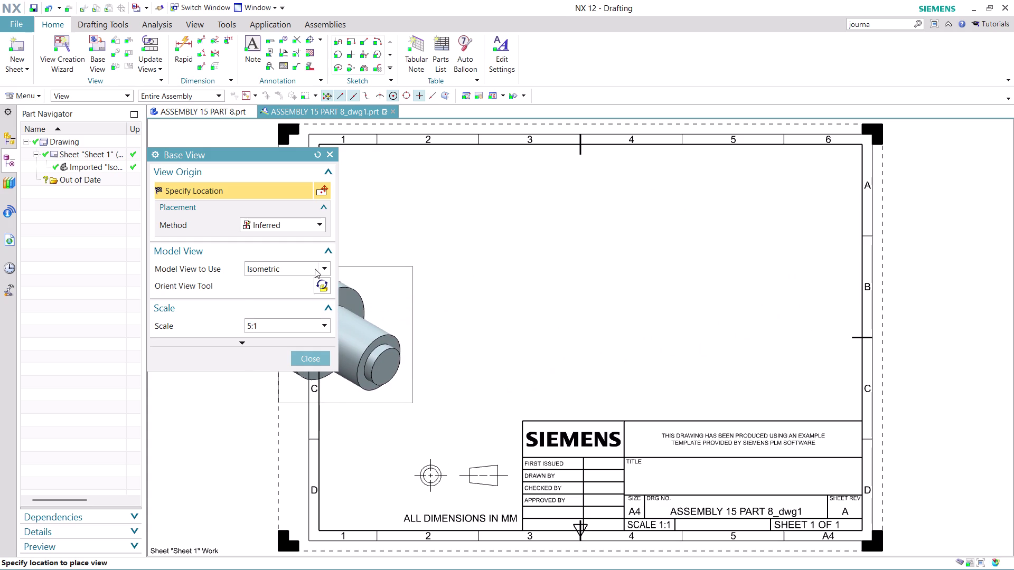
click(286, 369)
click(287, 364)
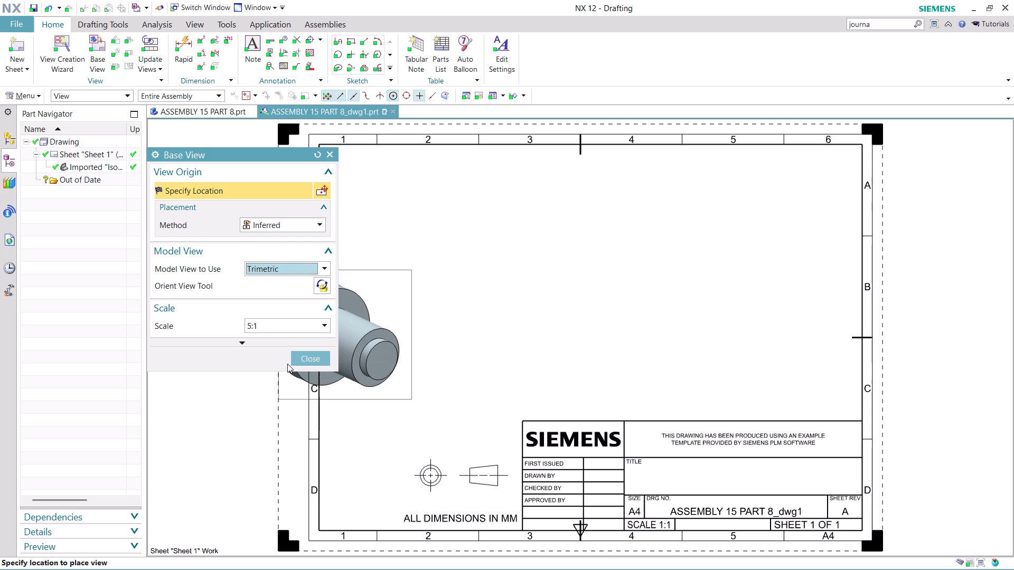
click(325, 267)
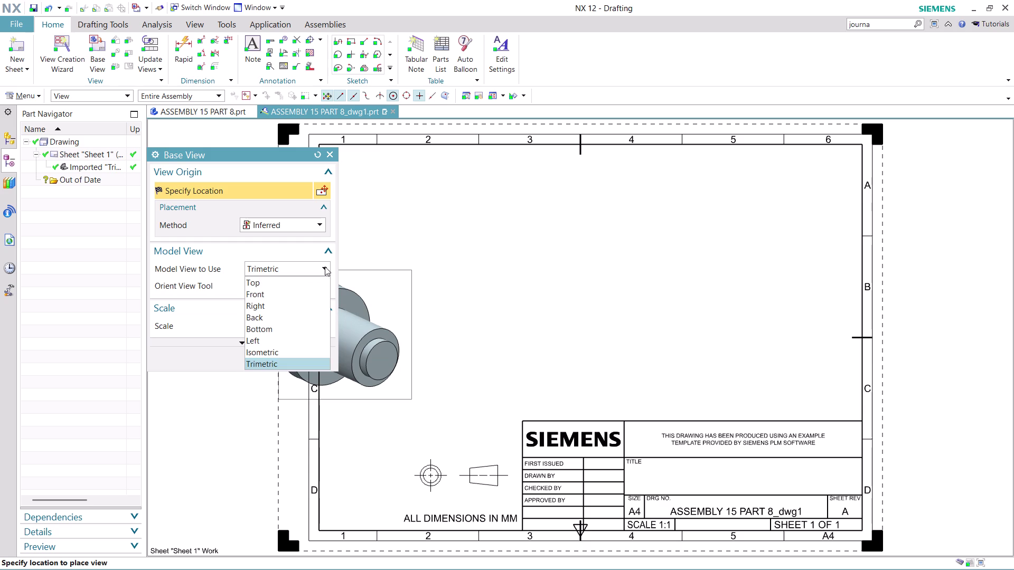
click(271, 340)
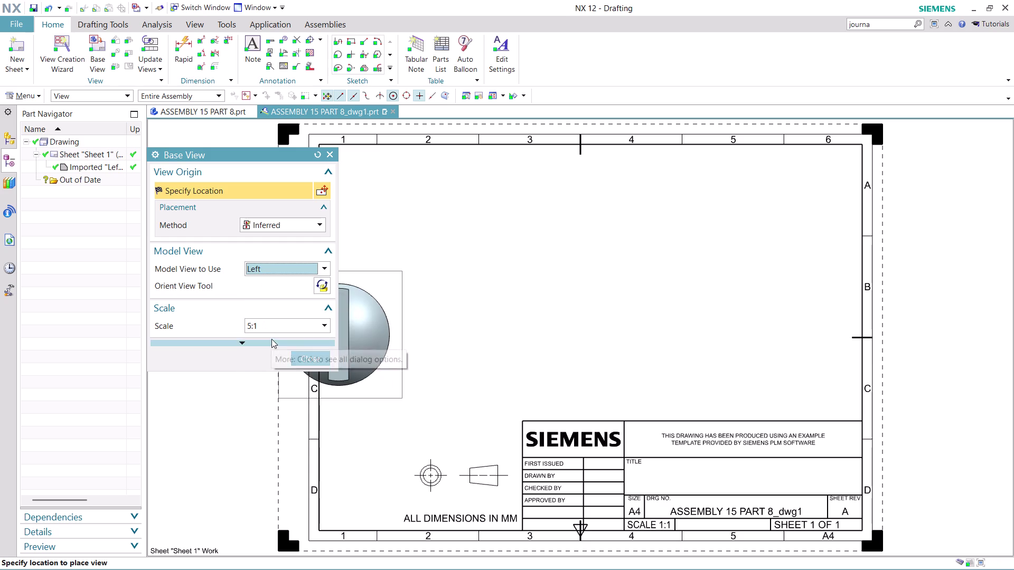
click(323, 267)
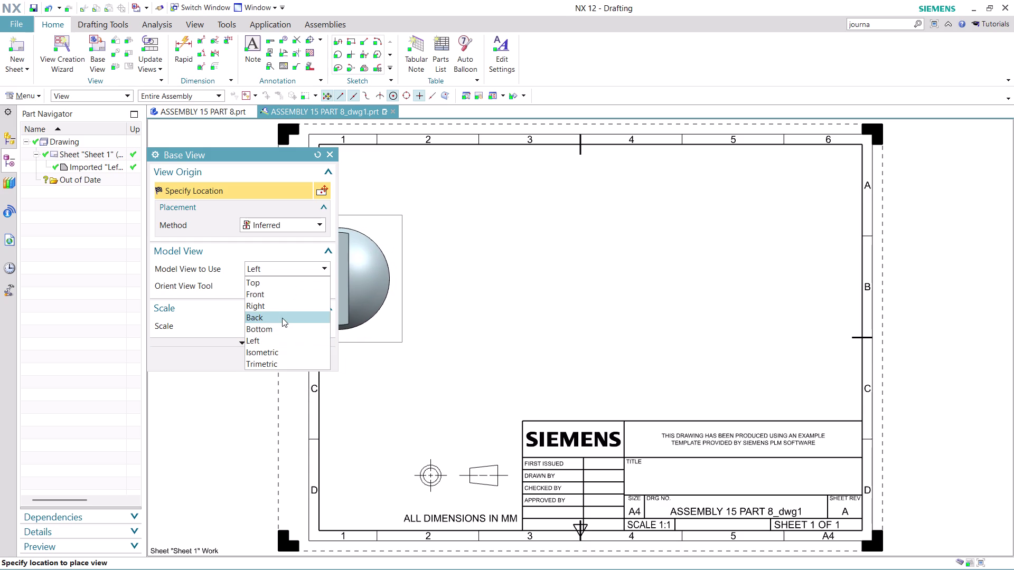
click(279, 340)
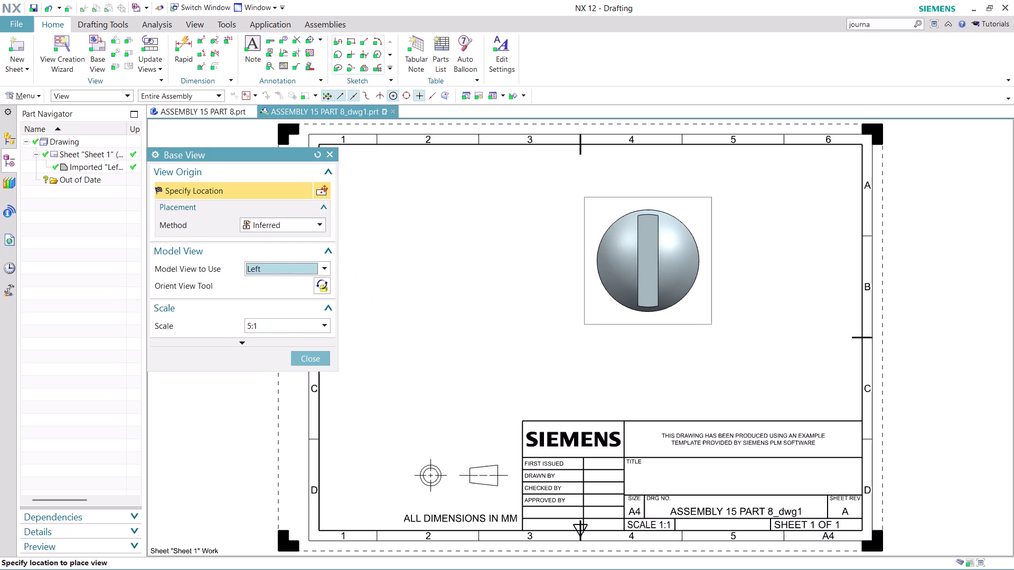
click(772, 229)
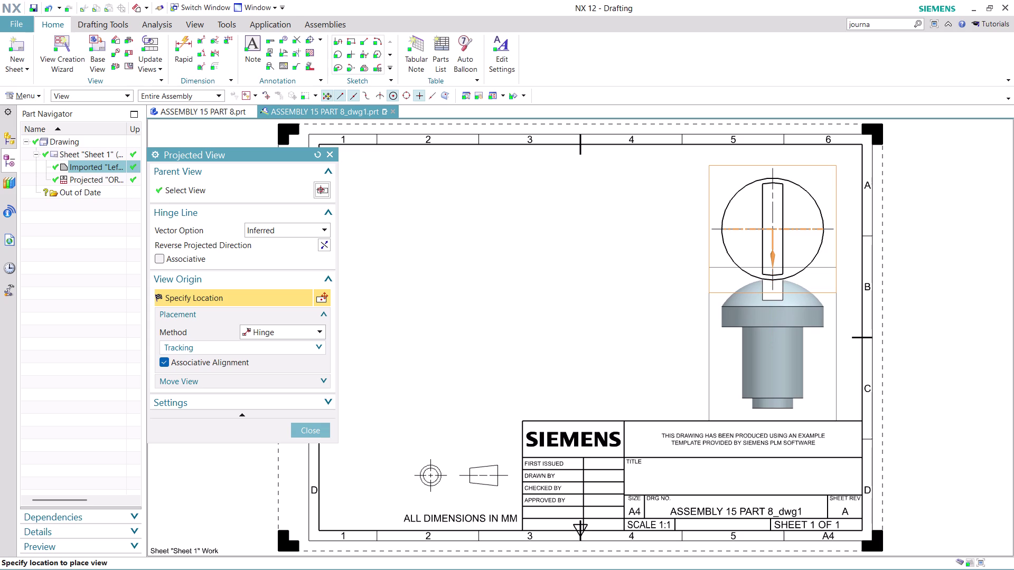
Place a projected side view below the end view, then delete the end view.
click(803, 344)
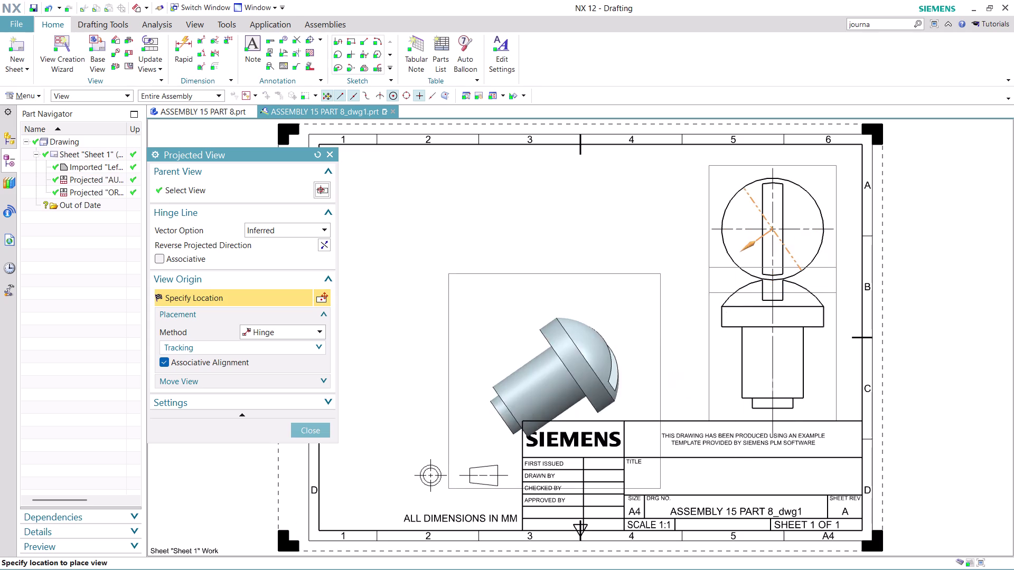
click(304, 432)
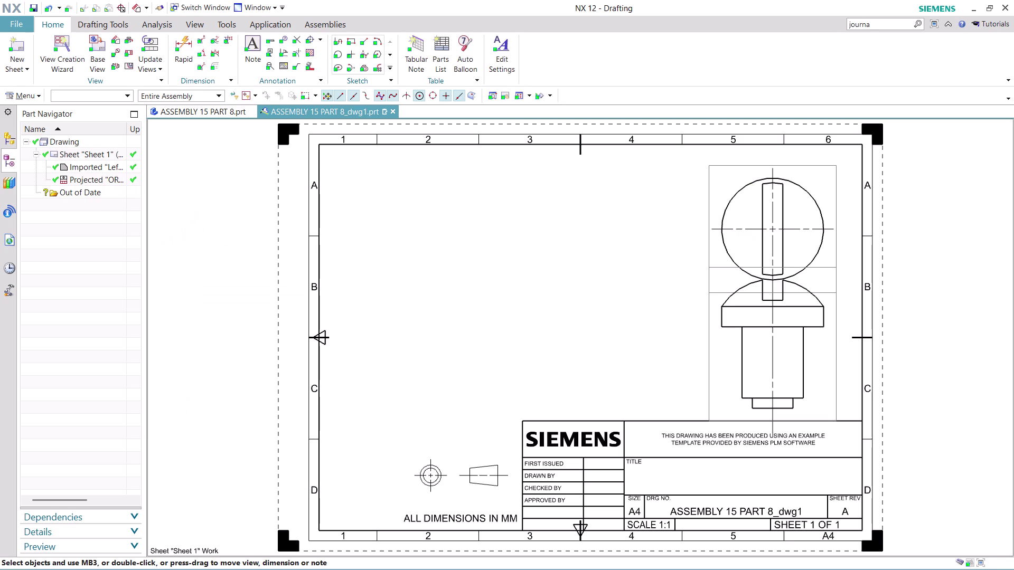
right_click(710, 237)
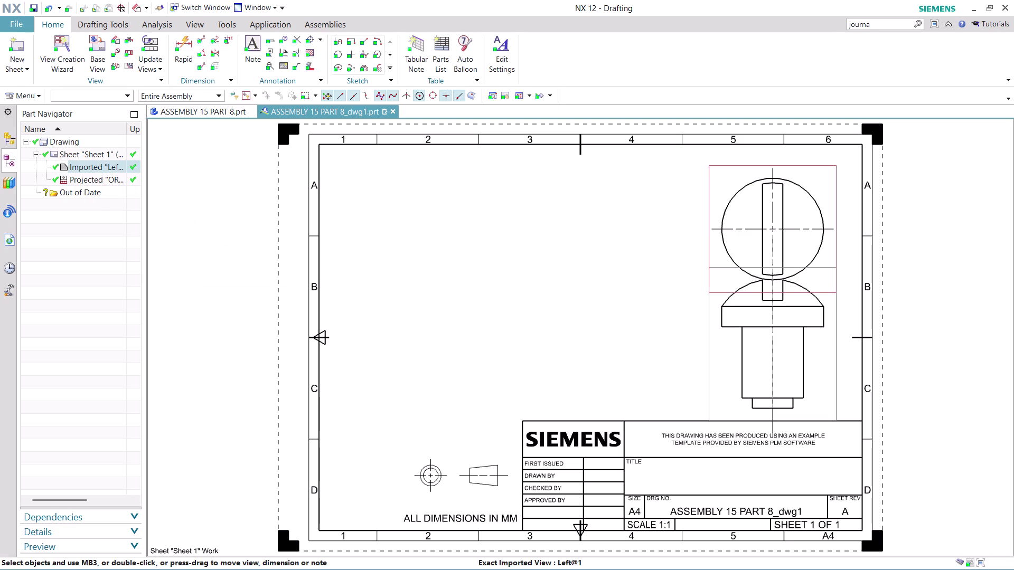
click(747, 446)
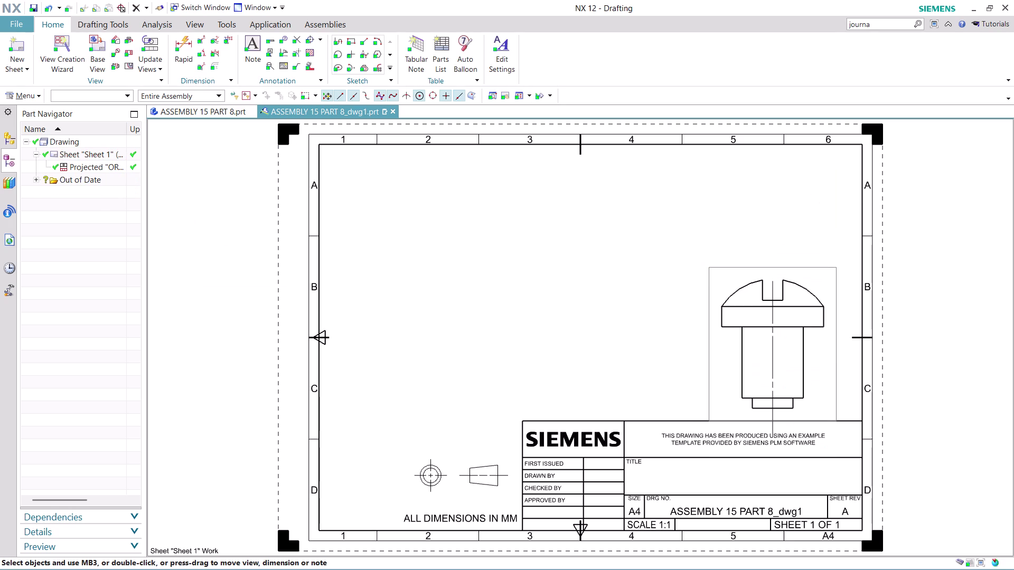
Drag the side view up toward the top right of the sheet.
drag(714, 270, 712, 166)
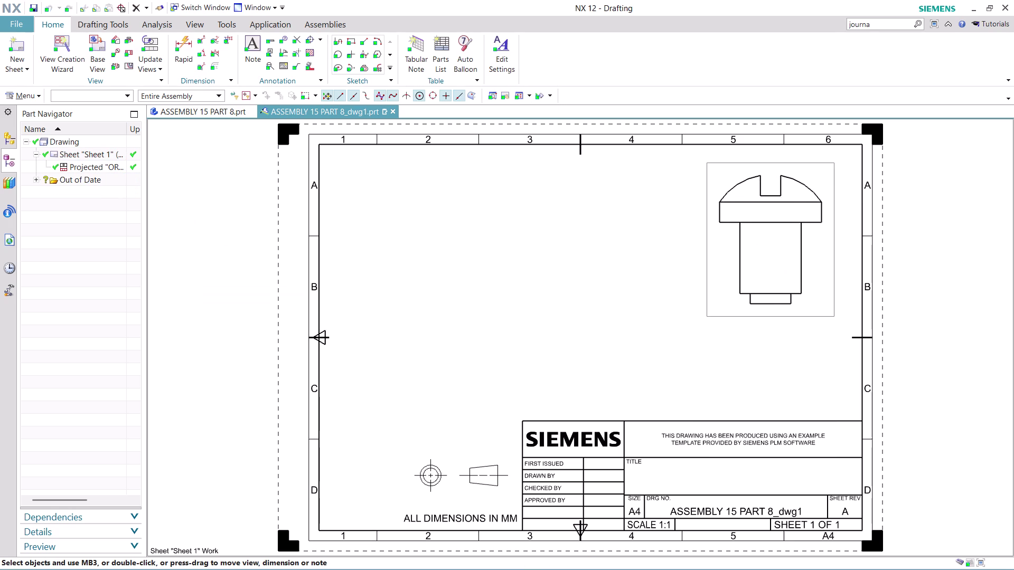
drag(713, 166, 706, 187)
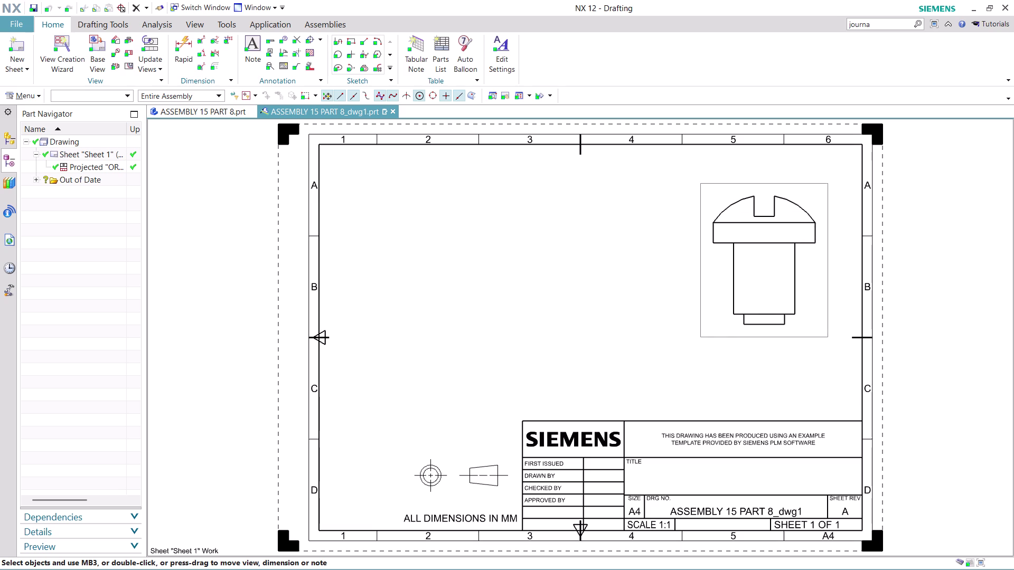
drag(706, 187, 698, 191)
Set the side view's Rendering Style to Fully Shaded in its view settings.
right_click(699, 332)
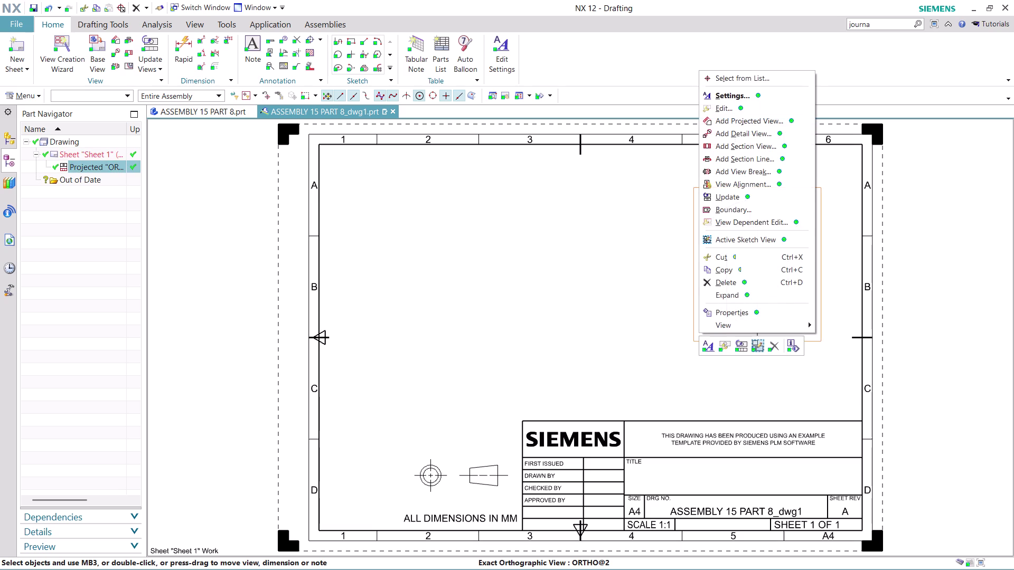
click(739, 92)
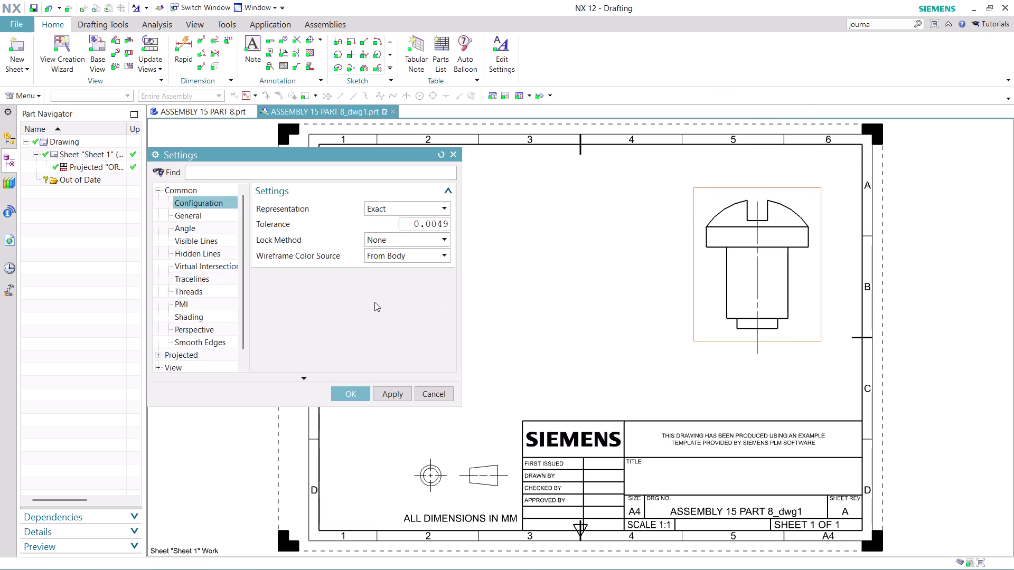
click(198, 319)
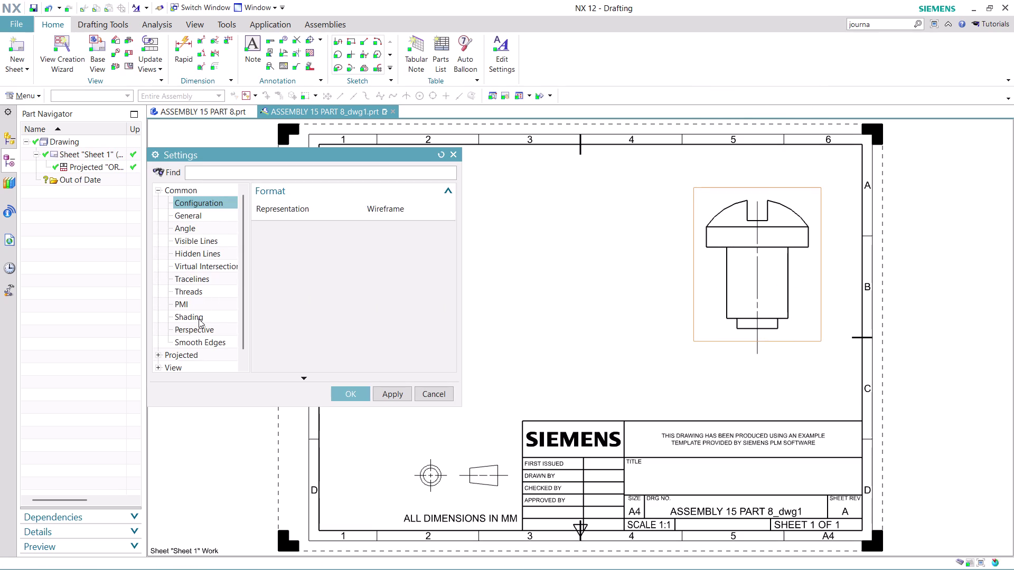
click(428, 208)
click(414, 220)
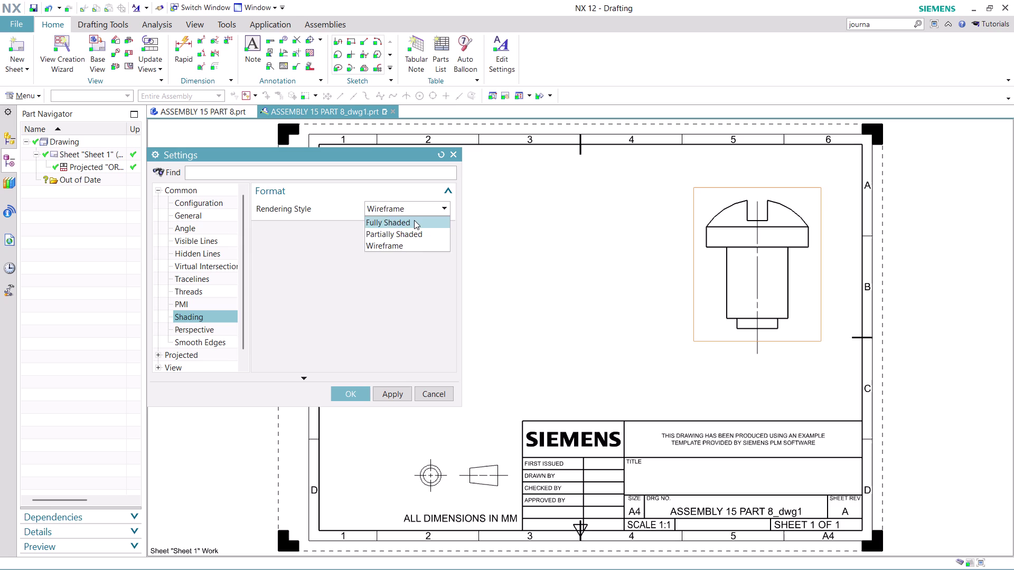
click(387, 400)
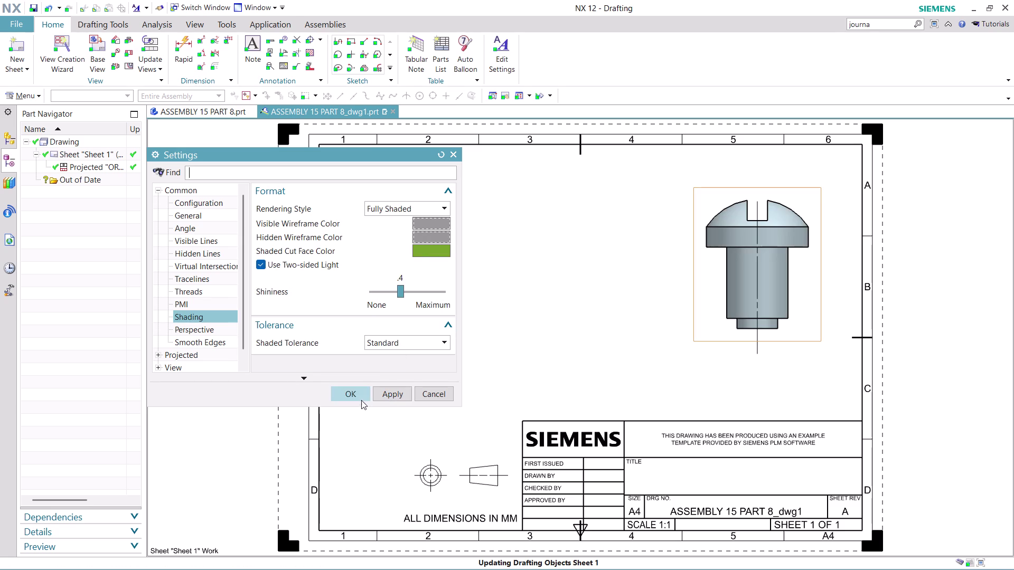
click(359, 398)
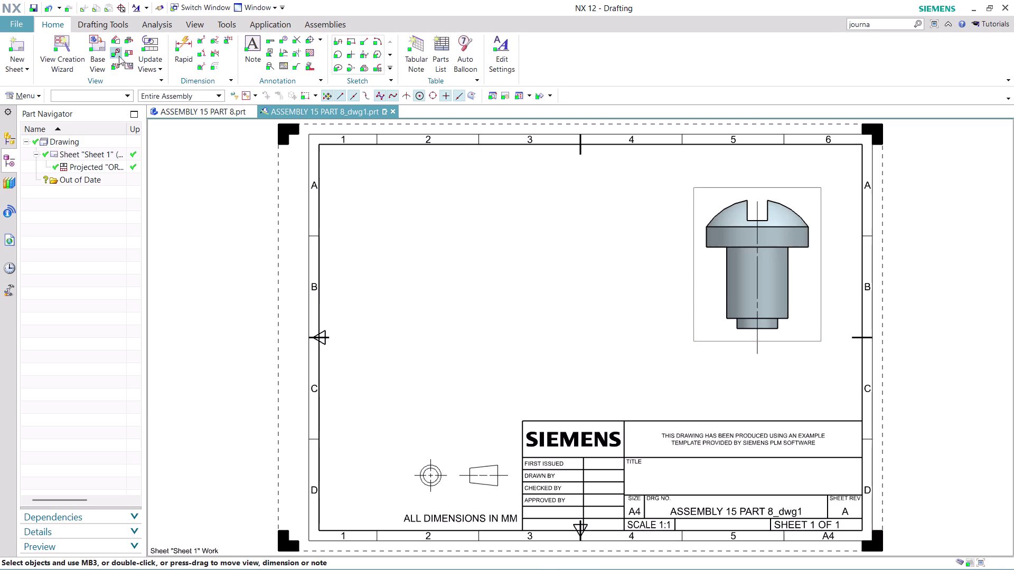
click(101, 59)
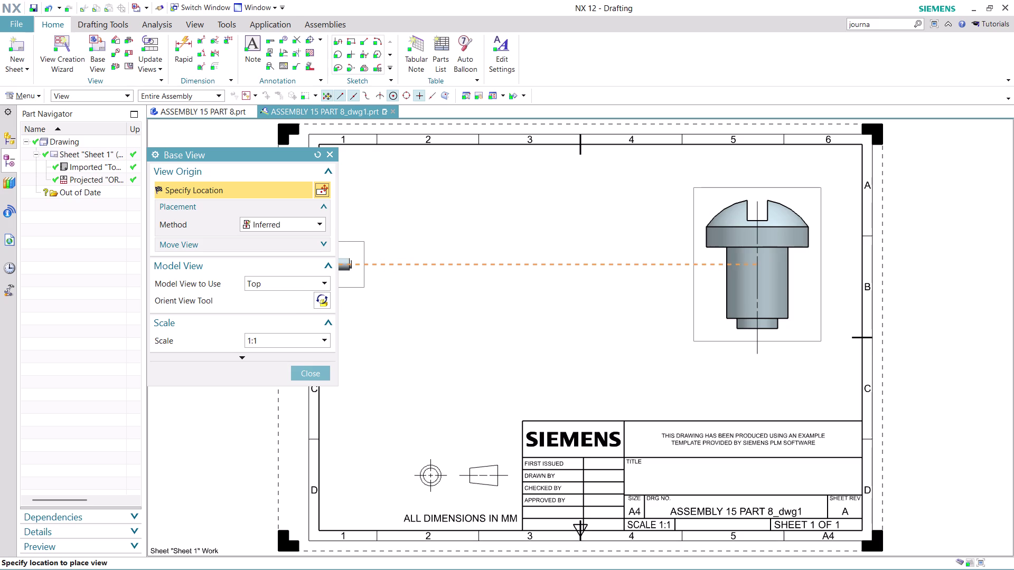
Try Left, Bottom, Right and Top orientations, then place a 1:1 Left end view at left.
click(318, 279)
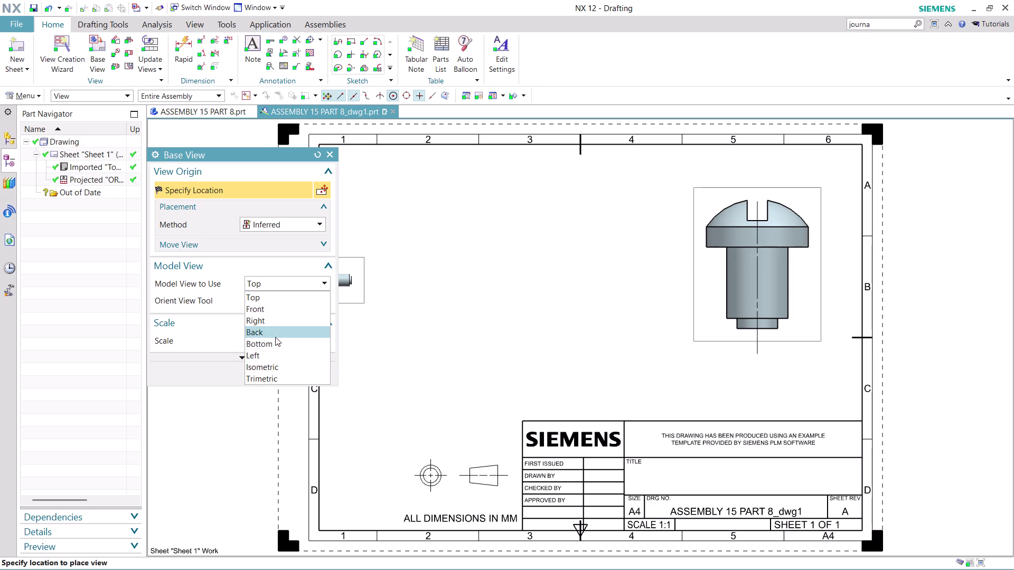
click(271, 352)
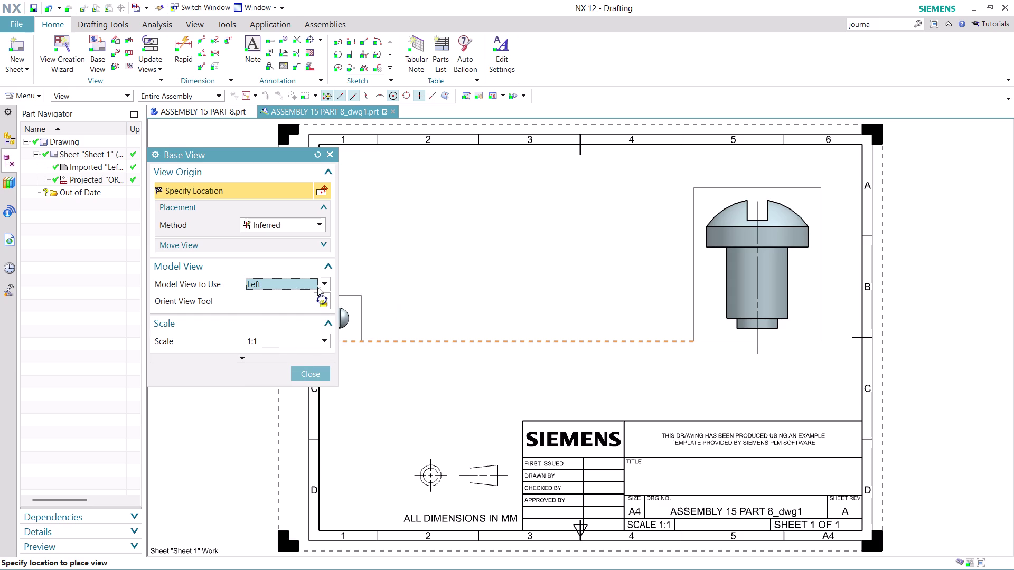
click(326, 281)
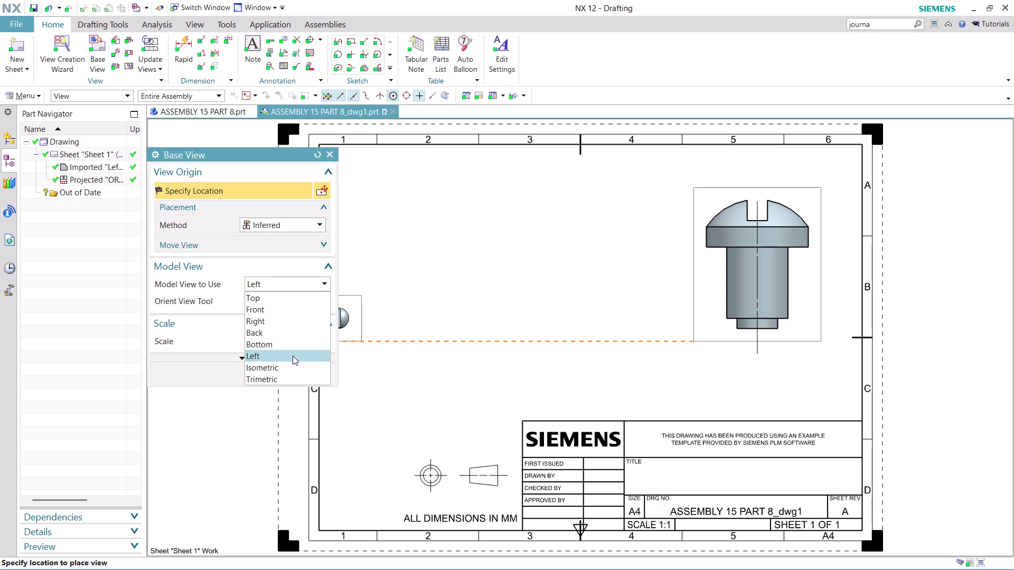
click(290, 344)
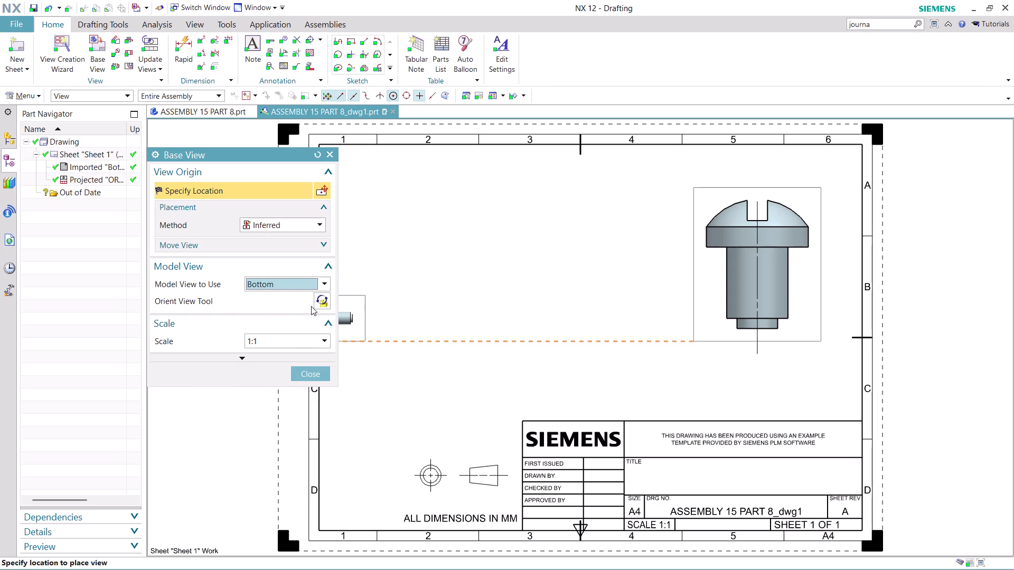
click(320, 281)
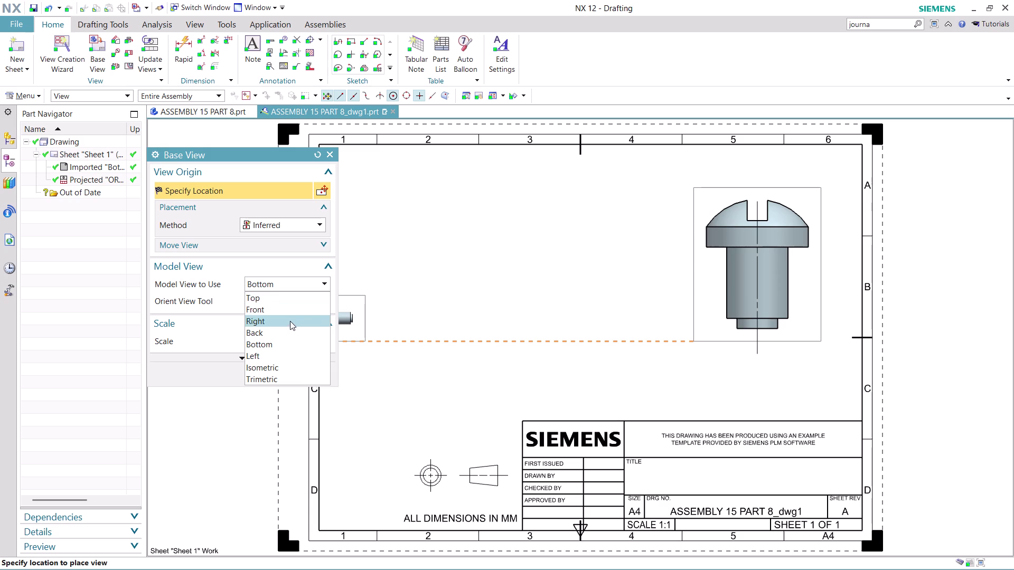
click(289, 325)
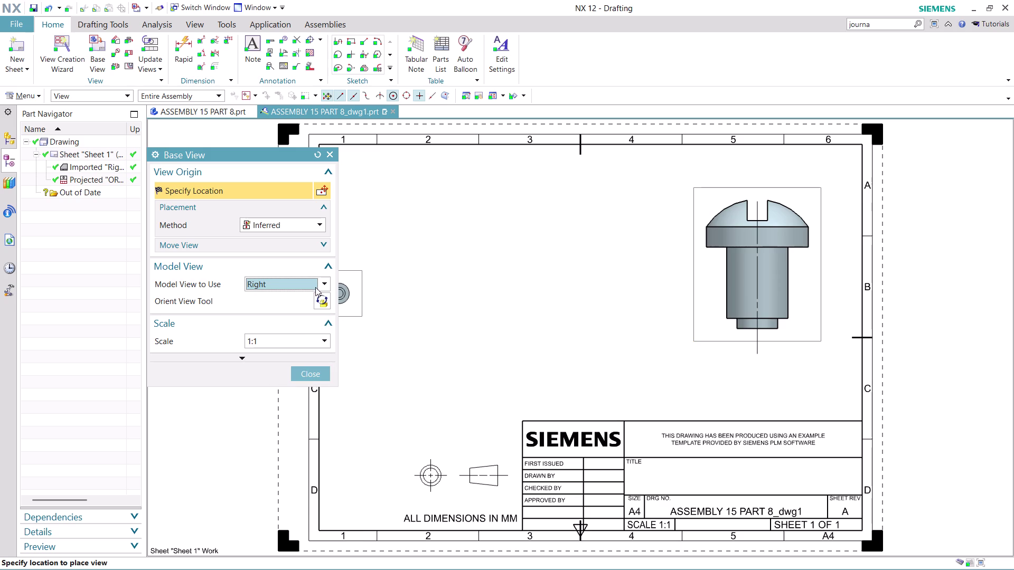
click(323, 283)
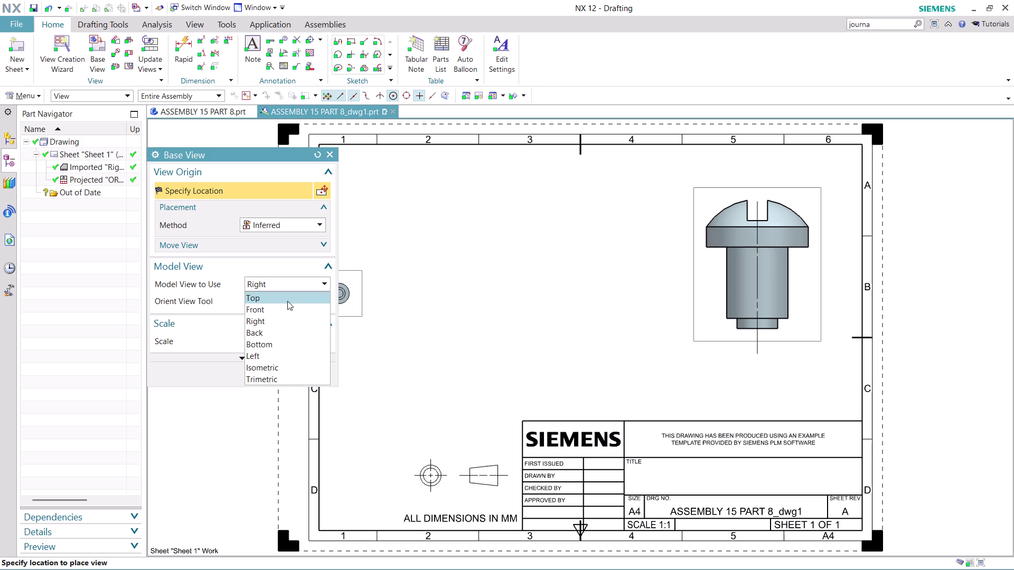
click(287, 301)
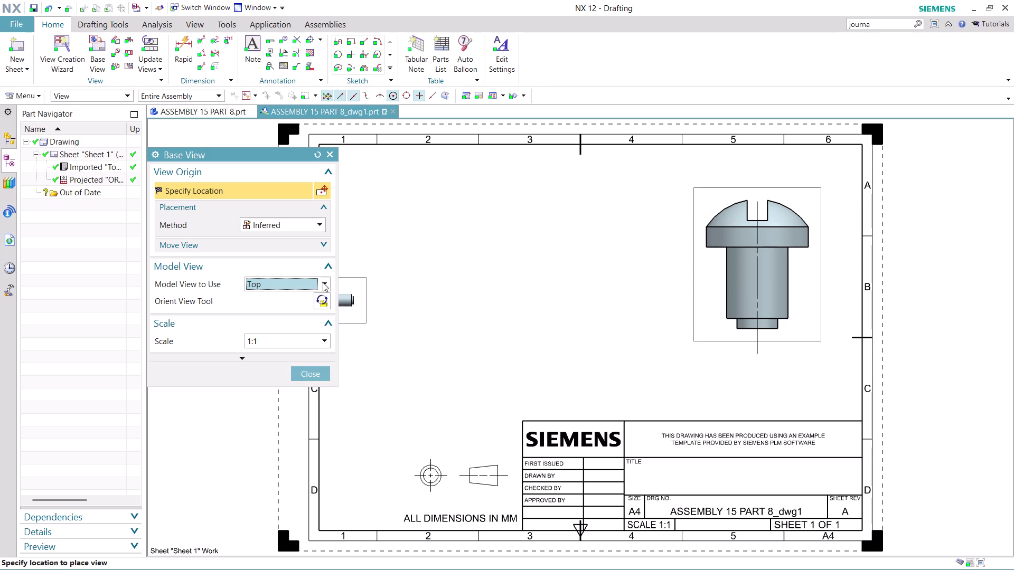
click(323, 282)
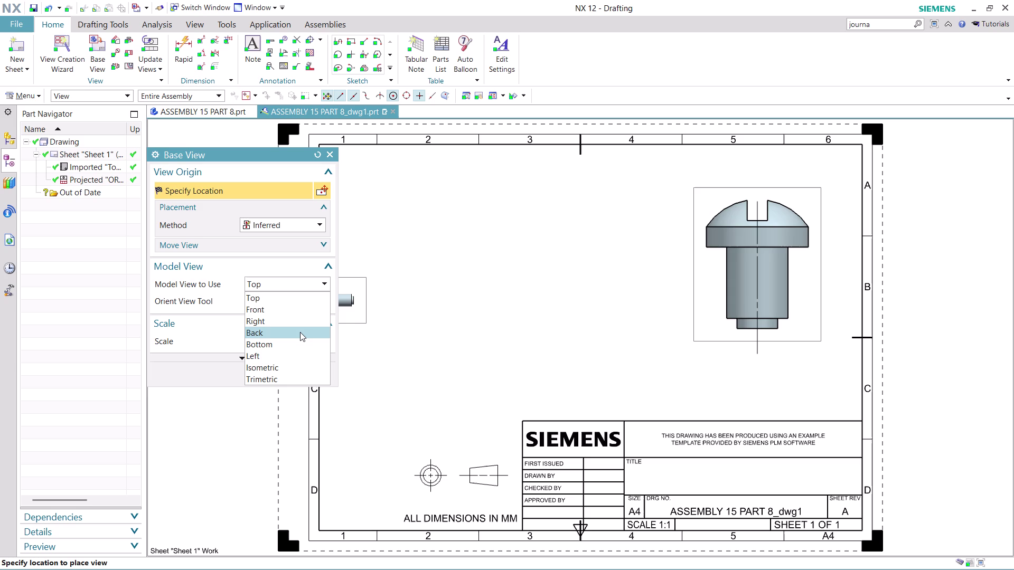
click(288, 356)
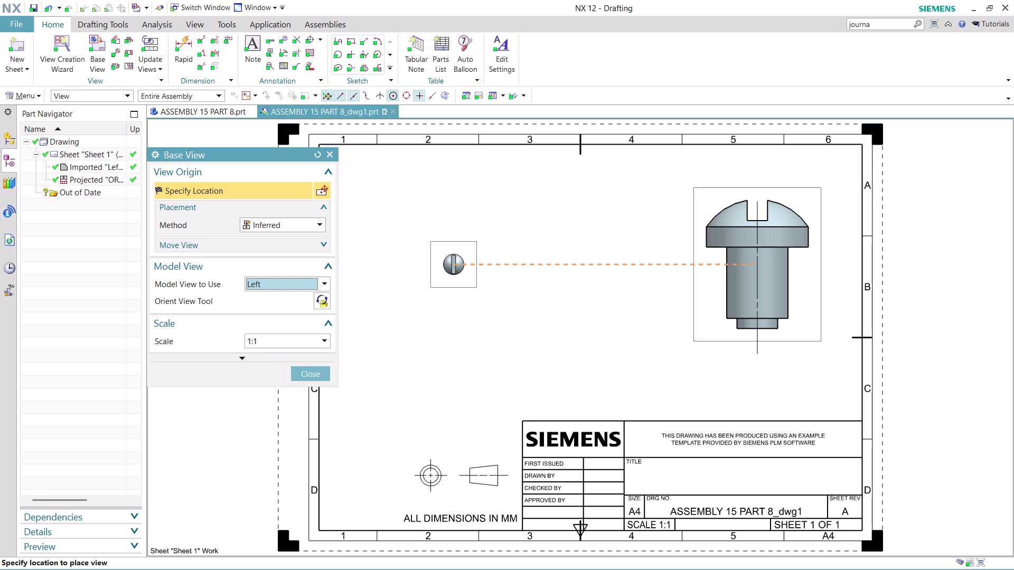
click(453, 256)
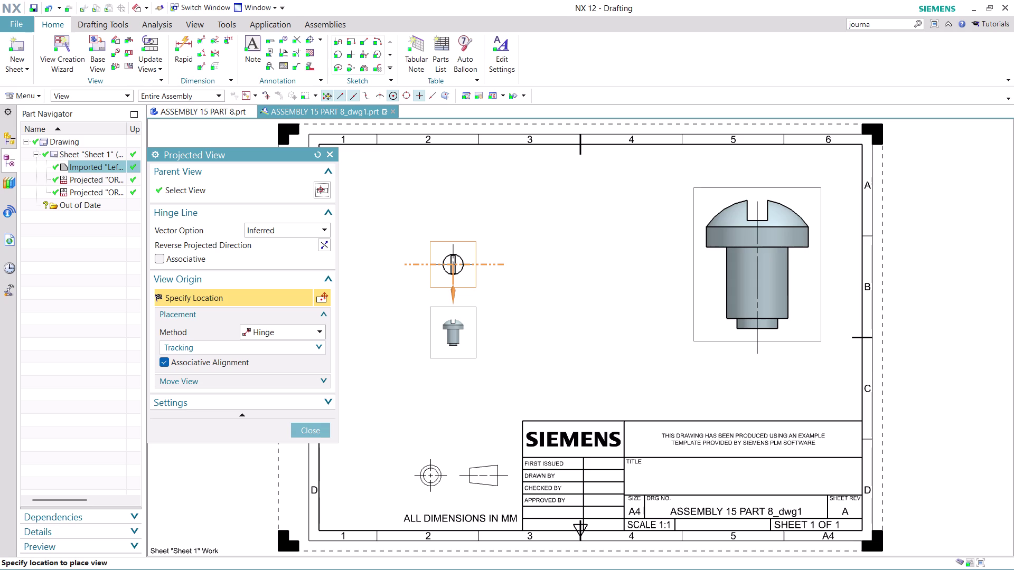
Place a small projected side view below the end view, then delete the end view.
click(465, 332)
click(317, 428)
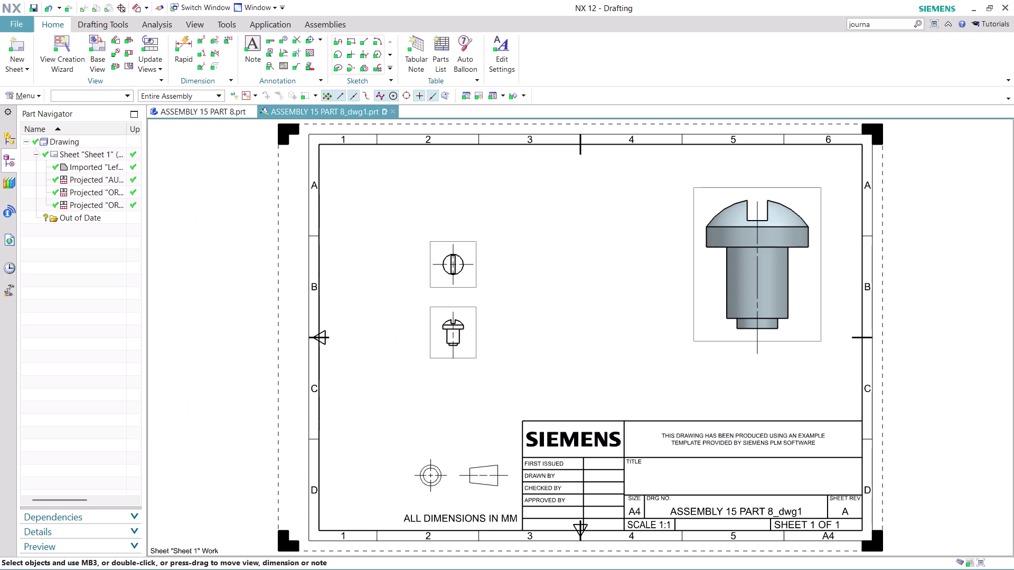
scroll(up, 3)
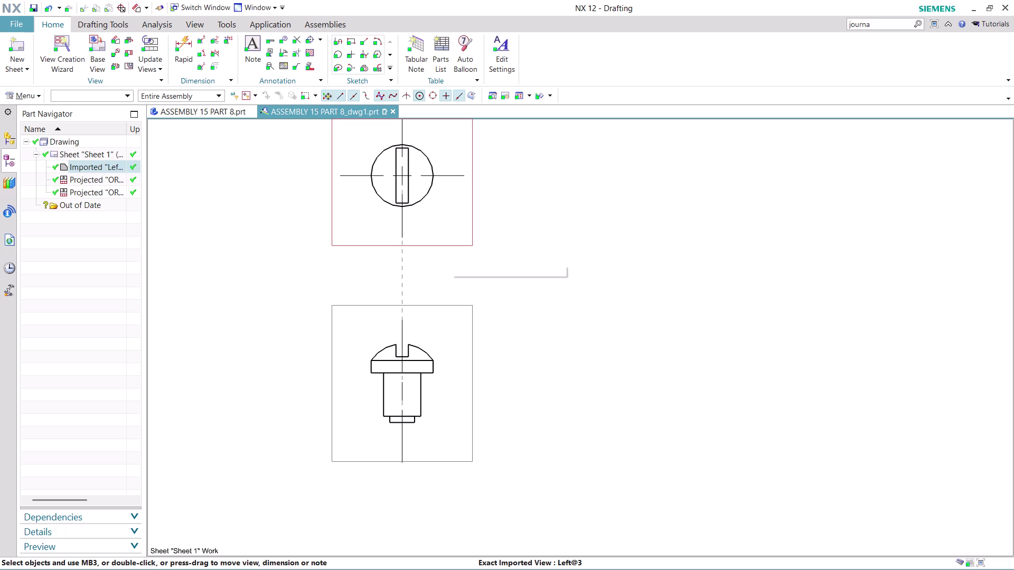
right_click(450, 250)
click(487, 460)
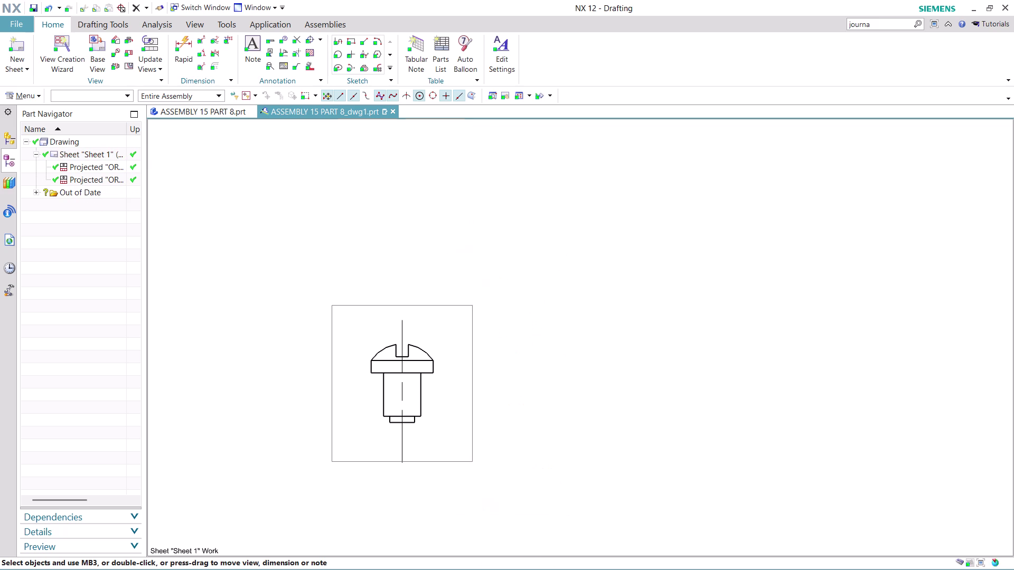
Drag the small side view higher on the sheet.
scroll(down, 3)
drag(481, 400, 477, 339)
scroll(up, 3)
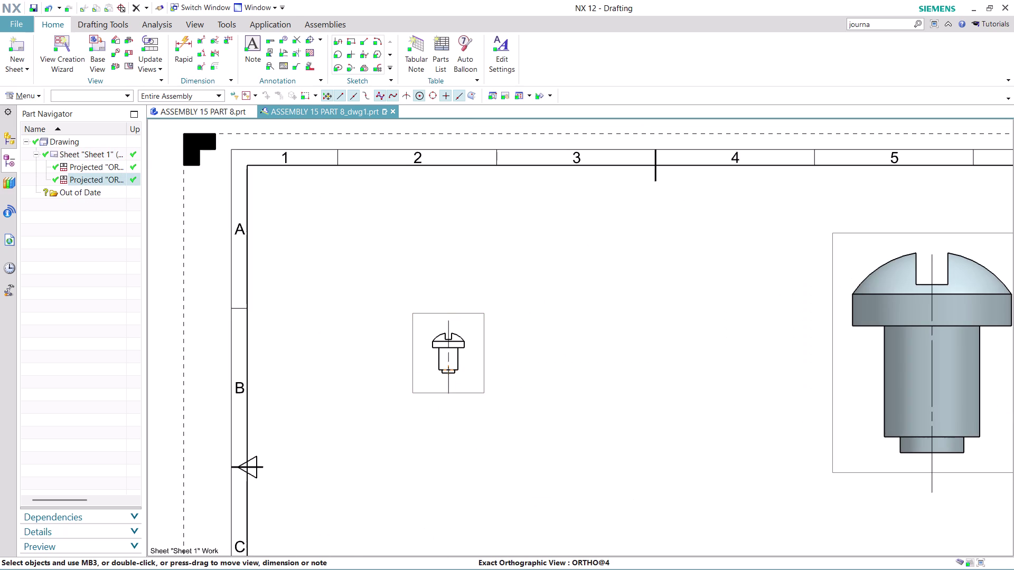
Change the small view's scale to 2:1 and move it toward the sheet centre.
right_click(471, 395)
click(521, 155)
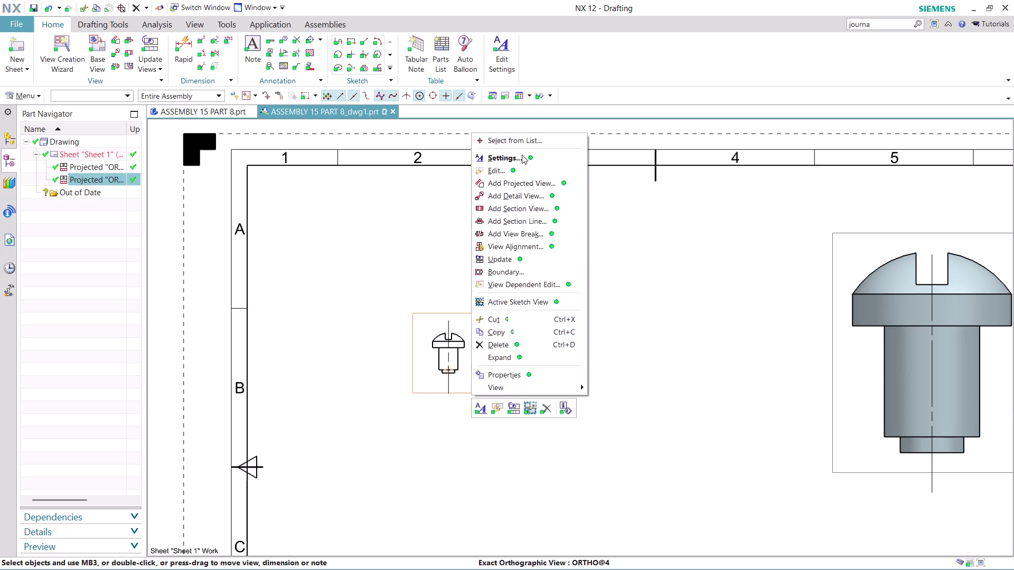
click(200, 216)
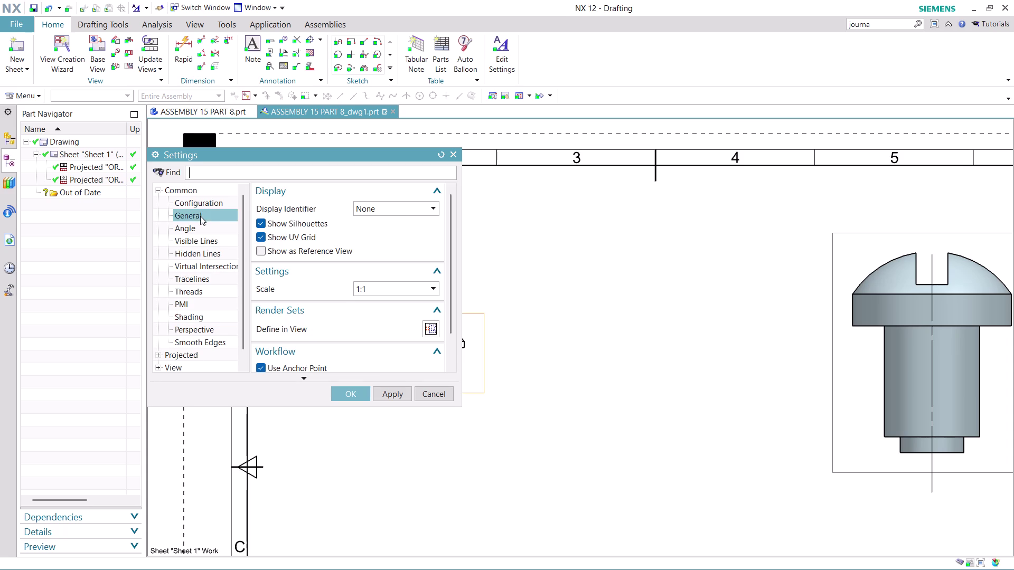
click(433, 284)
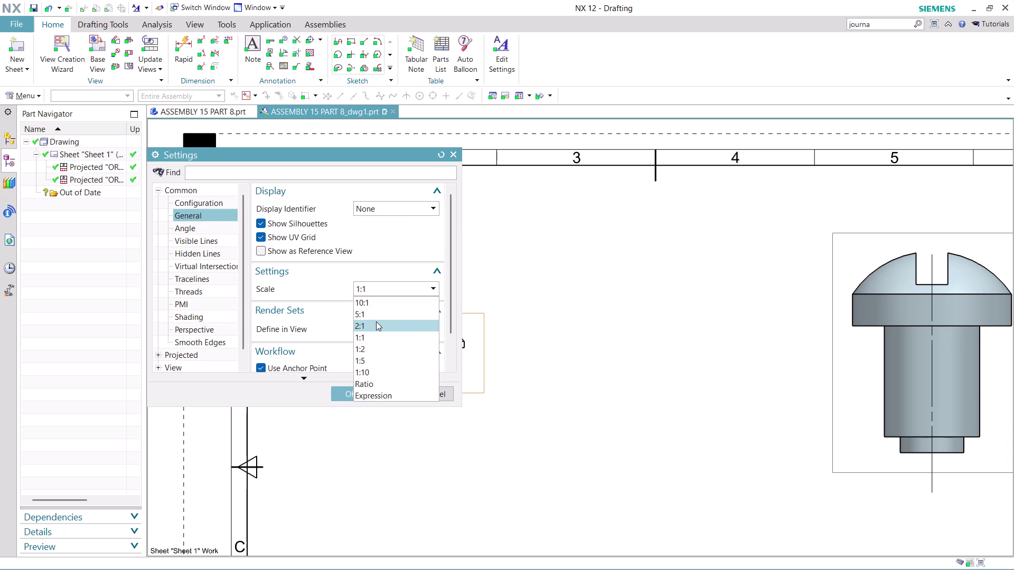
click(376, 322)
click(398, 398)
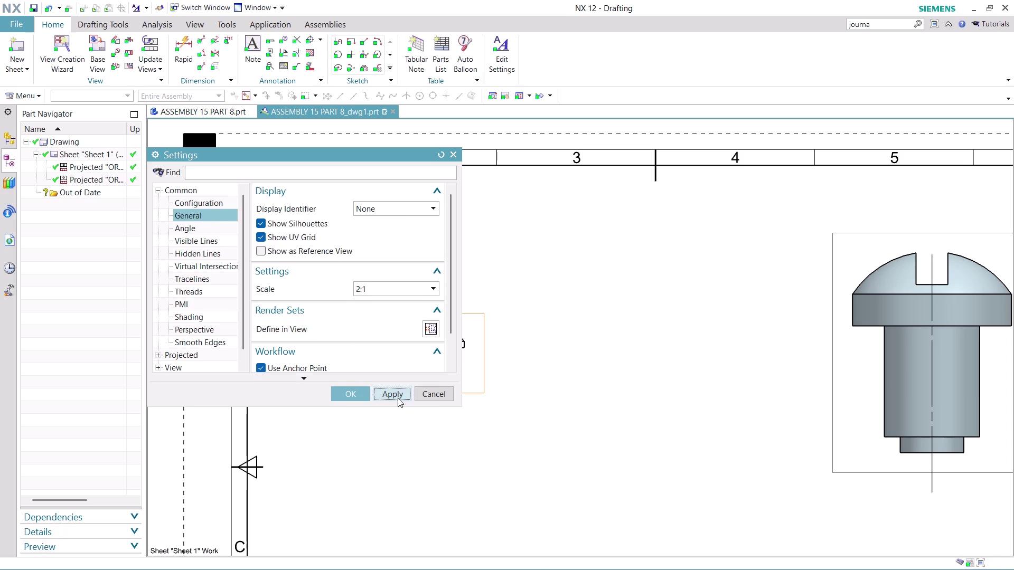
click(347, 398)
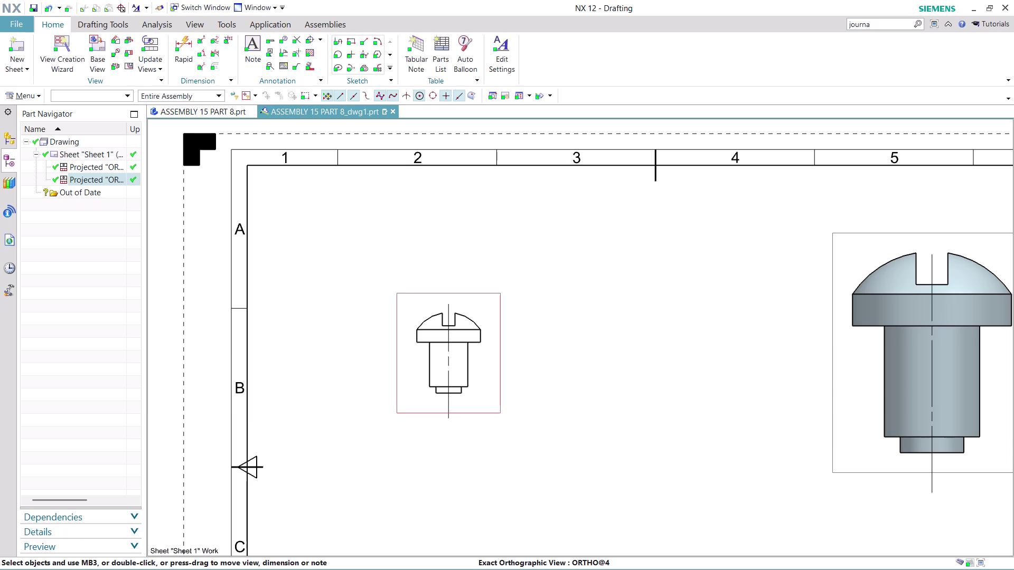
drag(478, 415, 570, 438)
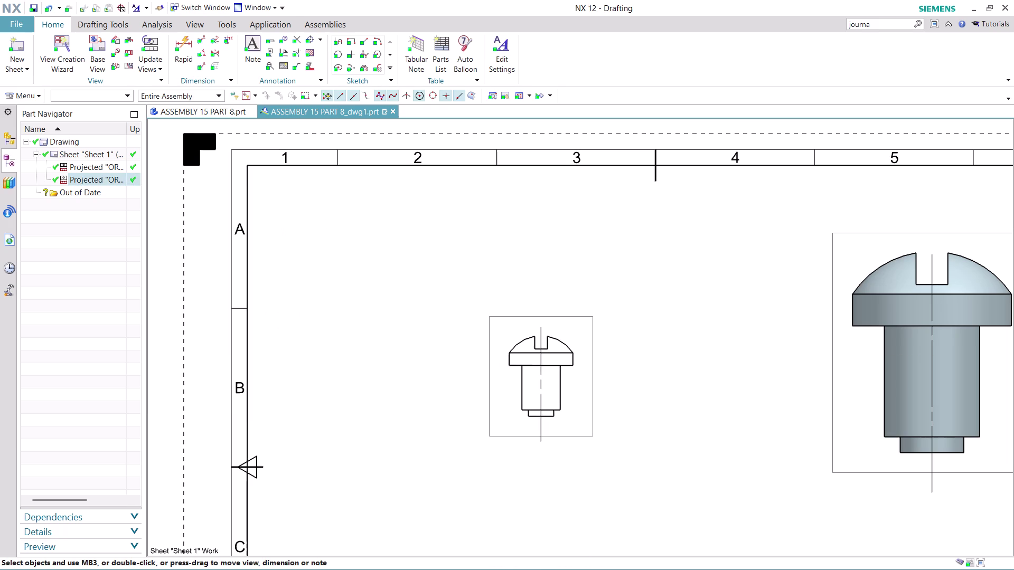
Add the 4 end-step width and 1 end-step height dimensions with Rapid Dimension.
scroll(up, 3)
scroll(down, 3)
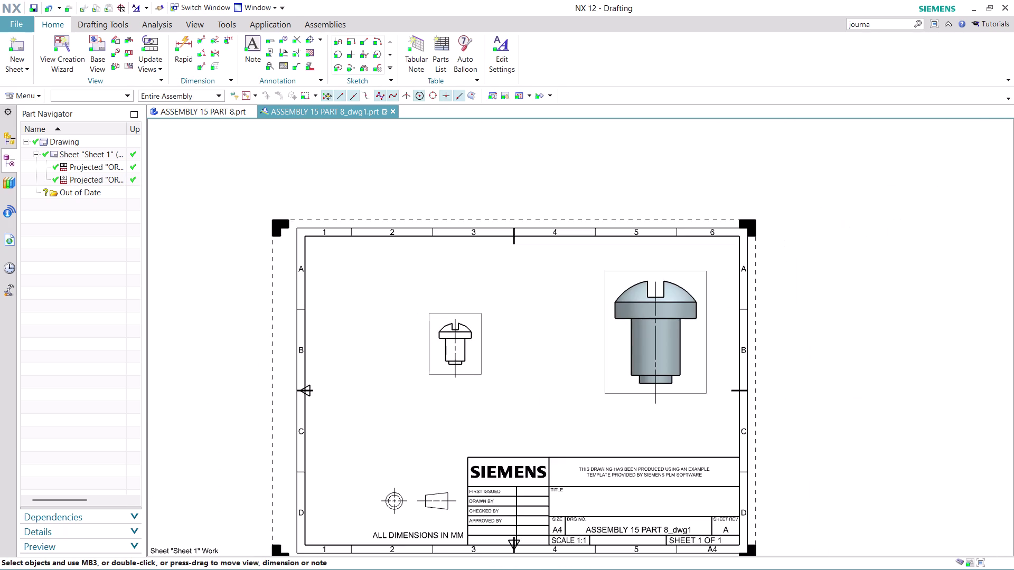
scroll(up, 3)
scroll(up, 3)
scroll(down, 3)
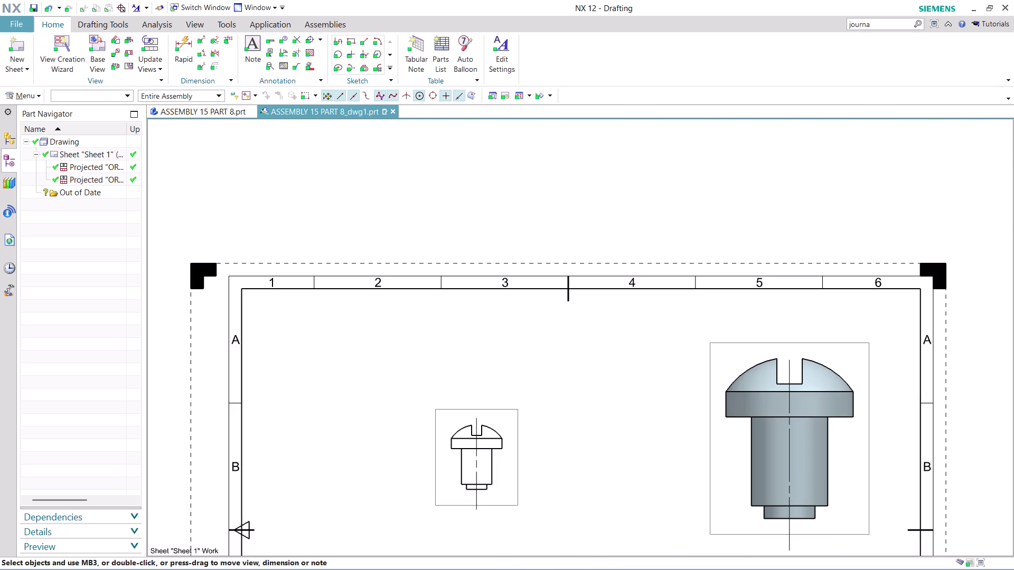
scroll(up, 3)
click(187, 46)
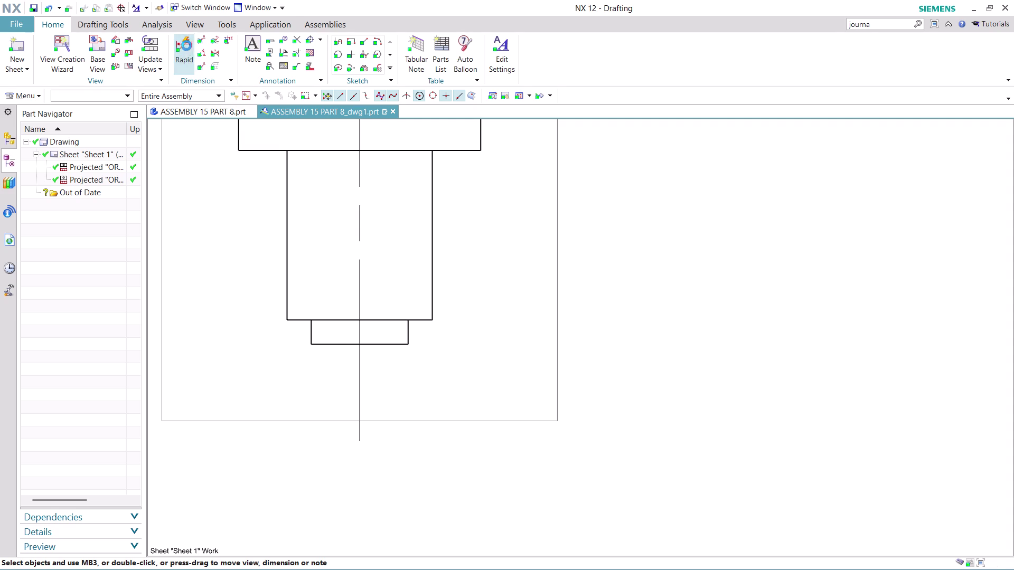
scroll(down, 3)
scroll(up, 3)
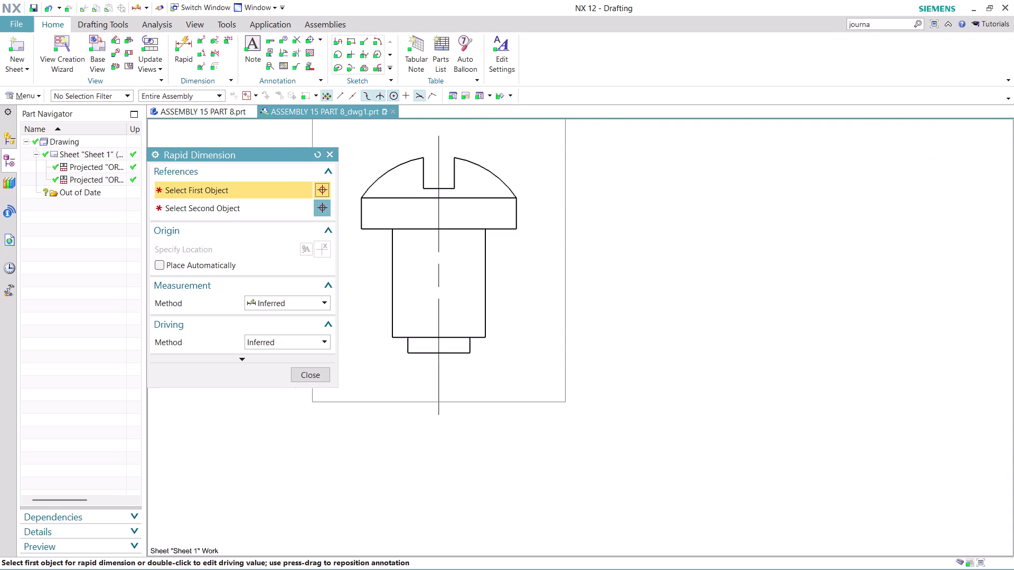
scroll(up, 3)
scroll(up, 3)
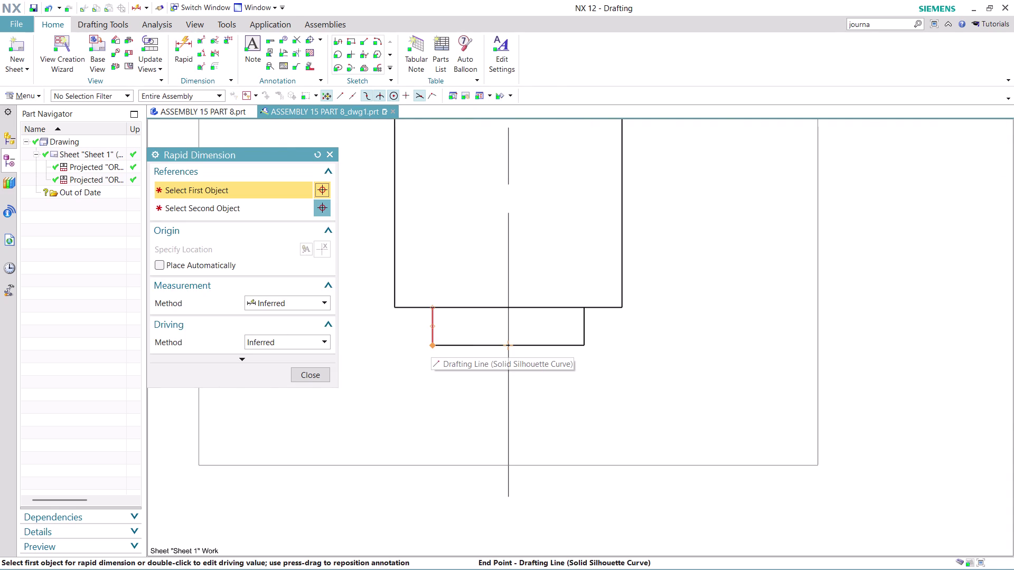
click(430, 343)
click(583, 343)
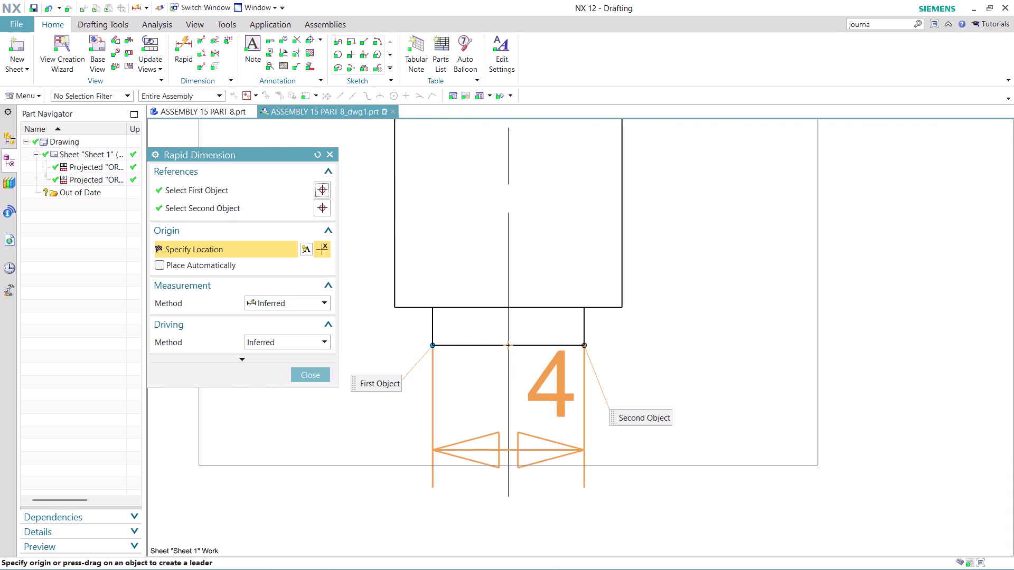
click(489, 417)
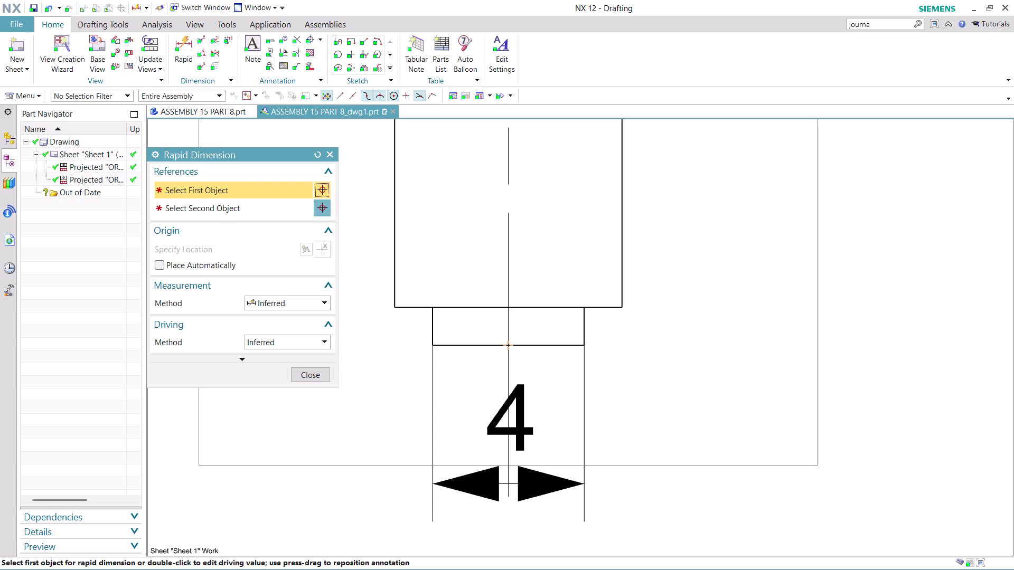
click(584, 306)
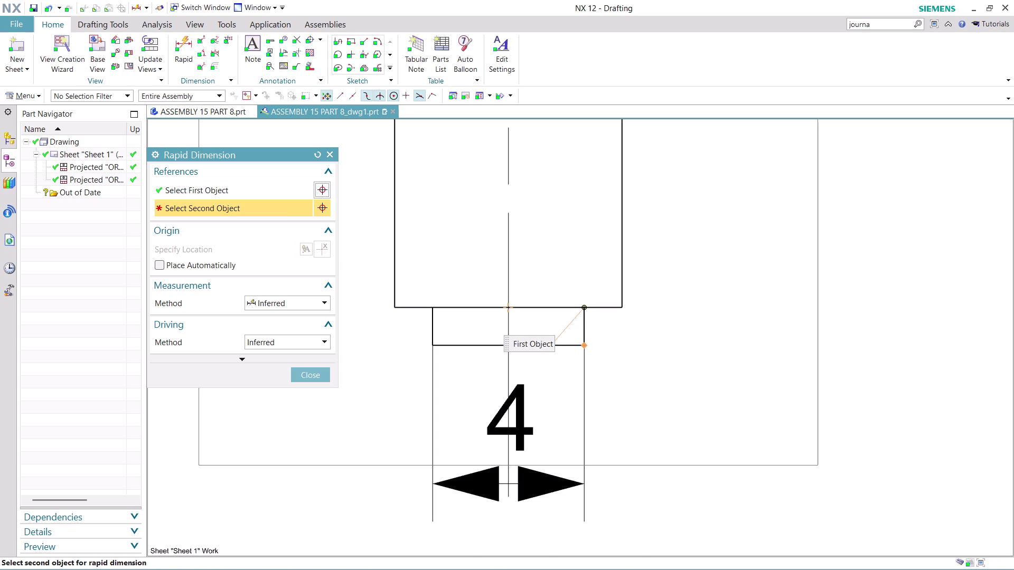
click(584, 345)
click(730, 331)
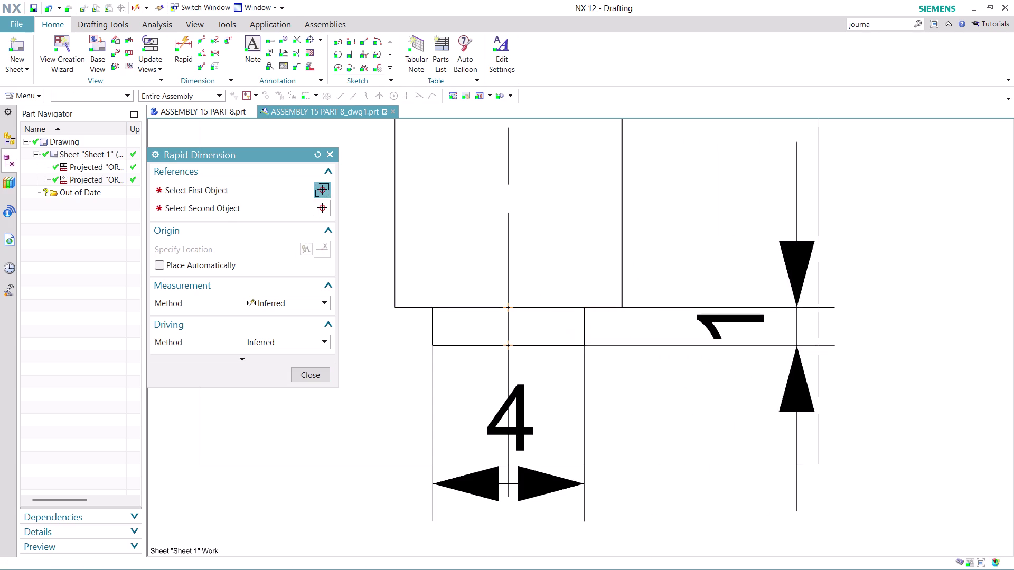
Dimension the 7 shank length on the left of the pin.
scroll(down, 3)
scroll(up, 3)
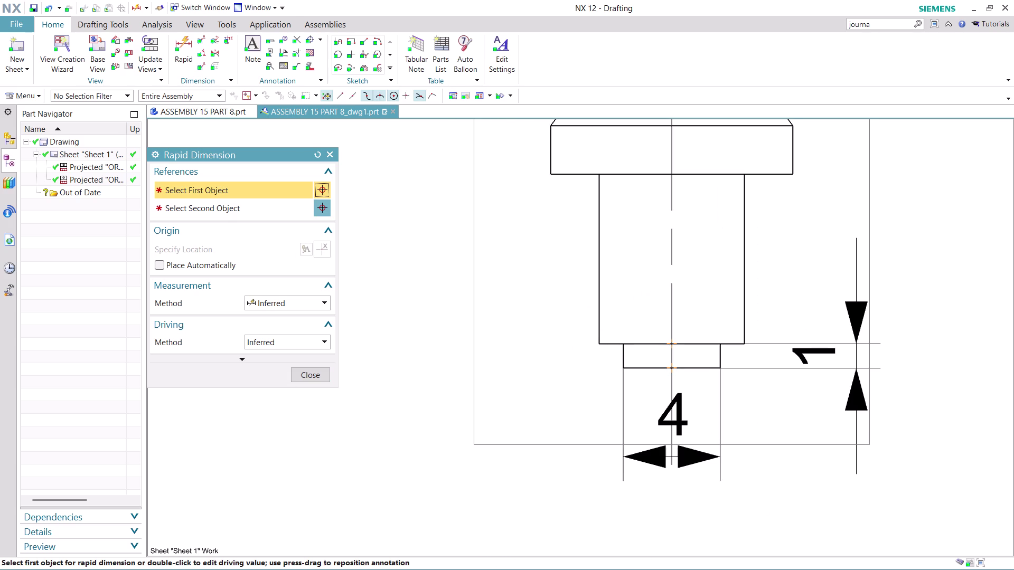
click(598, 174)
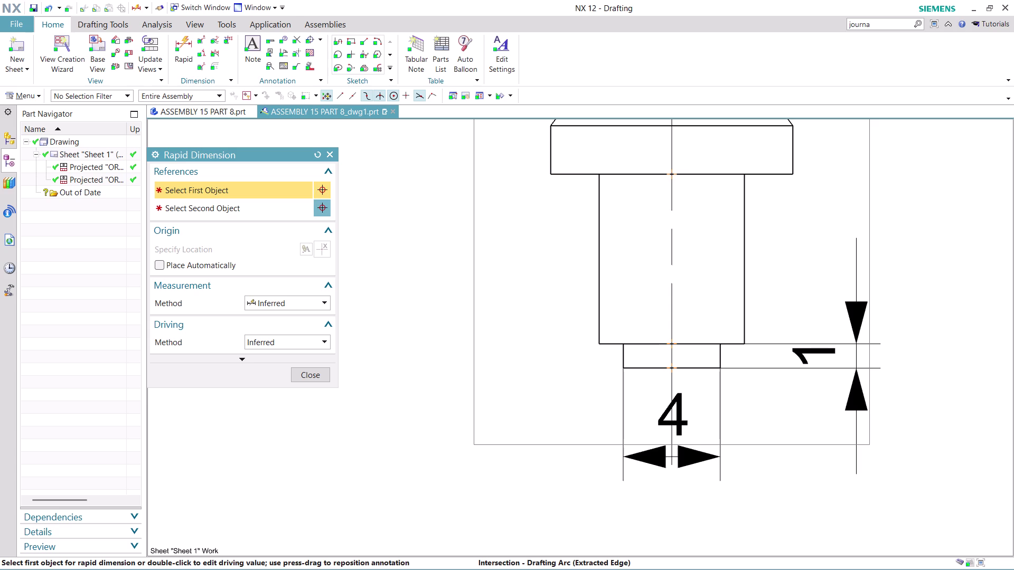
click(600, 342)
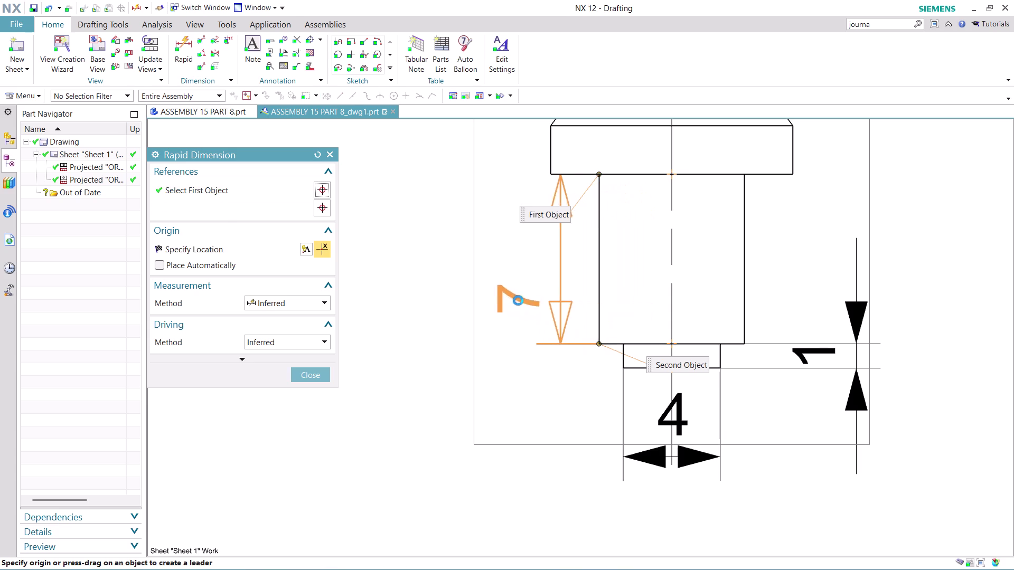
click(495, 274)
scroll(down, 3)
scroll(down, 3)
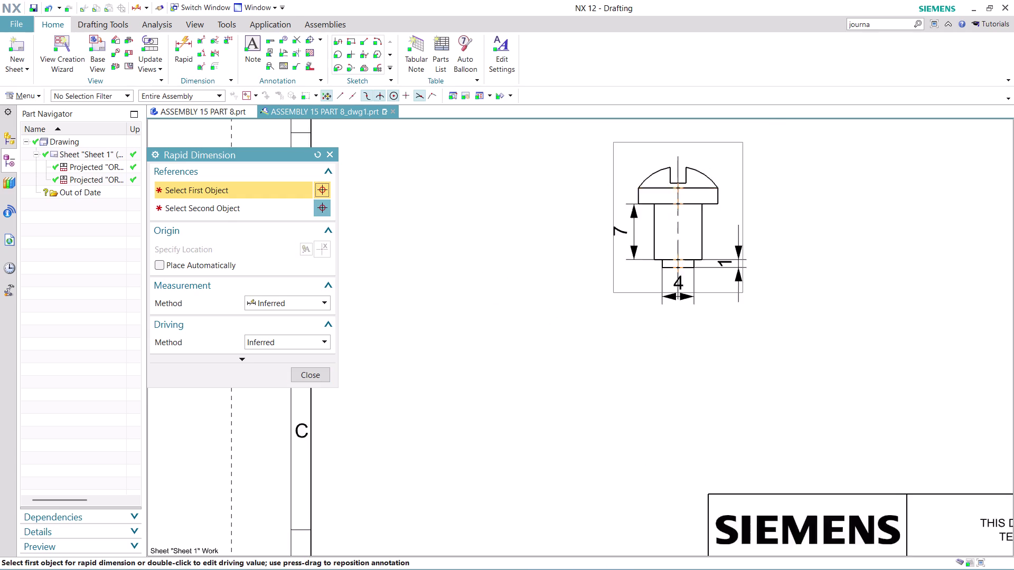
Cancel an unwanted radius dimension, pan to frame the pin, and restart Rapid Dimension.
scroll(down, 3)
scroll(up, 3)
scroll(up, 3)
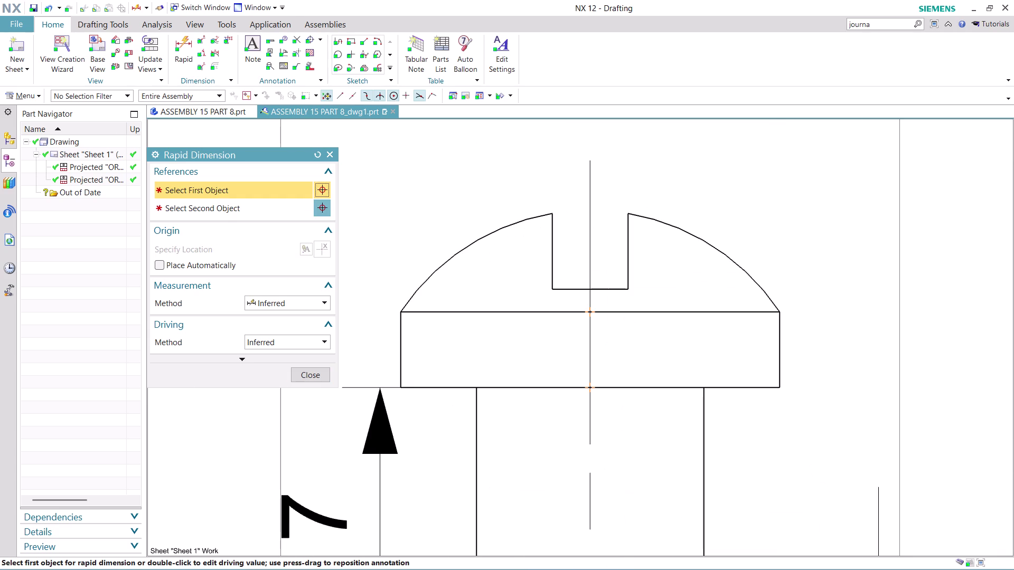
click(552, 286)
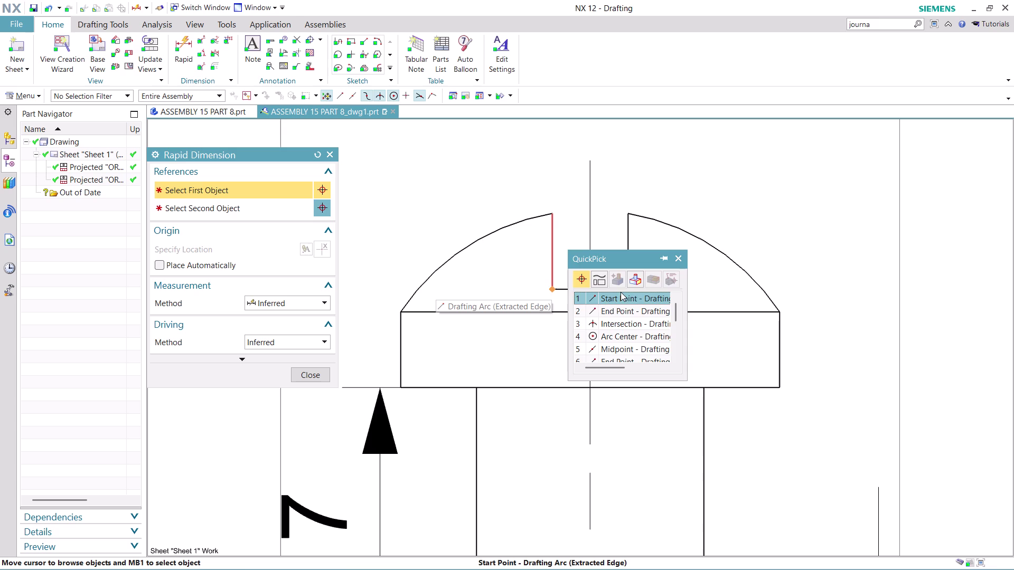
click(632, 299)
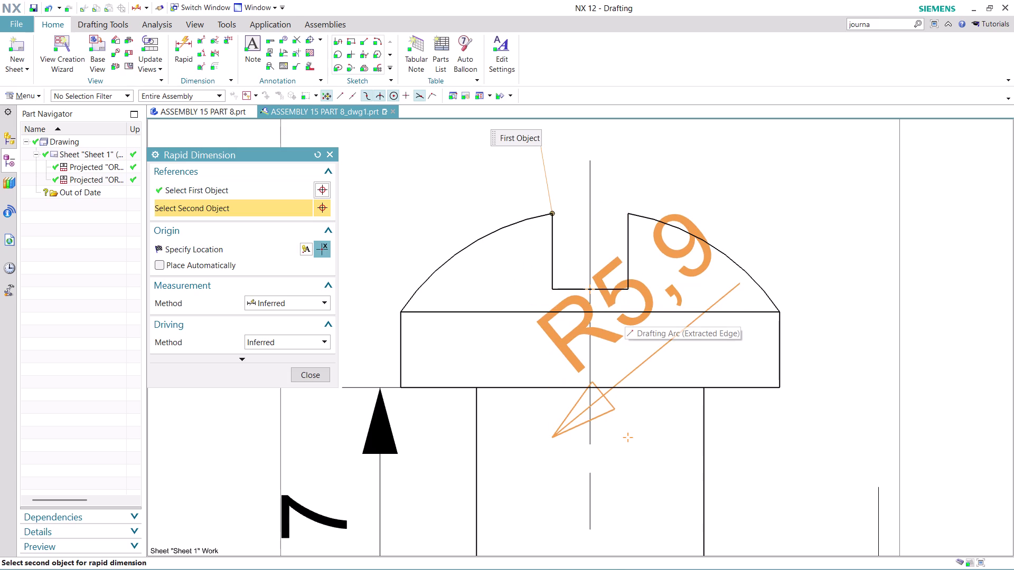
key(Escape)
scroll(up, 3)
scroll(down, 3)
middle_drag(819, 221, 703, 374)
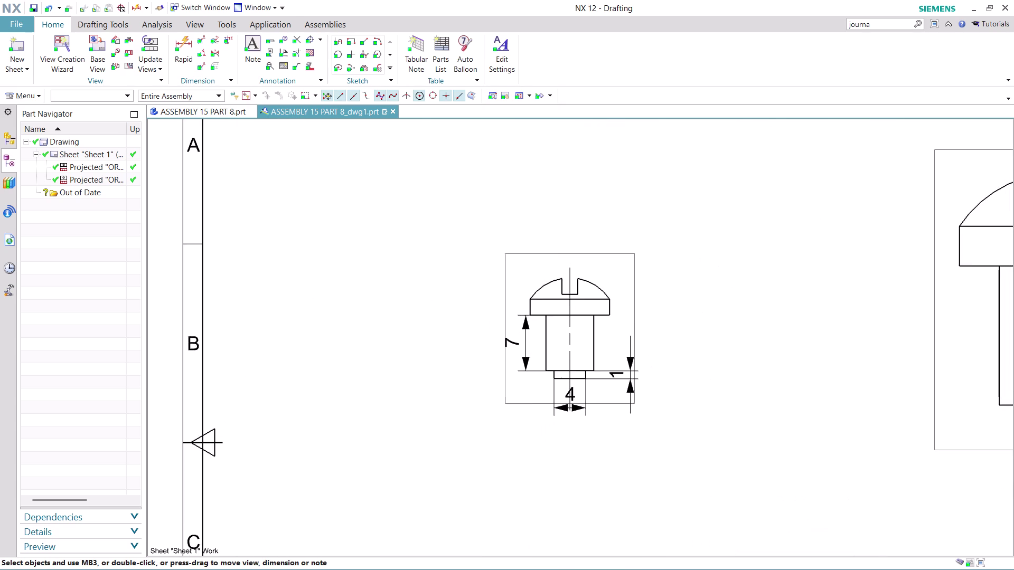
scroll(up, 3)
click(172, 34)
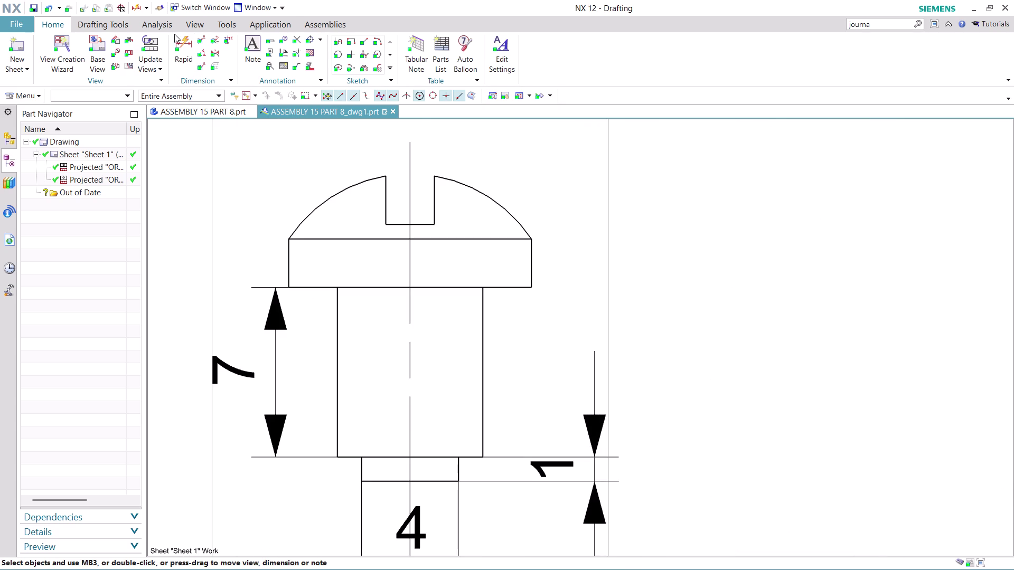
click(183, 38)
scroll(up, 3)
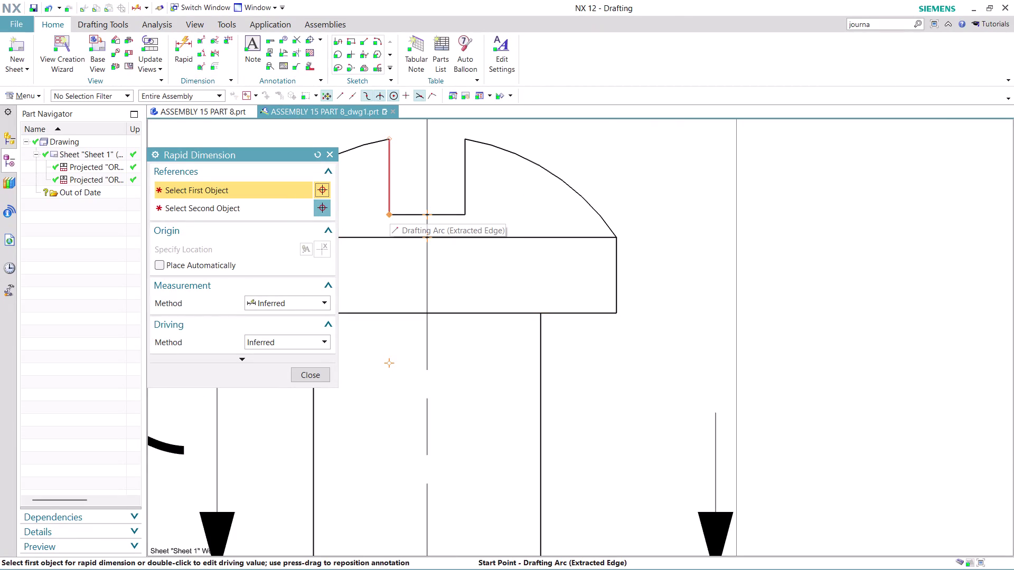
Dimension the 2 mm slot width above the head.
click(390, 213)
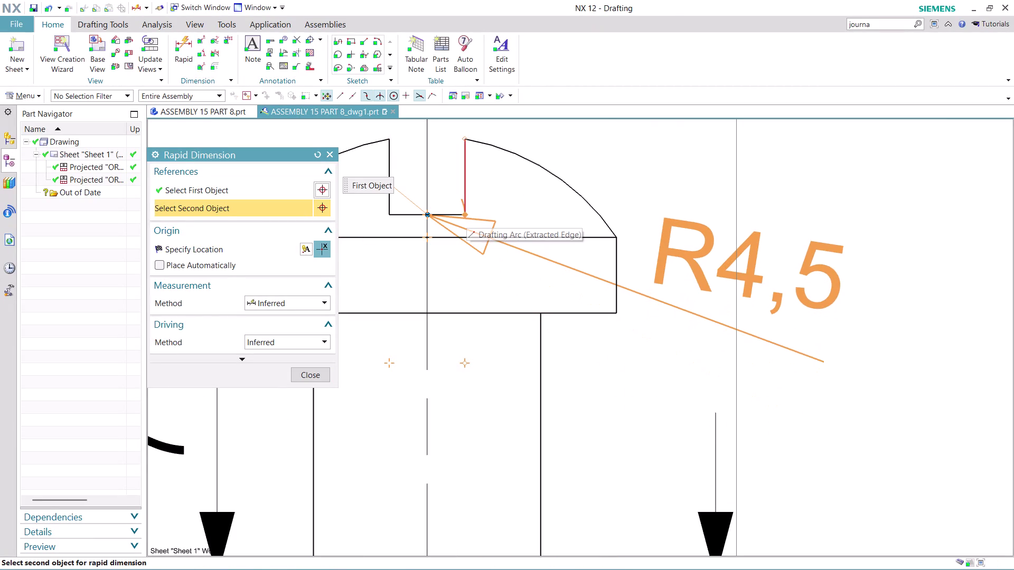
click(467, 215)
scroll(down, 3)
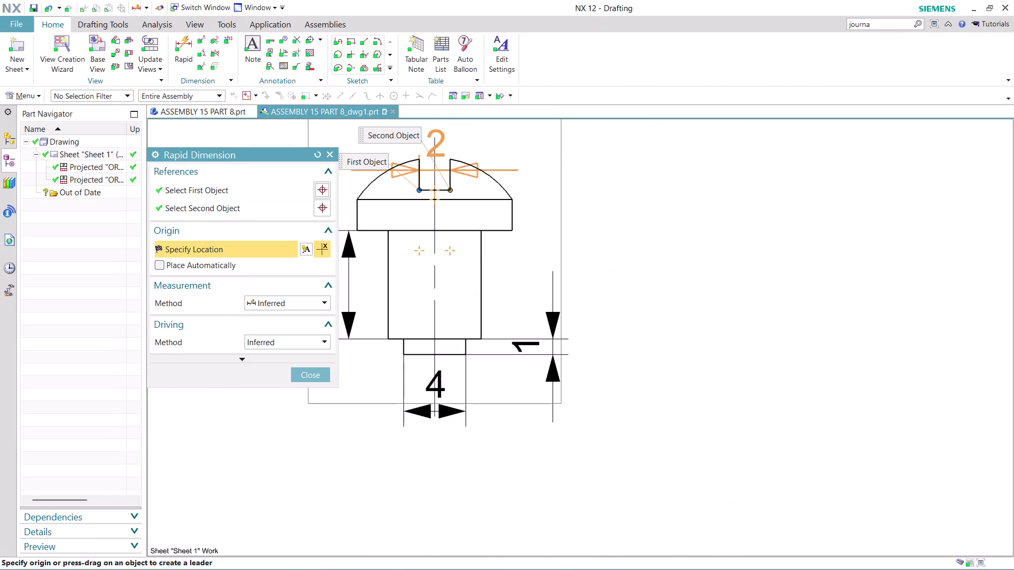
scroll(down, 3)
scroll(up, 3)
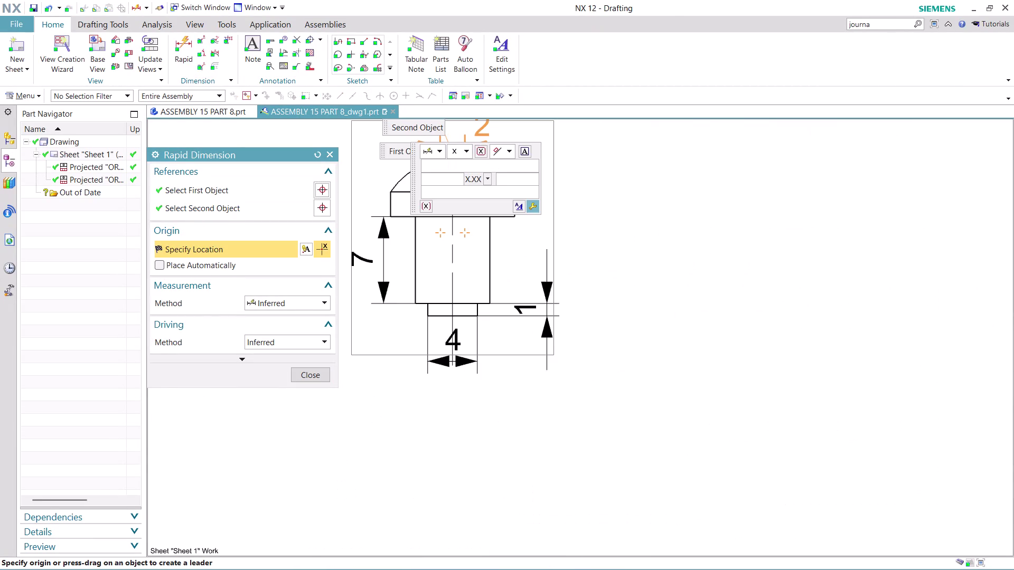
middle_drag(481, 125, 466, 262)
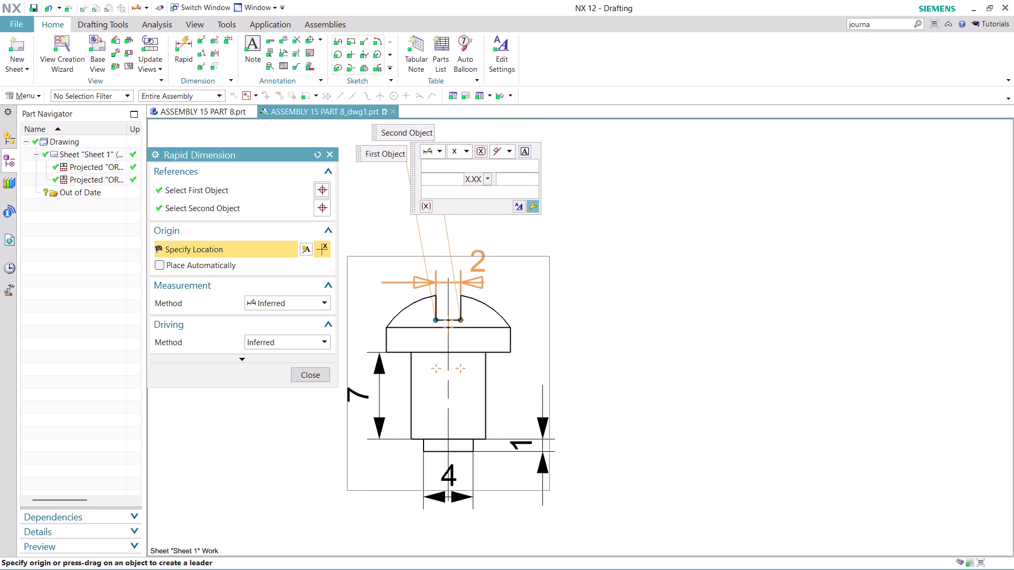
middle_drag(466, 262, 466, 263)
click(454, 239)
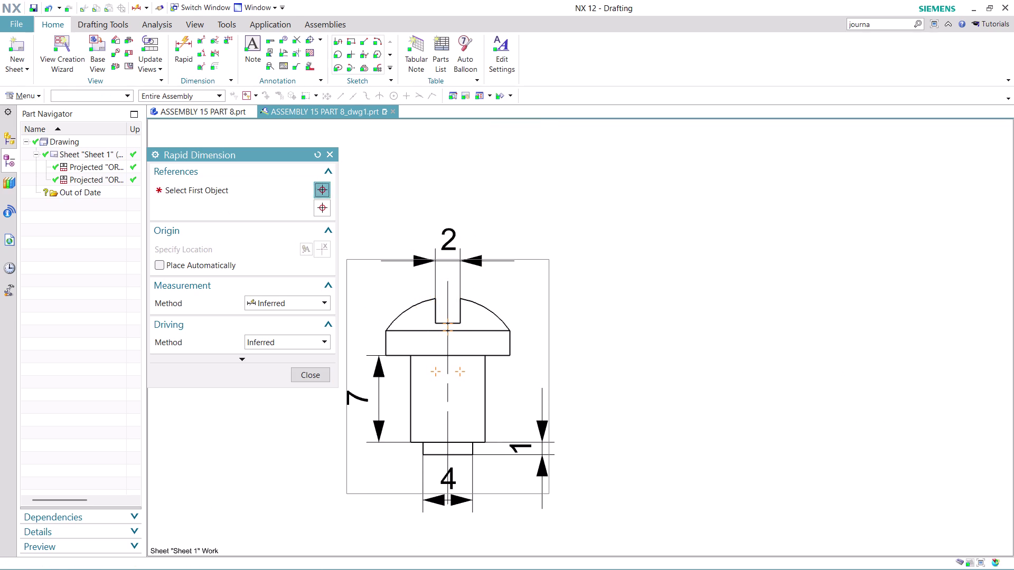
scroll(up, 3)
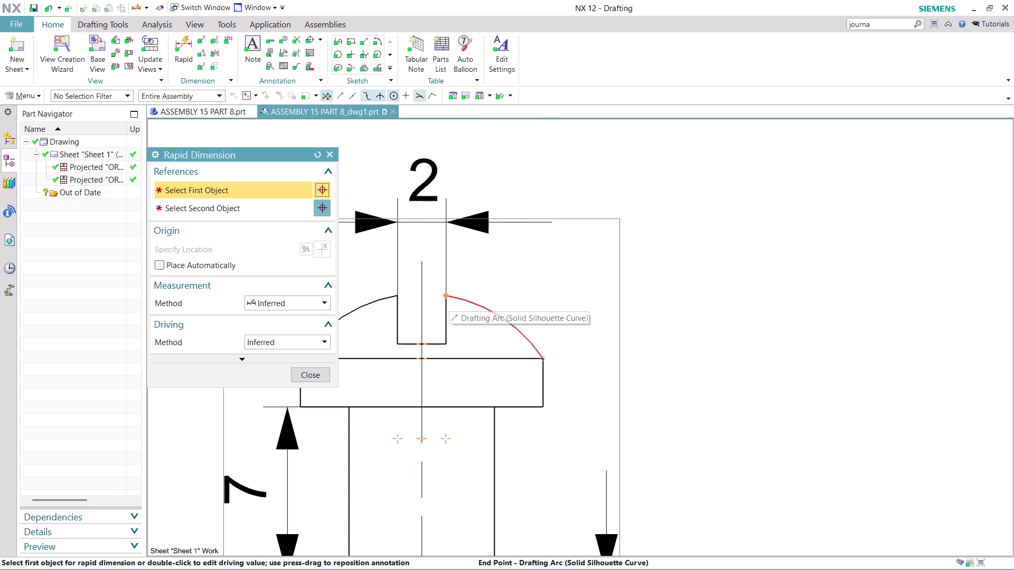
Add the 2 mm slot-depth dimension.
click(446, 295)
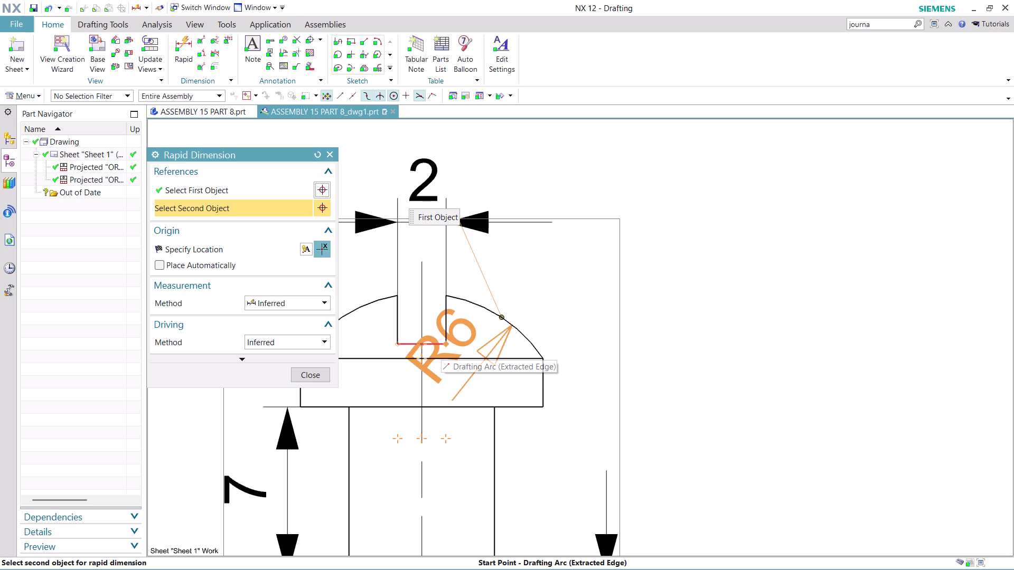
click(445, 343)
click(602, 328)
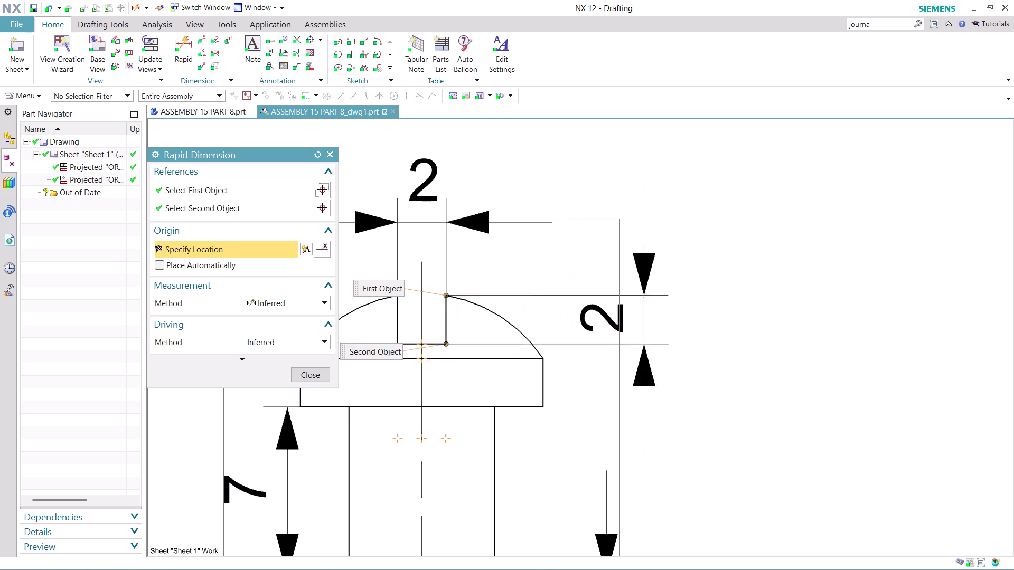
scroll(down, 3)
scroll(up, 3)
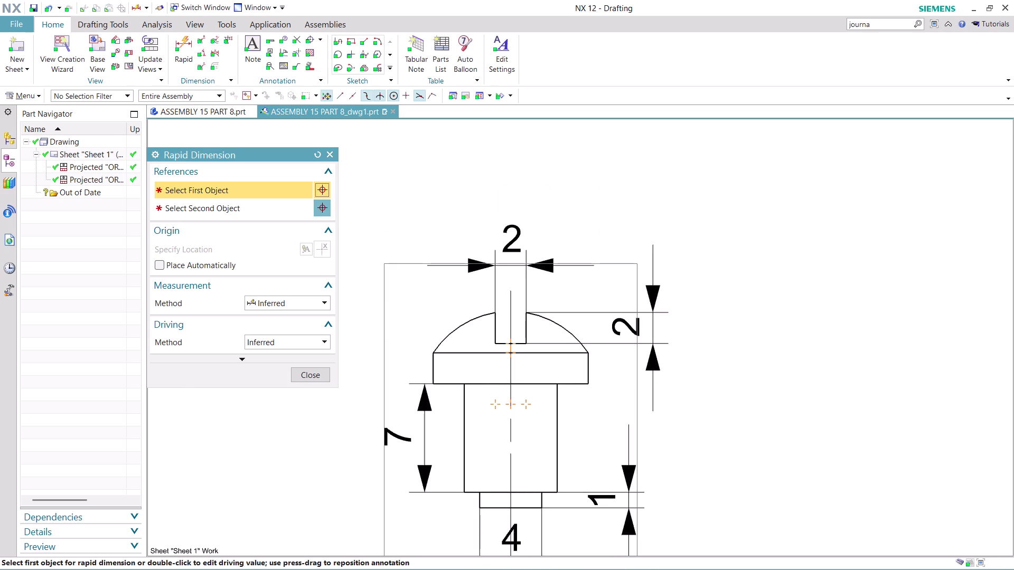
Add the 2 mm head-flange thickness dimension left of the view and finish dimensioning.
click(434, 354)
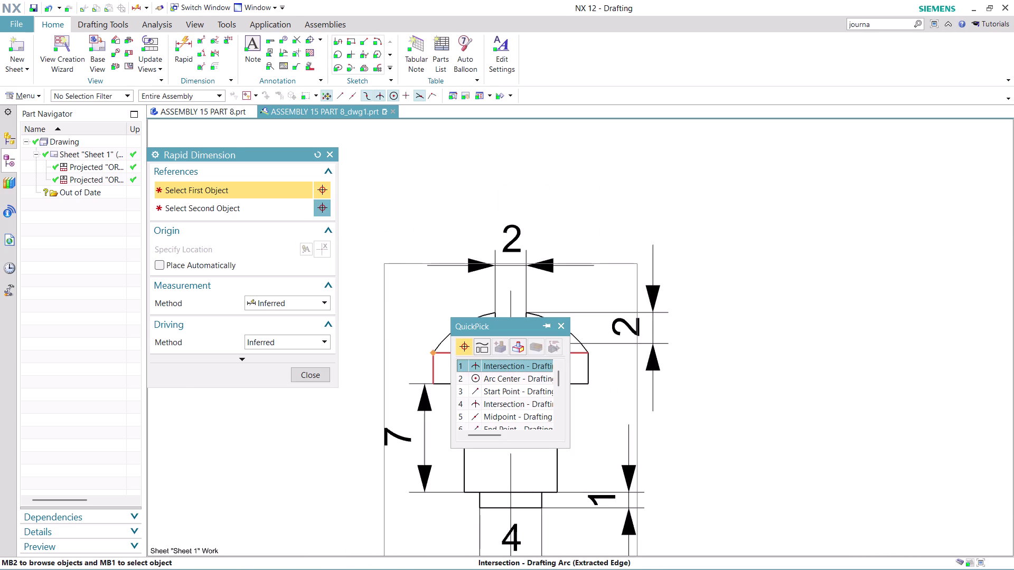
click(493, 366)
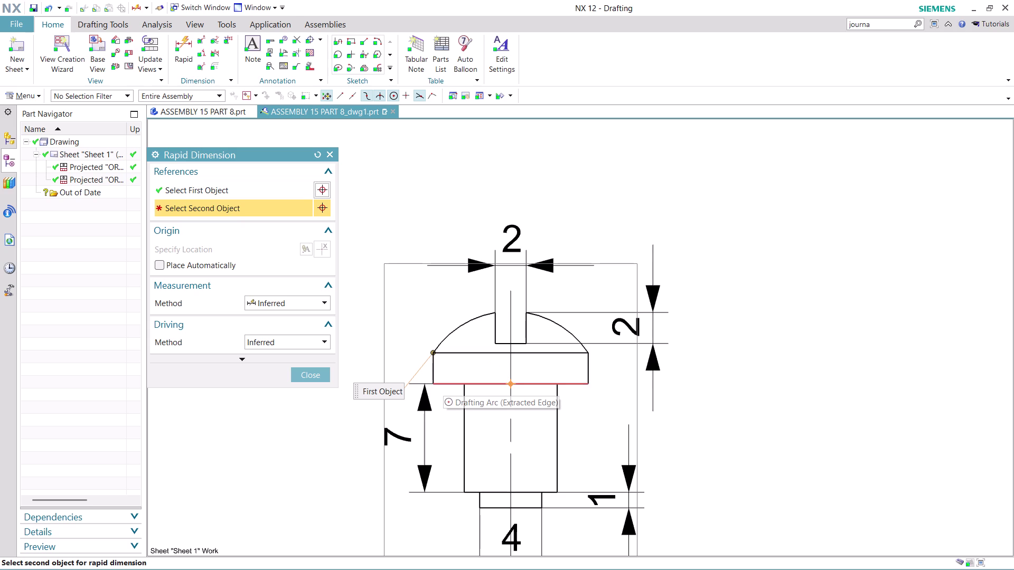
click(433, 383)
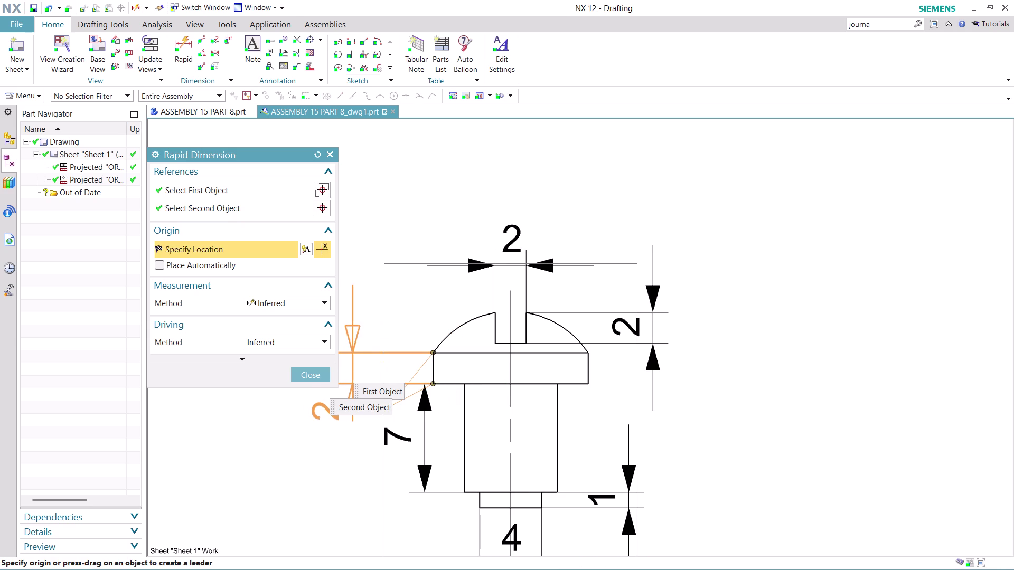
click(325, 419)
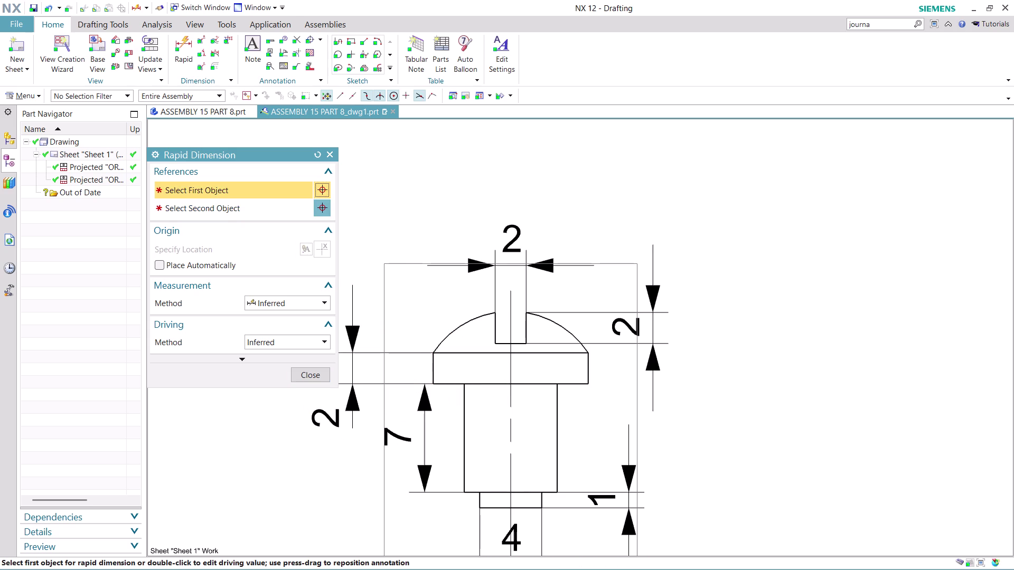
click(321, 371)
scroll(down, 3)
scroll(up, 3)
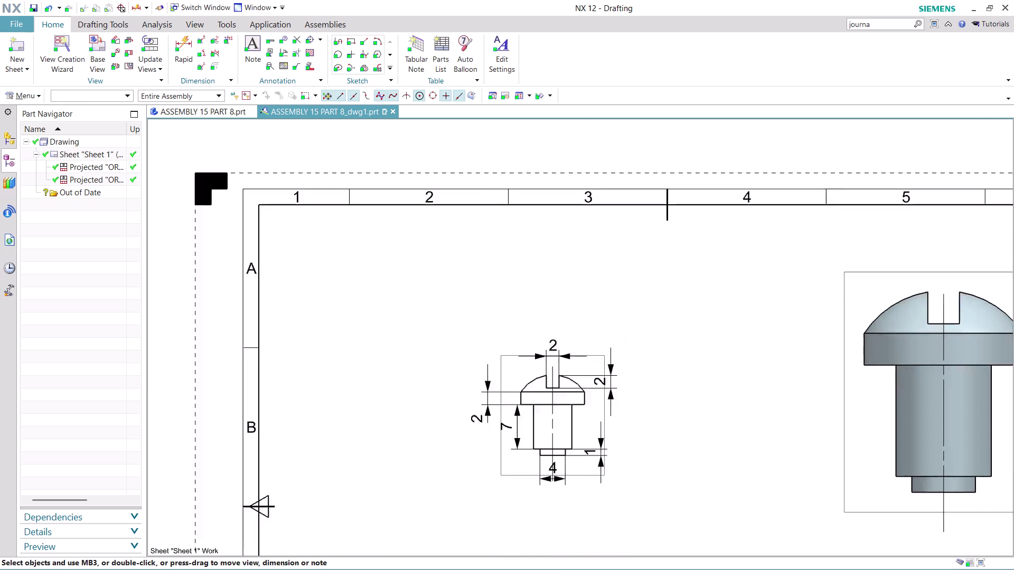
Center the whole finished A4 sheet in view and open the File menu.
scroll(up, 3)
scroll(down, 3)
scroll(down, 3)
scroll(up, 3)
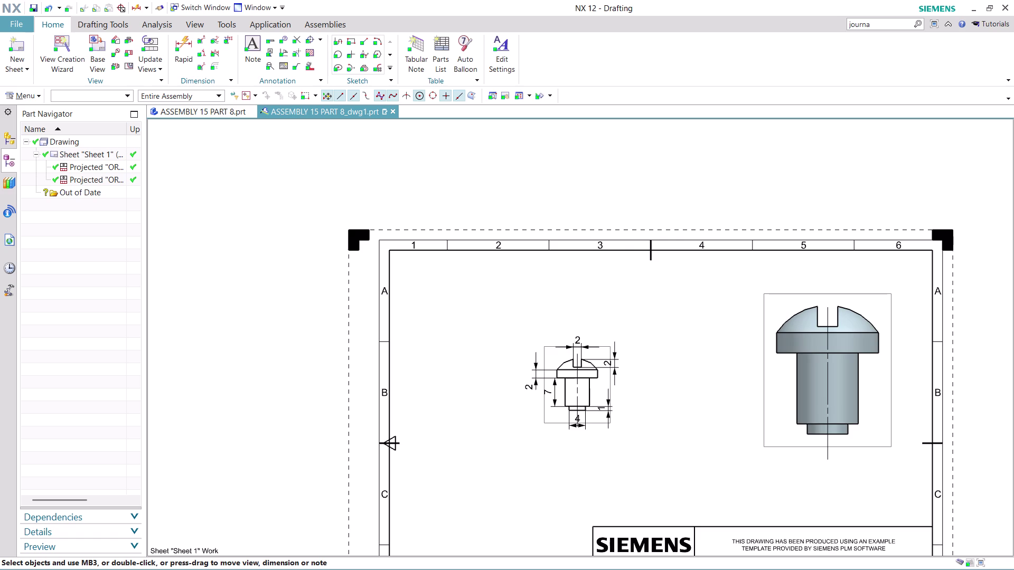
middle_drag(706, 445, 586, 334)
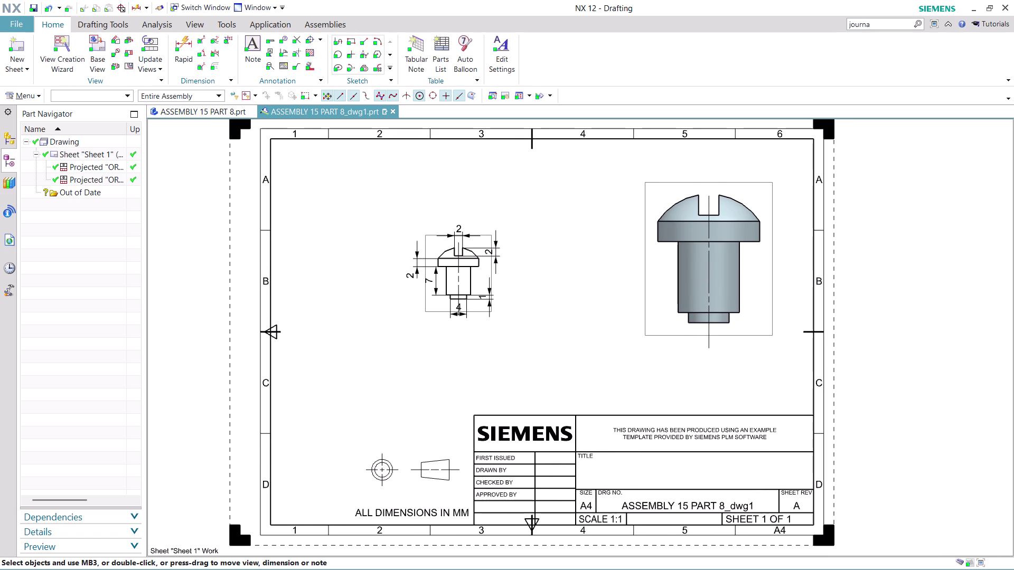
click(13, 22)
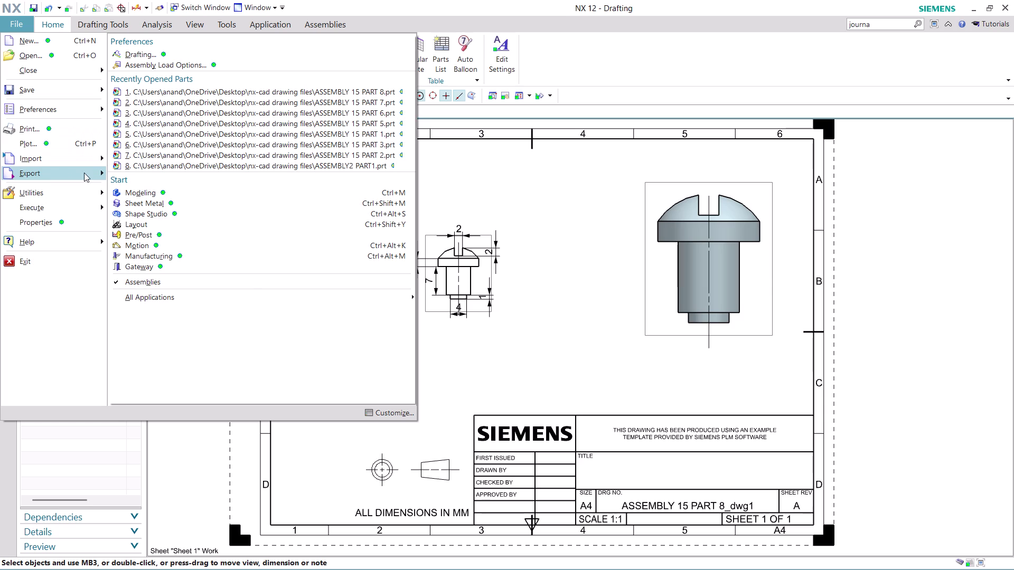
Export Sheet 1 to a PDF named 'ASSEMBLY 15 PART 8_dwg1'.
click(208, 97)
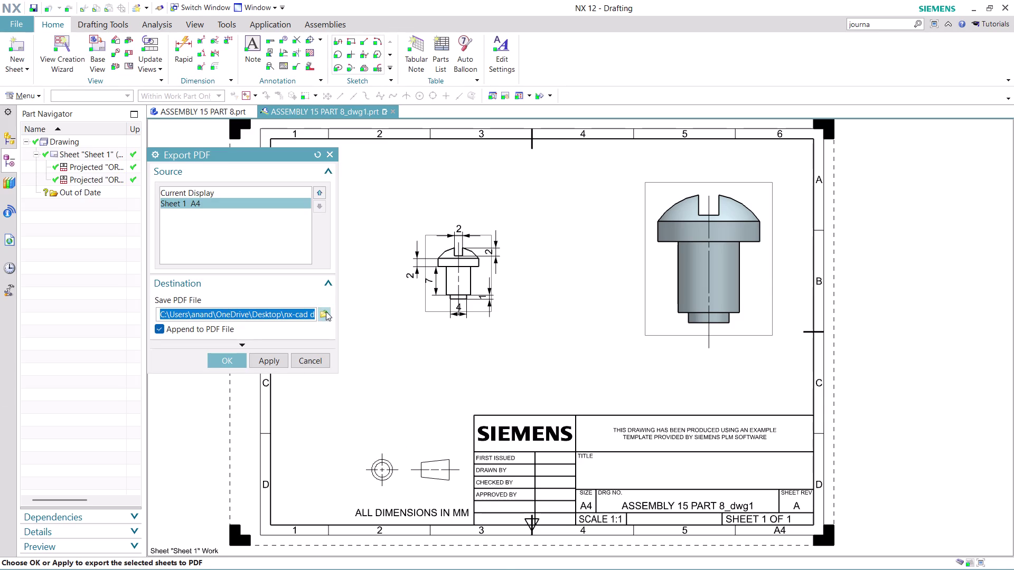
click(325, 311)
click(207, 471)
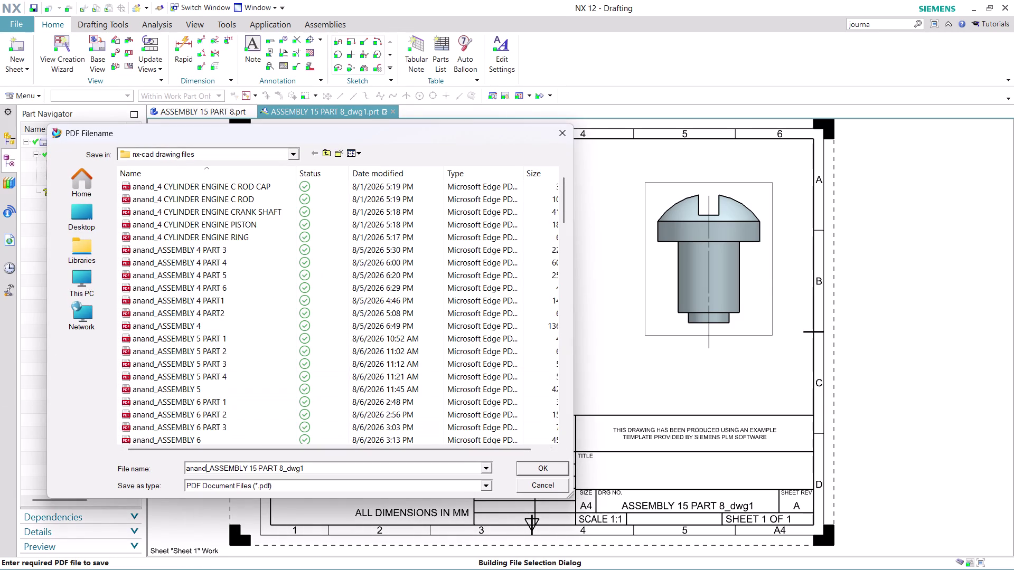
key(Right)
key(BackSpace)
key(BackSpace)
key(BackSpace)
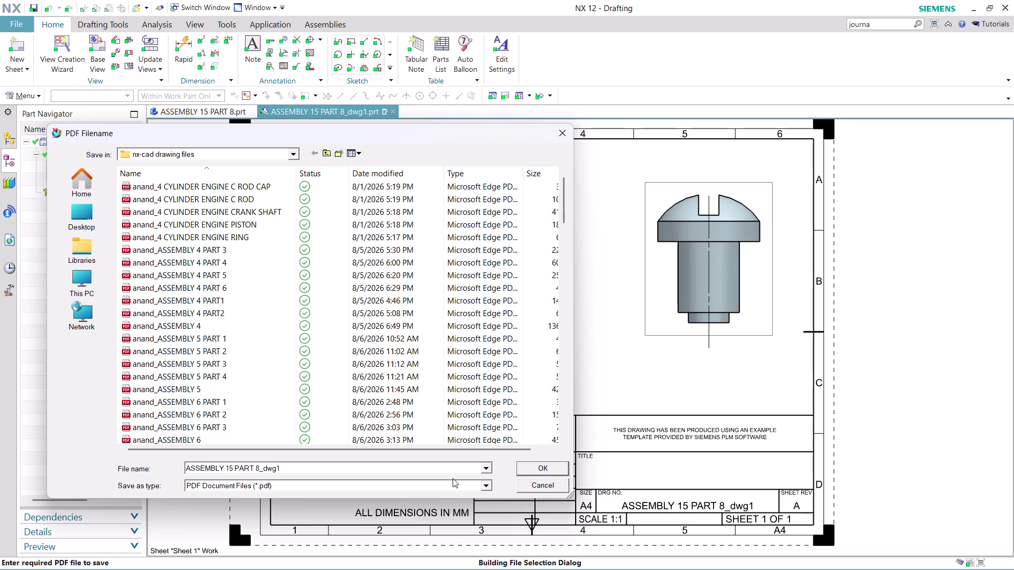
click(528, 470)
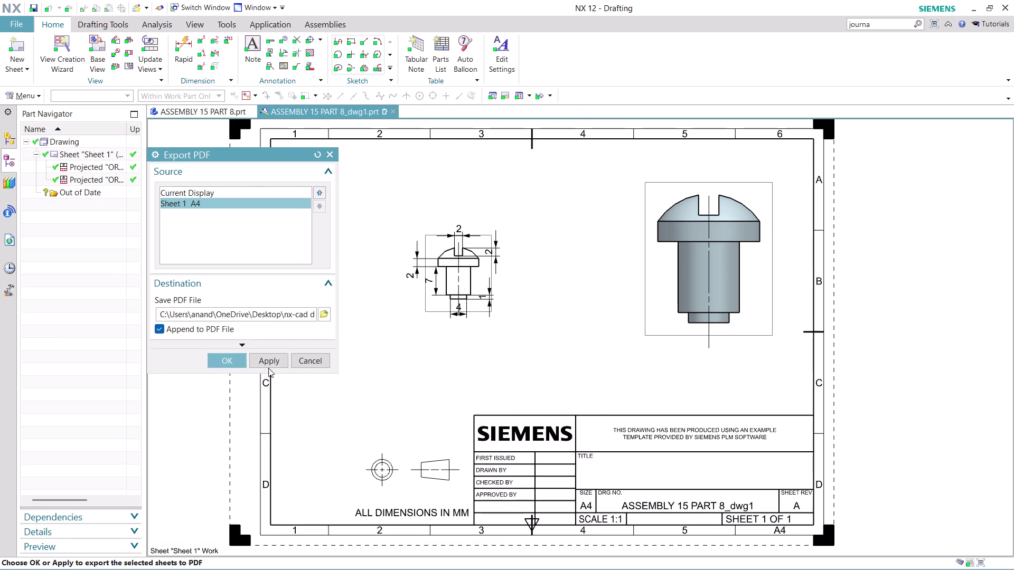
click(223, 363)
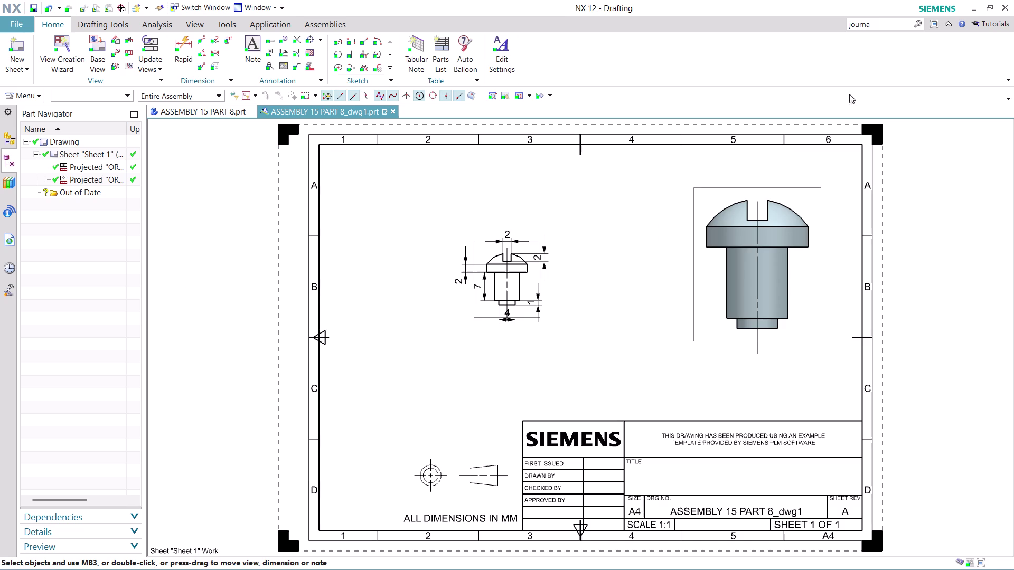
Stop journal recording from the Command Finder's journal results and dismiss the finder.
click(883, 25)
key(Return)
scroll(down, 3)
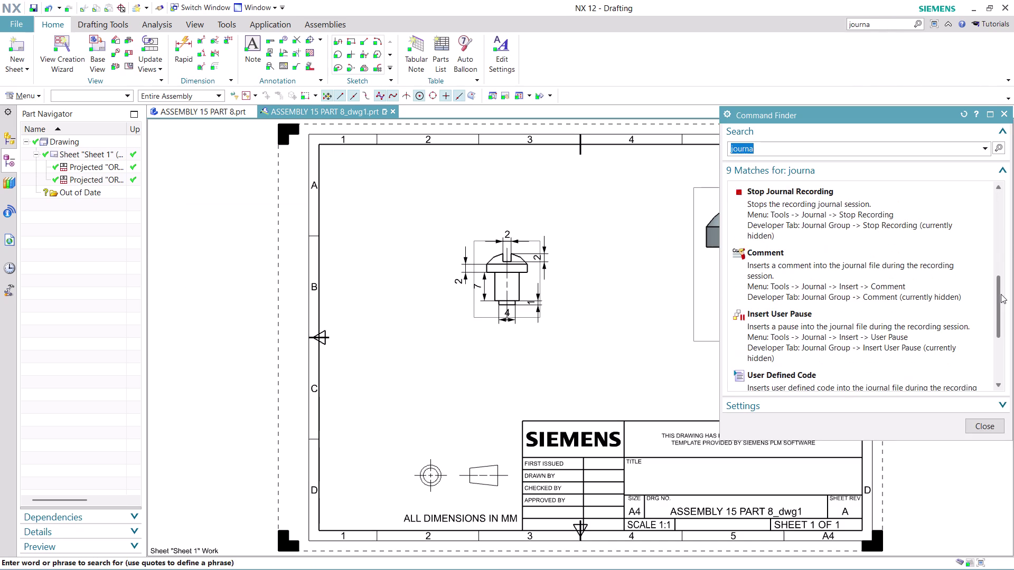
click(830, 214)
click(831, 213)
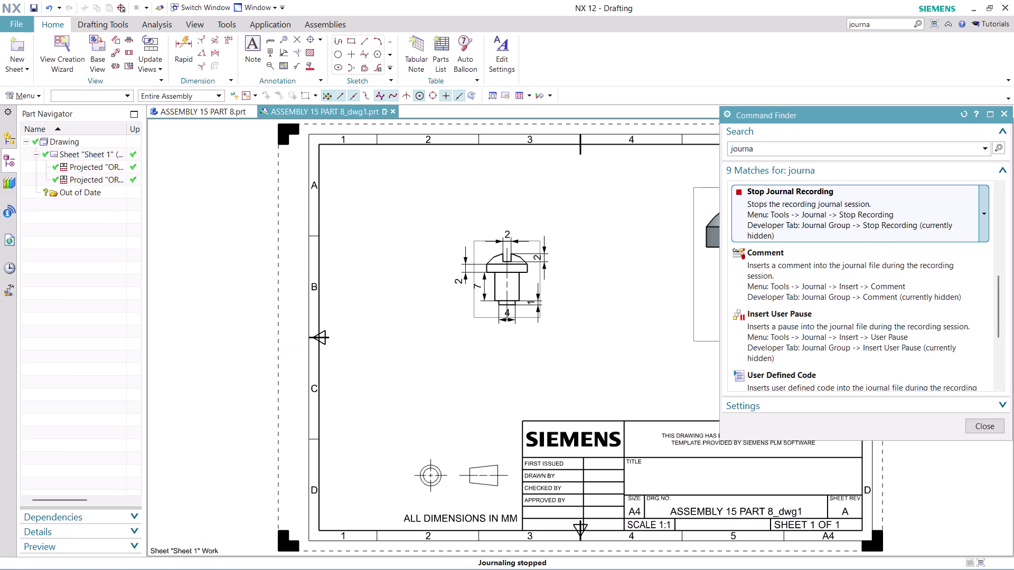
click(830, 214)
click(992, 427)
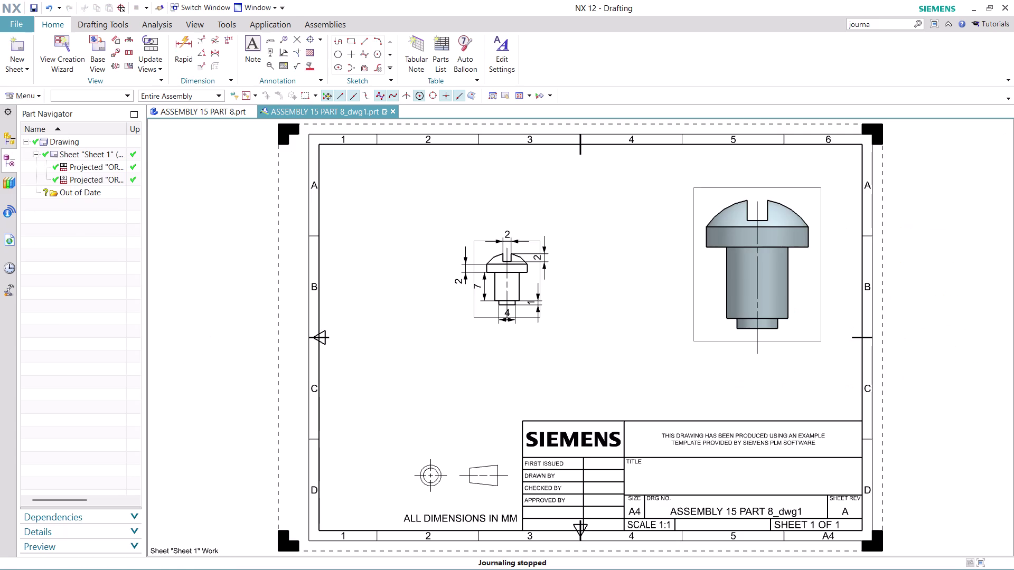